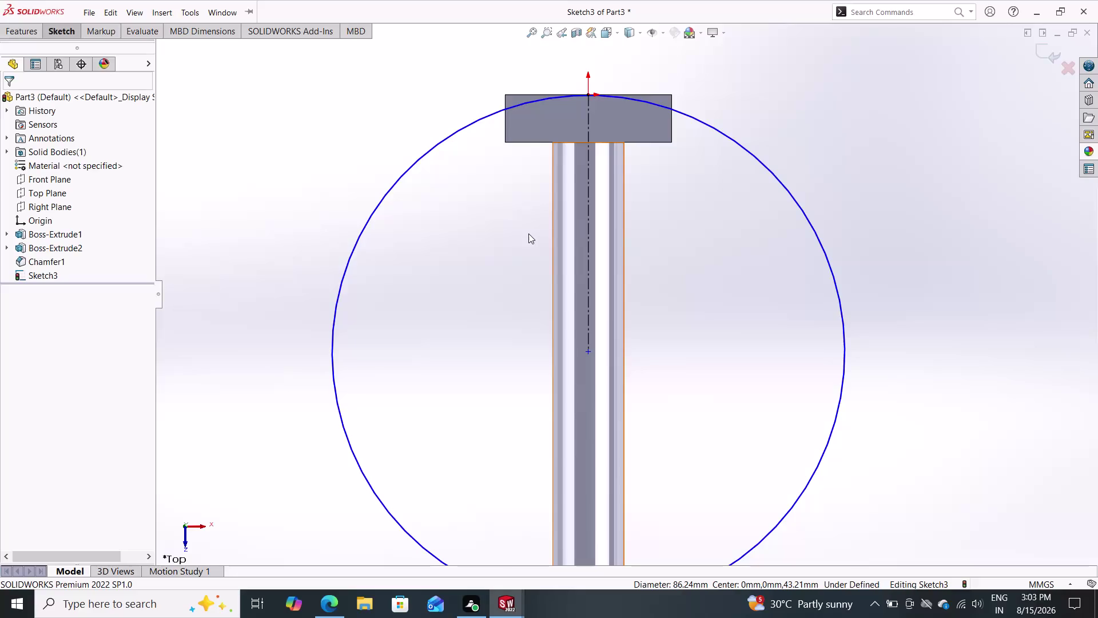
Dimension the large Sketch3 circle's diameter at 86.24 mm.
click(37, 31)
click(66, 32)
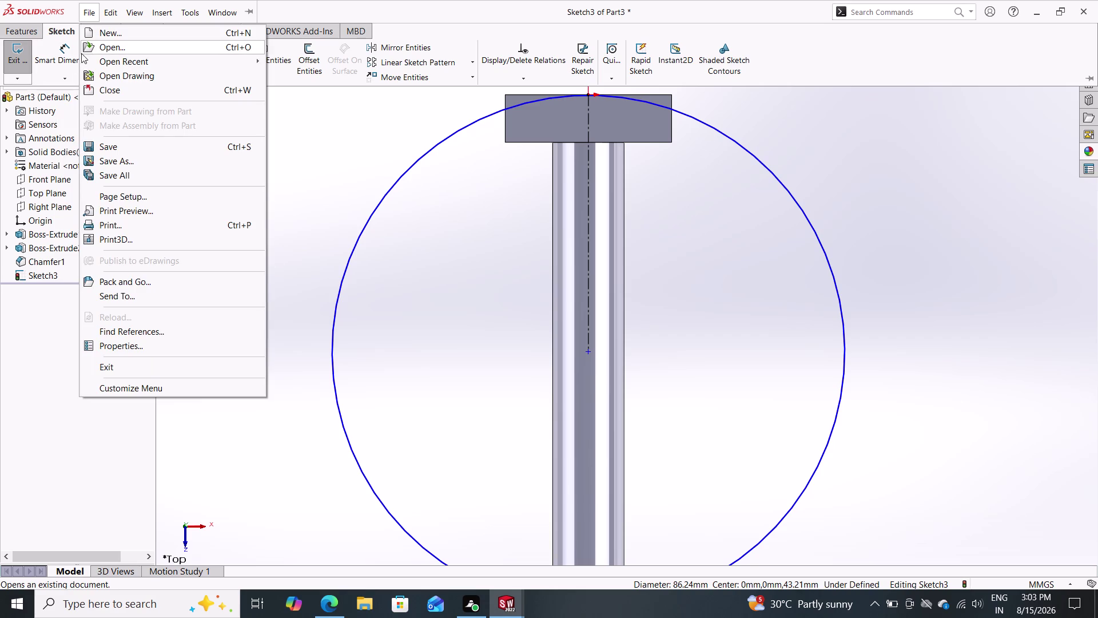
click(55, 51)
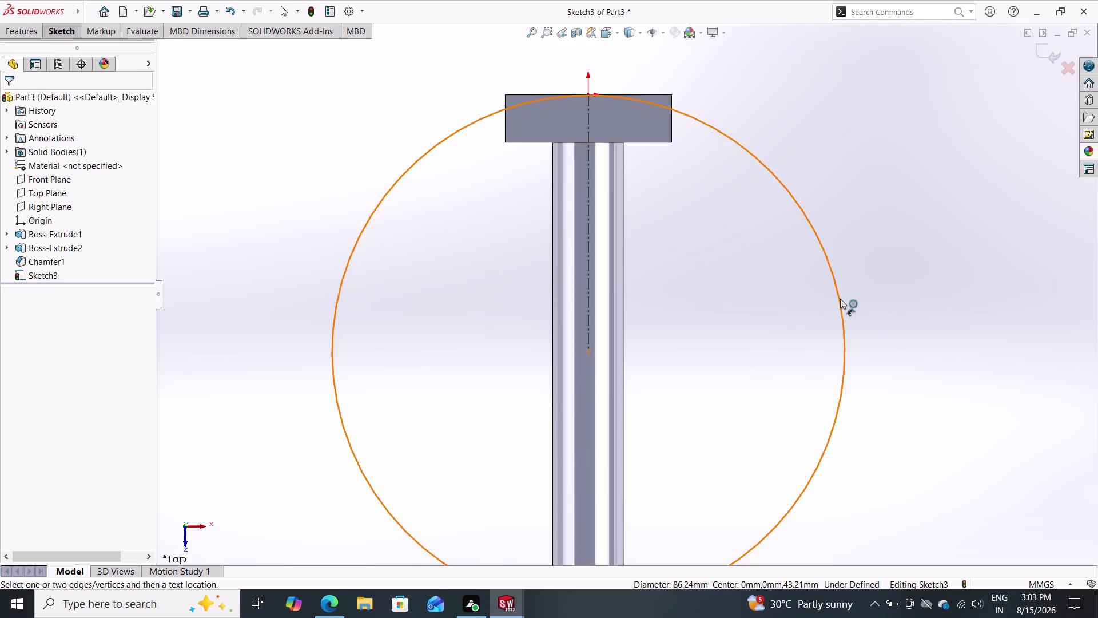
click(840, 298)
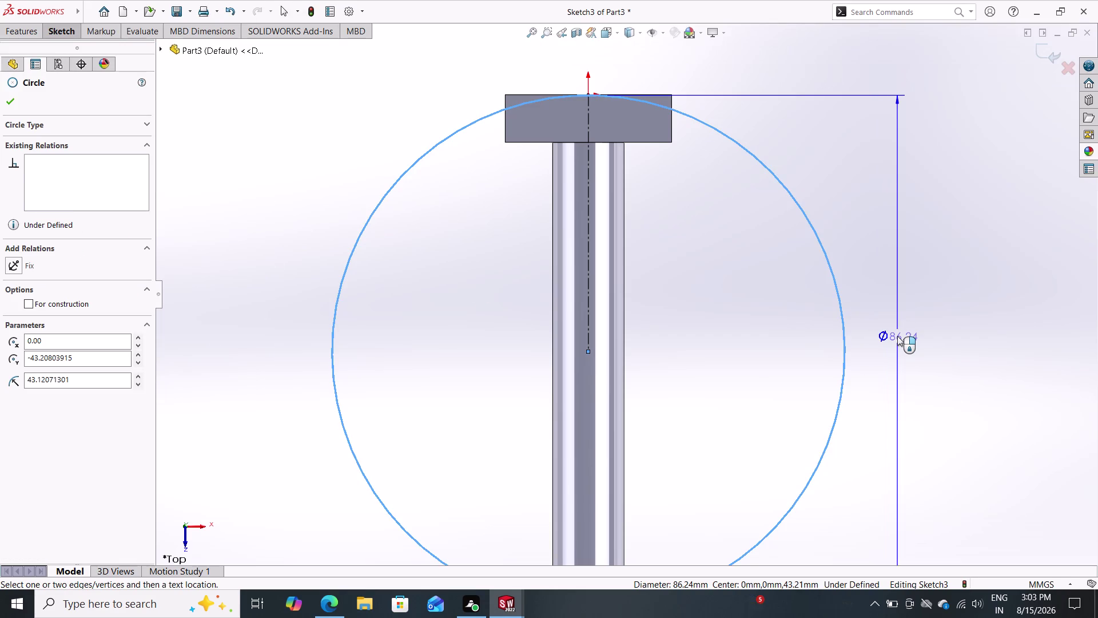
click(897, 335)
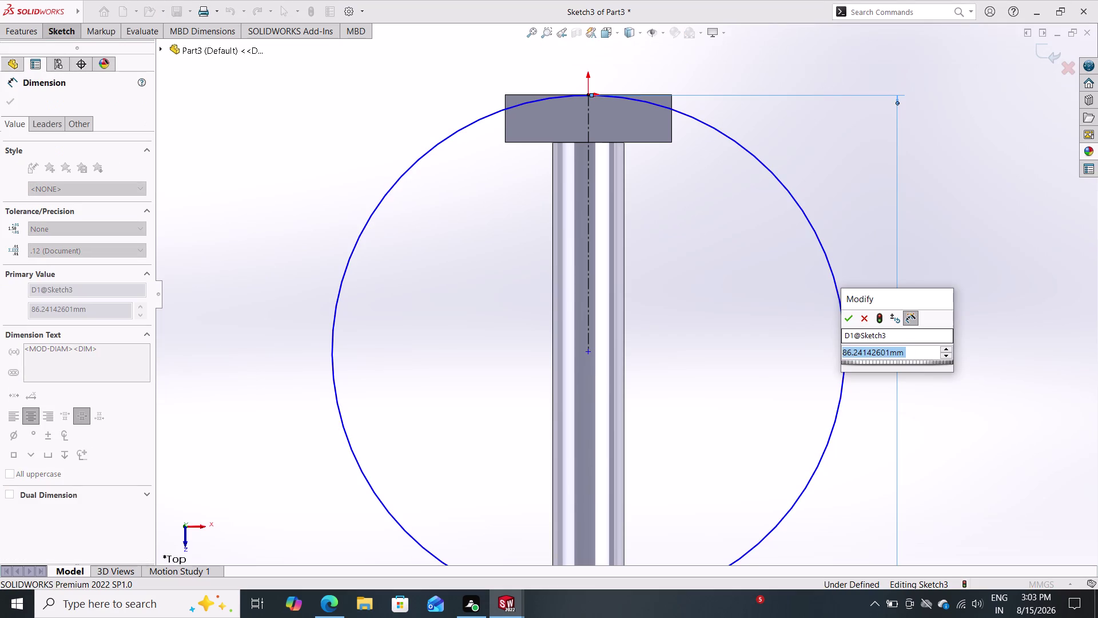
click(852, 323)
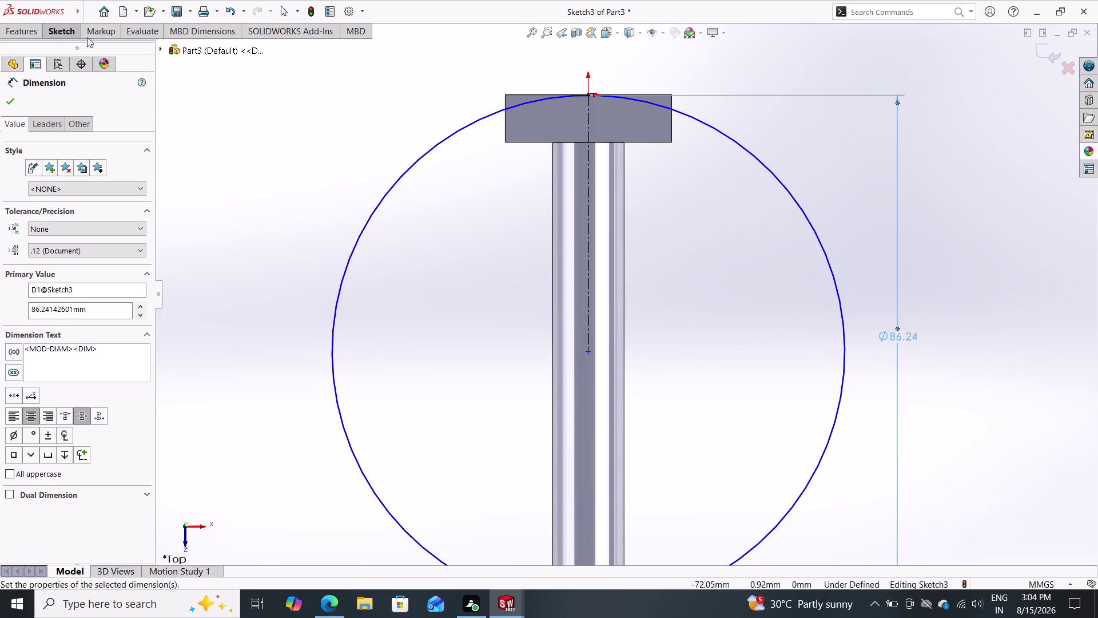
double_click(68, 28)
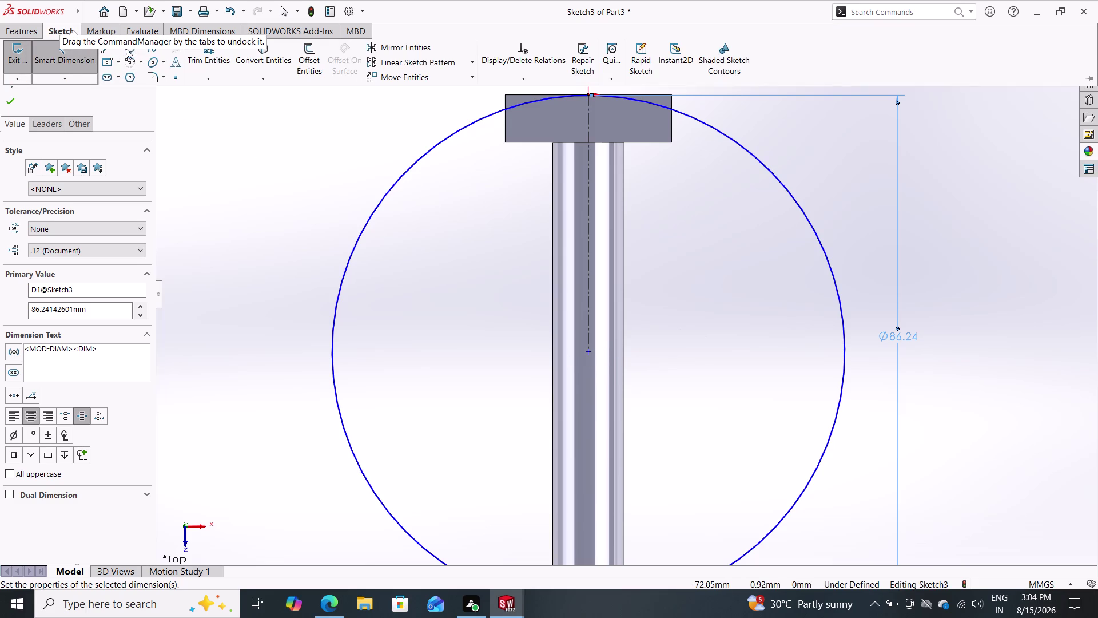
click(126, 49)
double_click(125, 46)
double_click(126, 51)
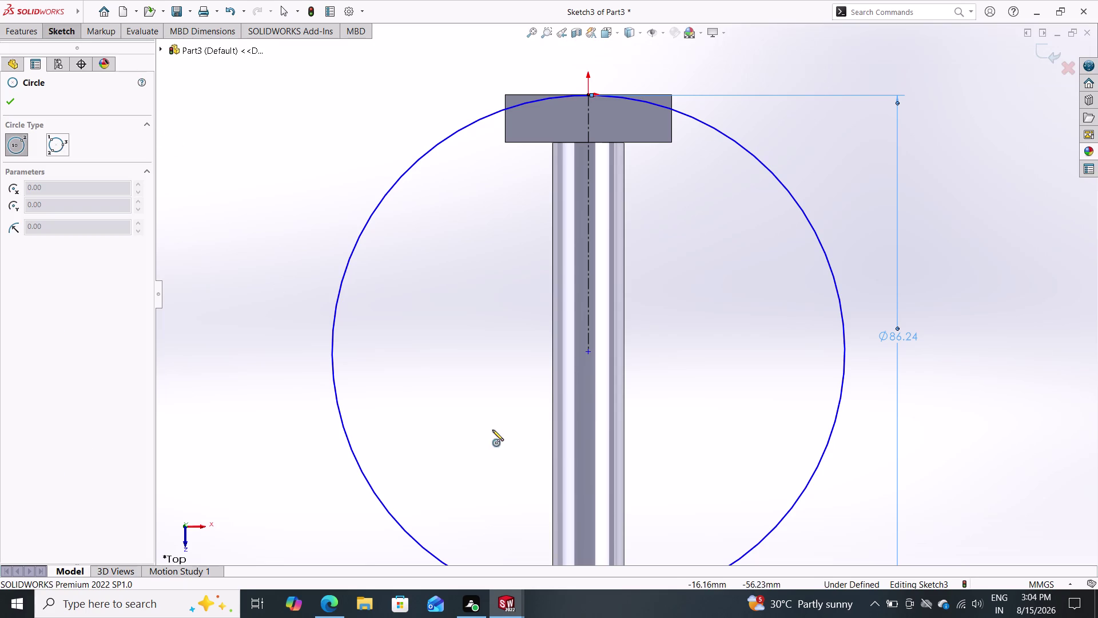
Draw a circle of about 54.4 mm radius concentric with the 86.24 mm circle.
double_click(588, 351)
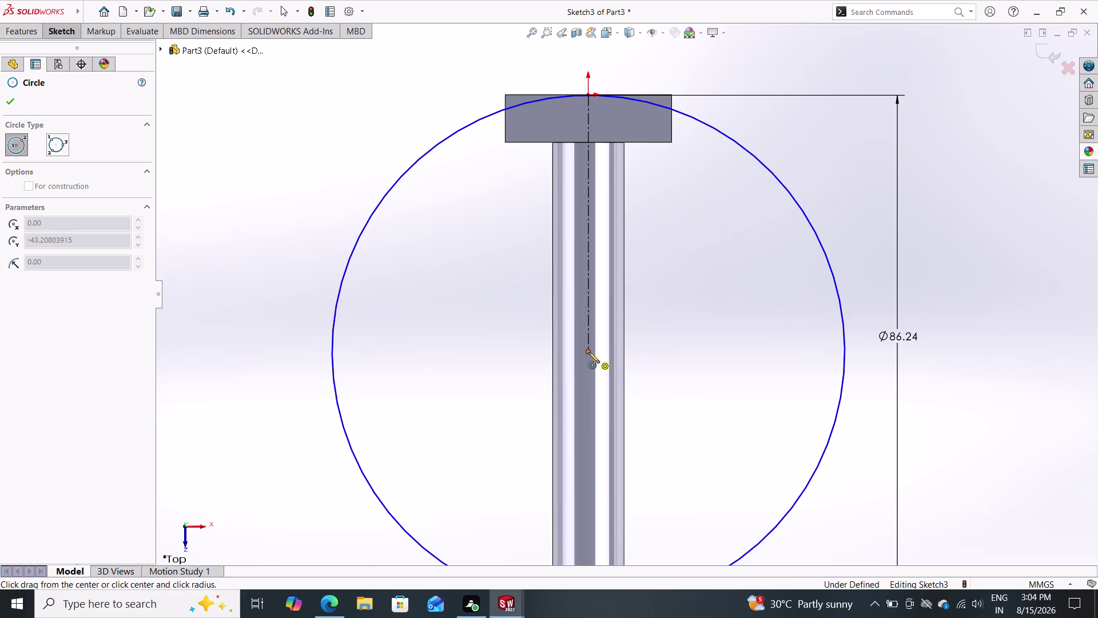
click(587, 351)
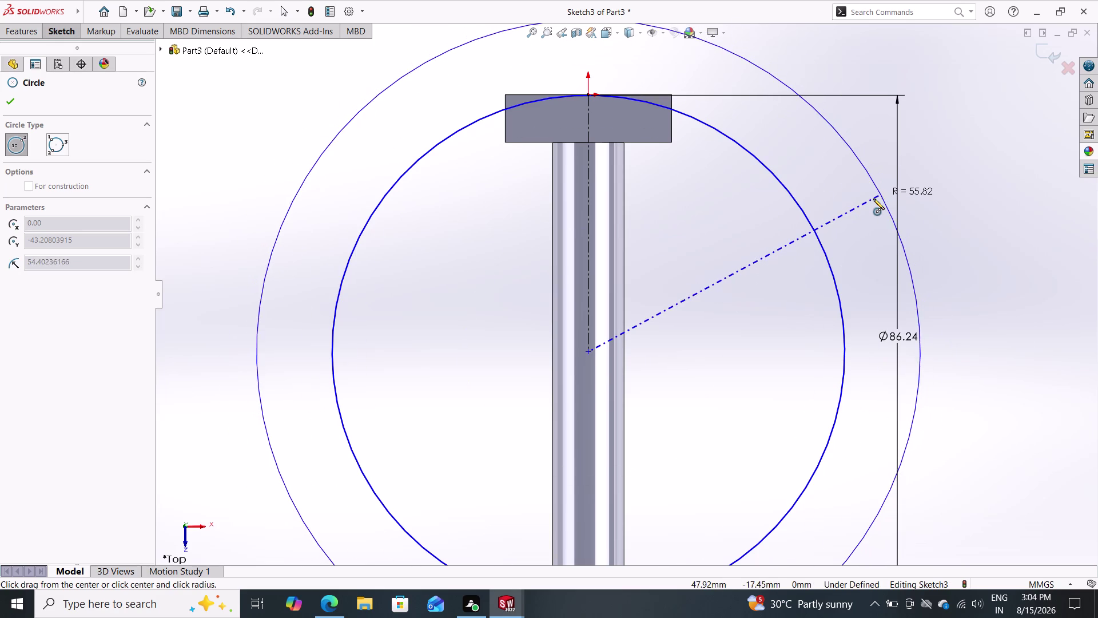
click(873, 198)
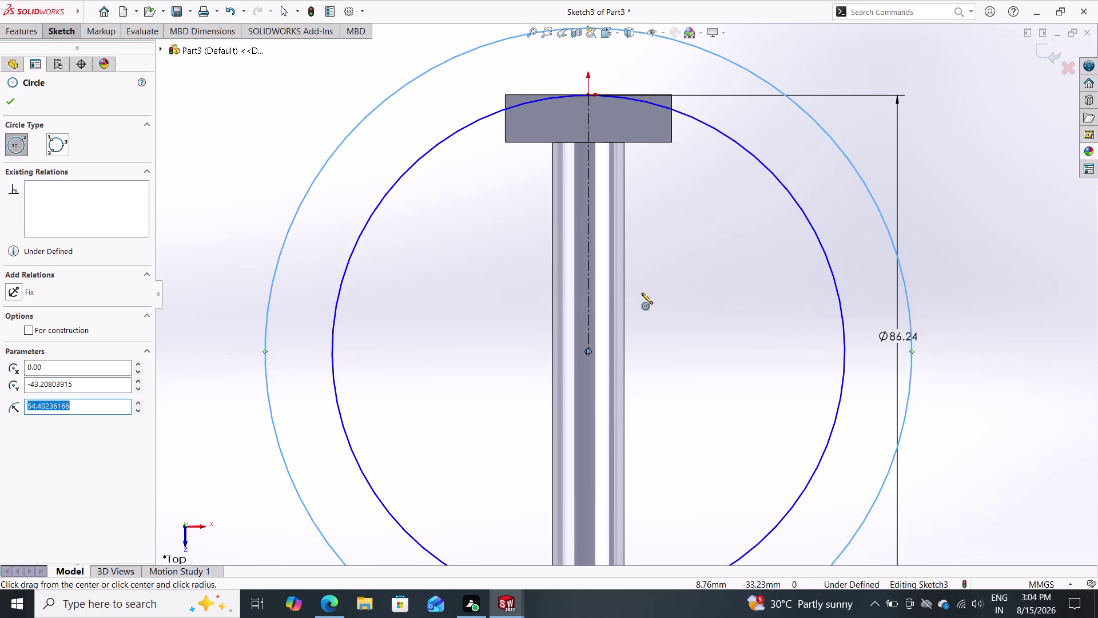
scroll(down, 3)
scroll(up, 3)
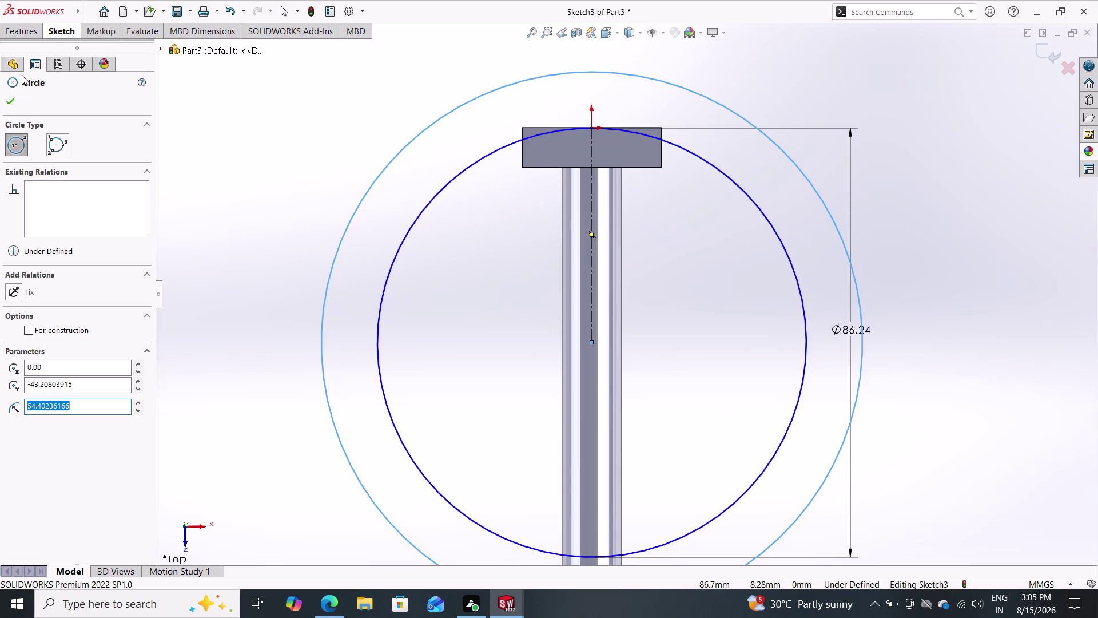
double_click(17, 26)
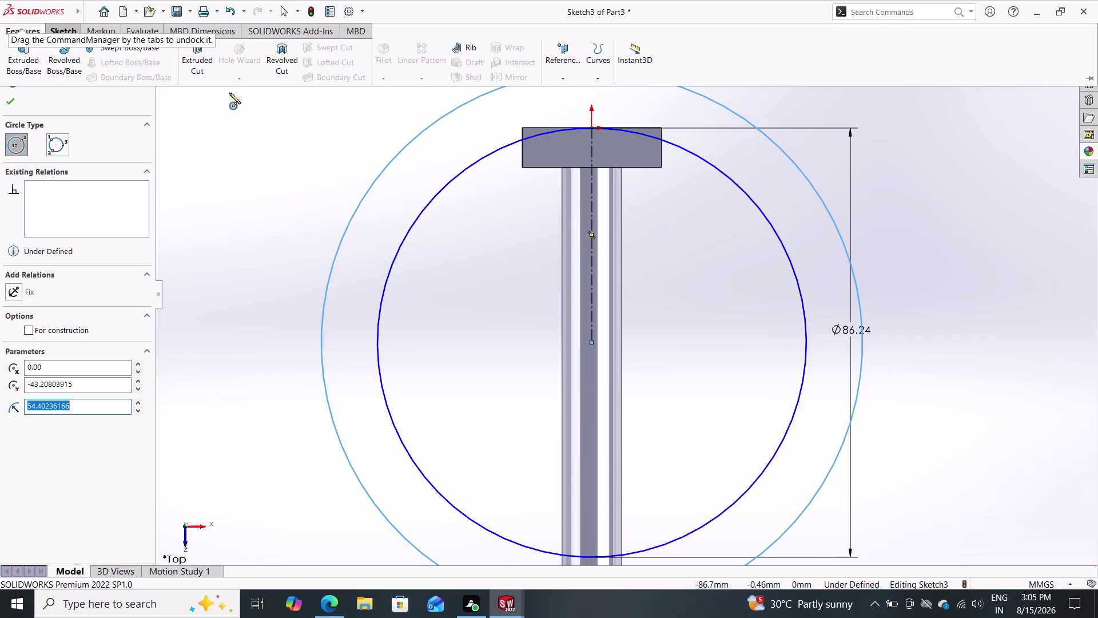
click(383, 79)
click(382, 48)
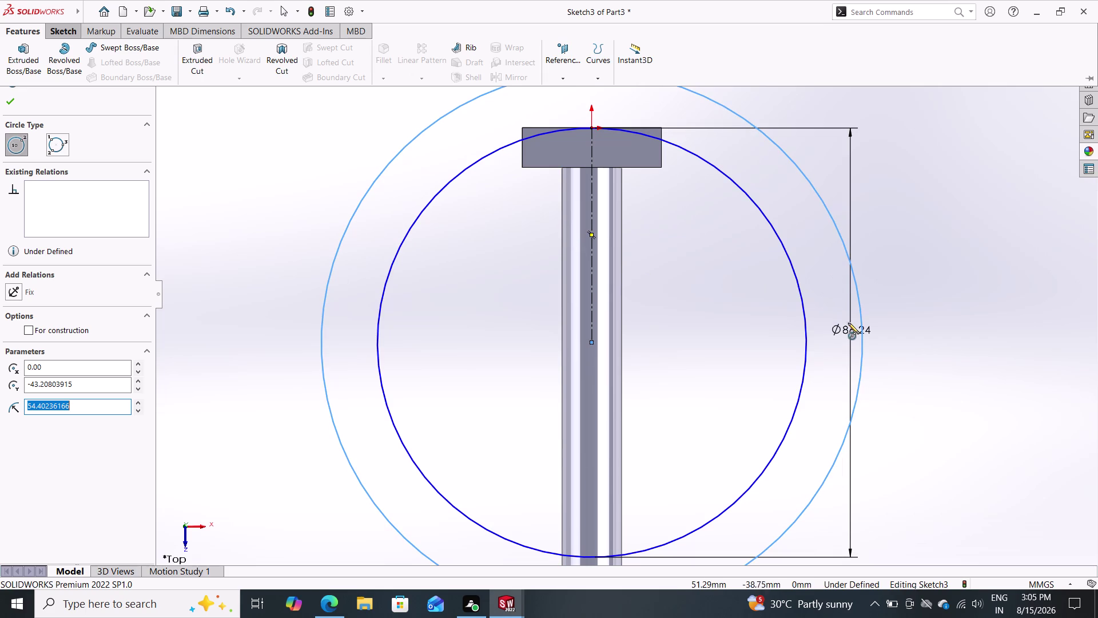
key(Escape)
key(Escape)
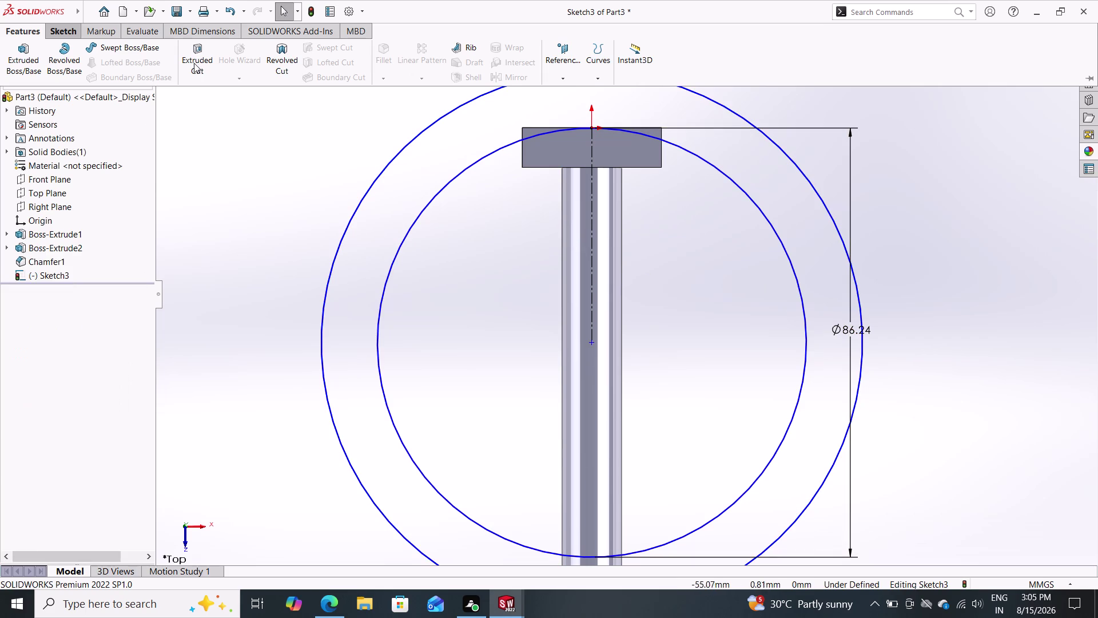
click(57, 27)
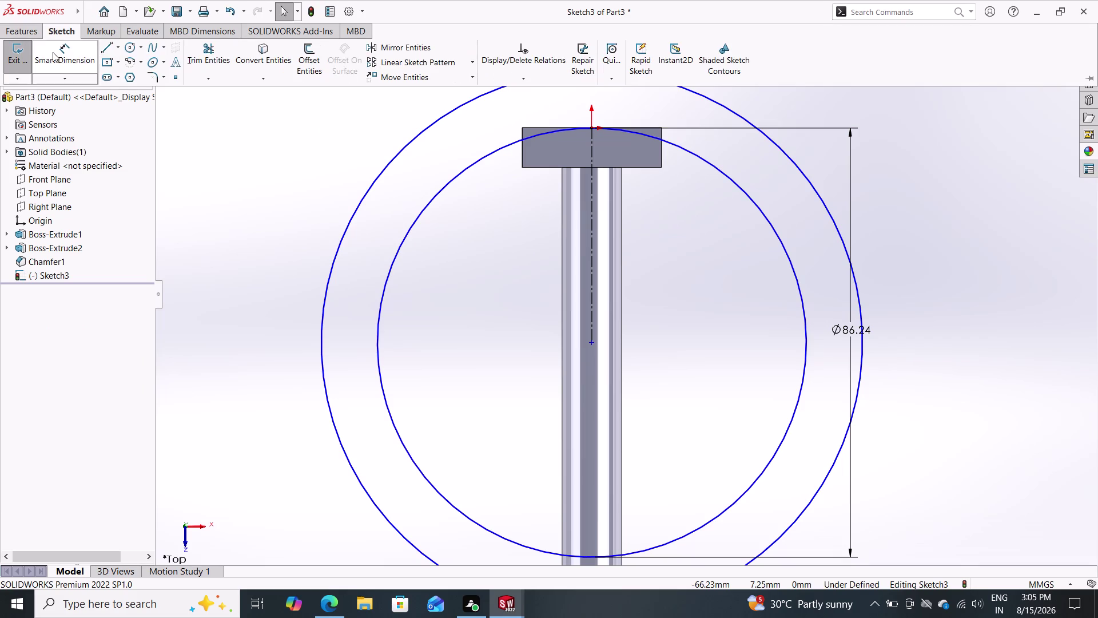
click(52, 52)
double_click(849, 326)
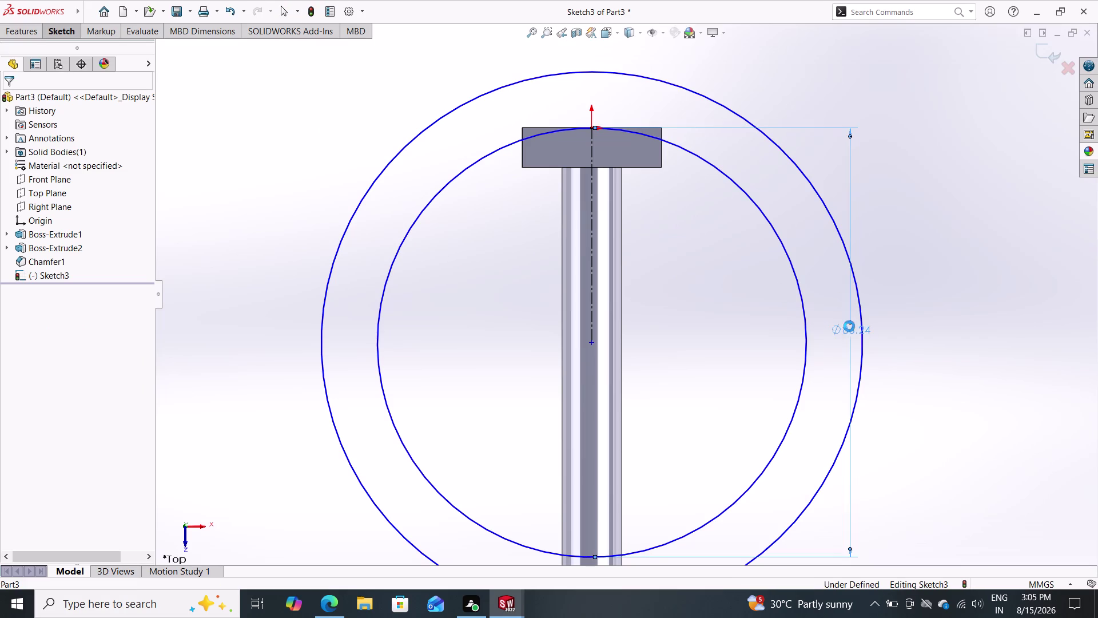
text(5)
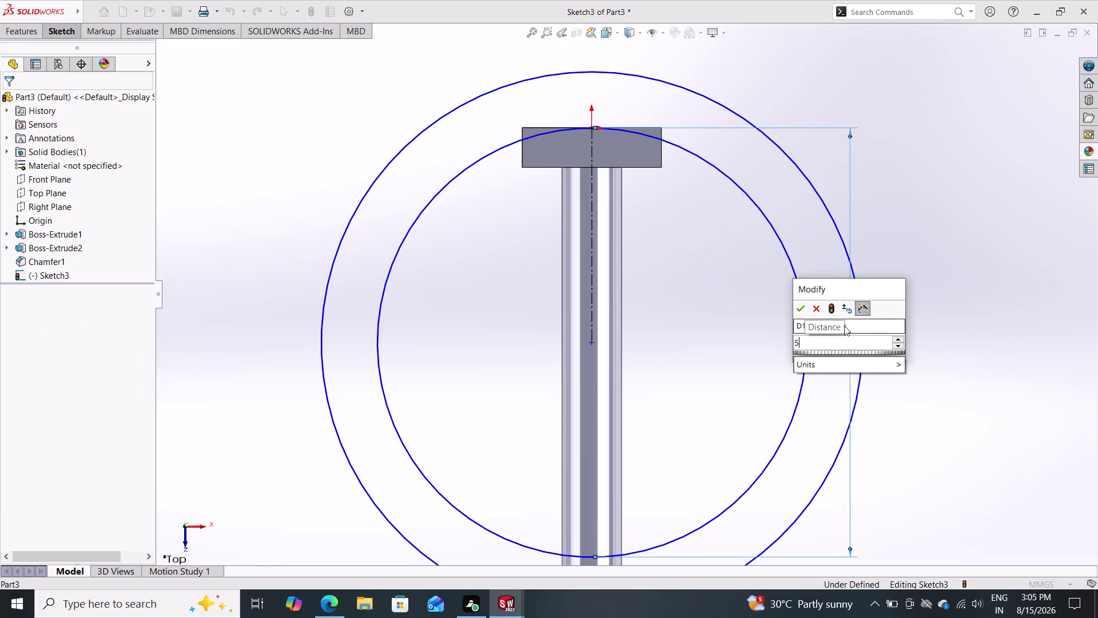
text(0)
key(Return)
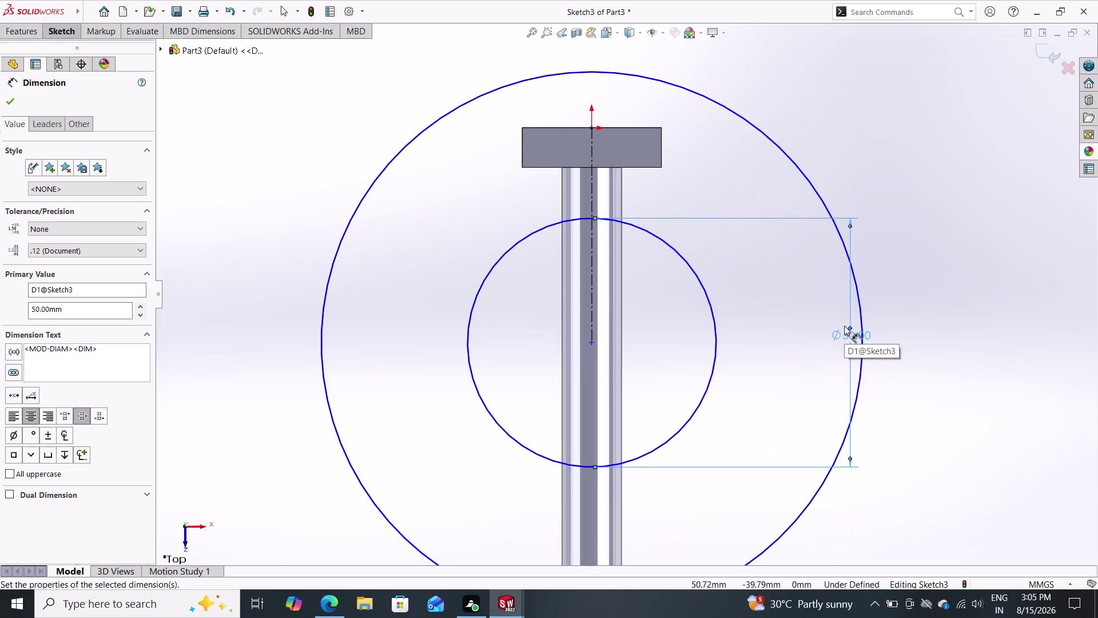
key(ctrl+z)
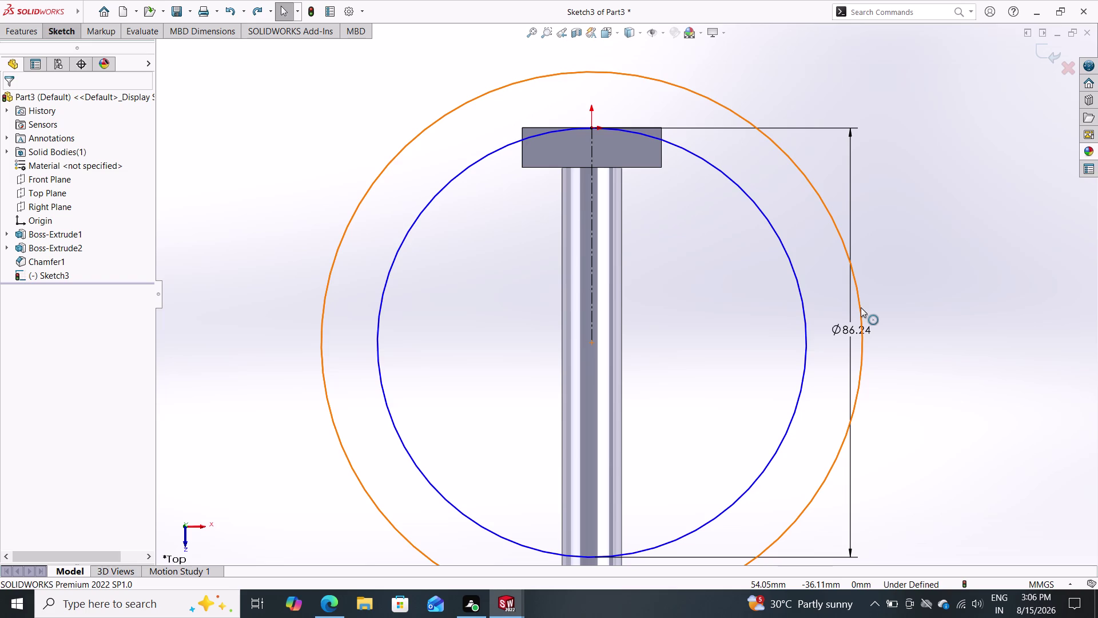
key(Escape)
key(Escape)
key(Escape)
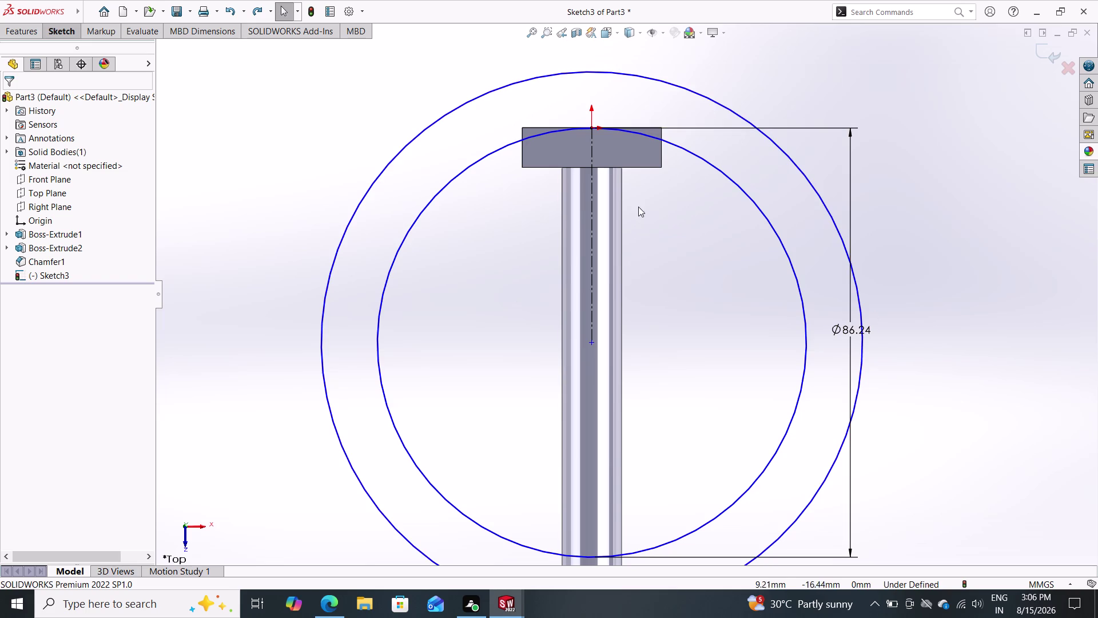
click(593, 127)
drag(594, 123, 594, 83)
drag(594, 83, 595, 69)
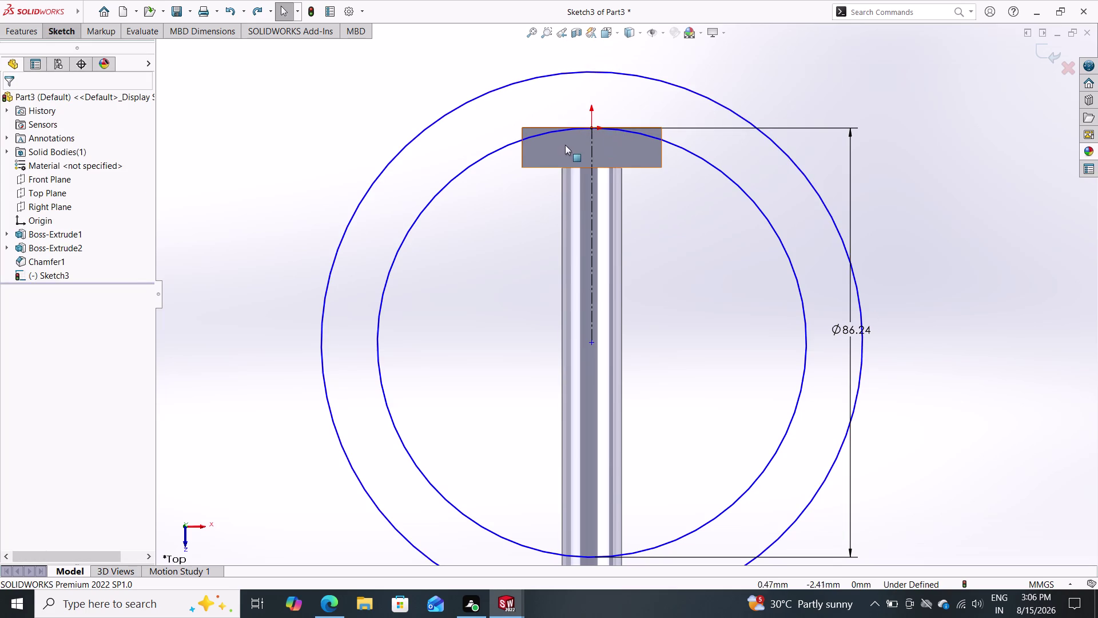
drag(592, 127, 592, 75)
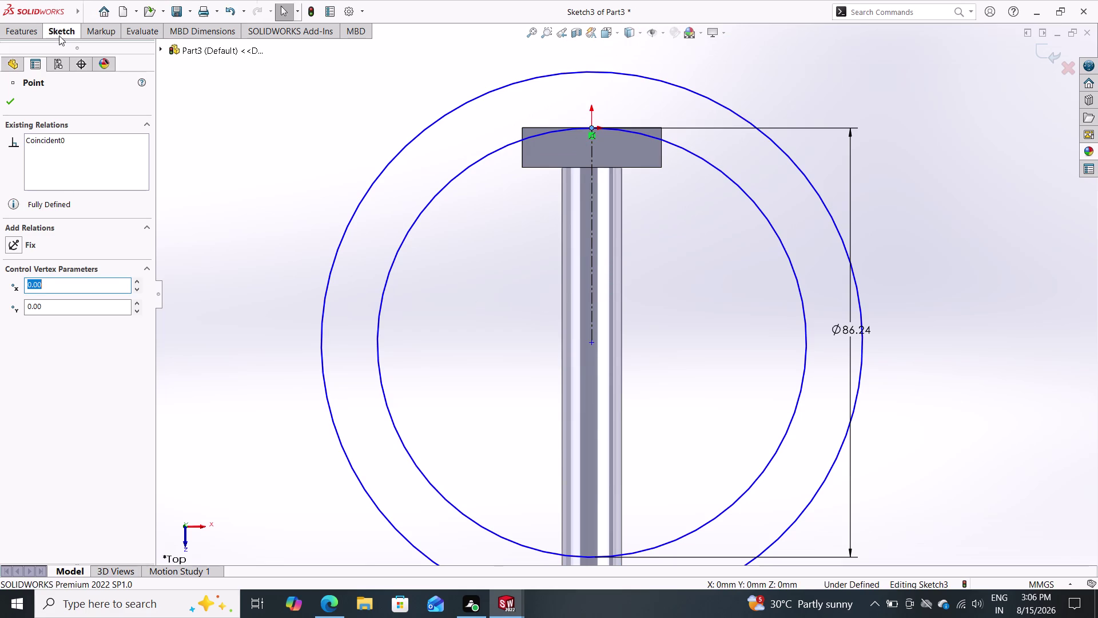
Draw a horizontal centerline from the circles' centre to the outer circle.
click(61, 33)
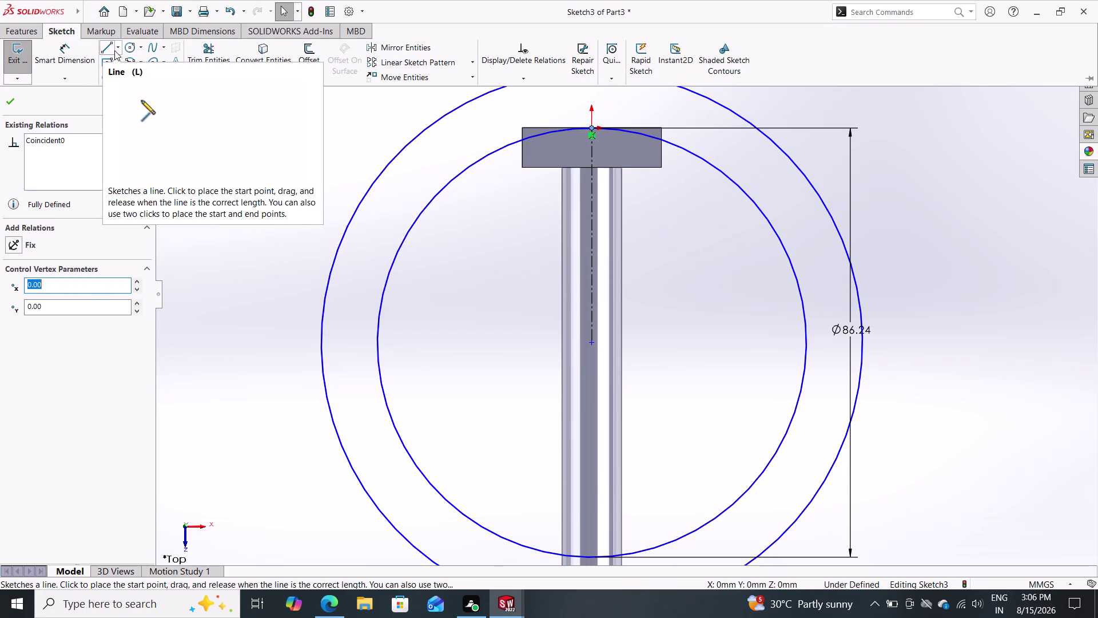
click(118, 49)
double_click(118, 74)
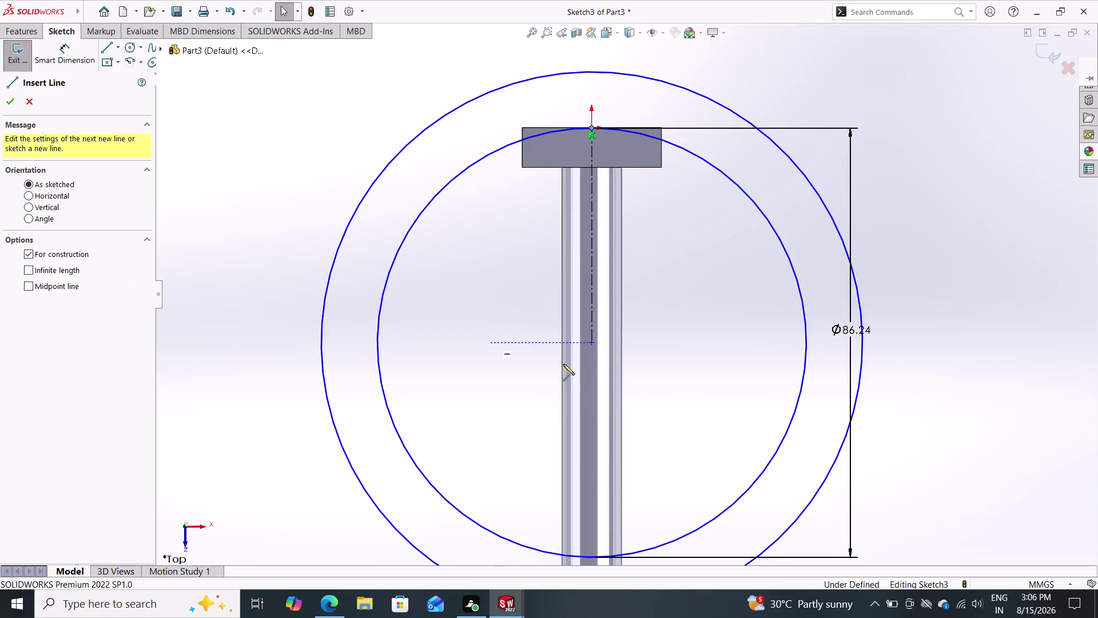
click(593, 345)
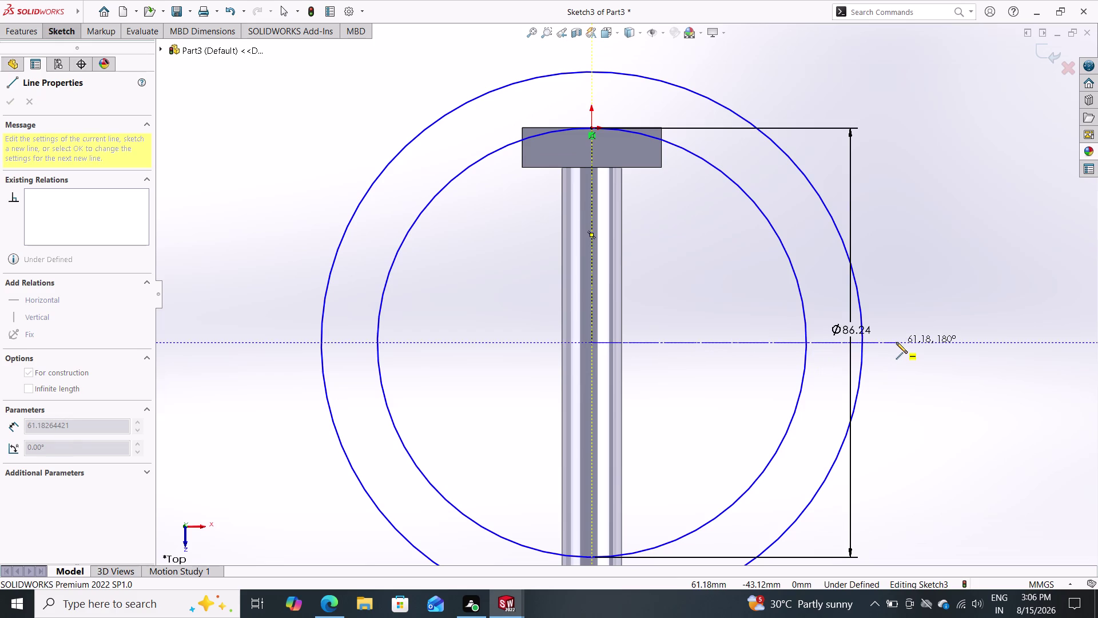
double_click(861, 341)
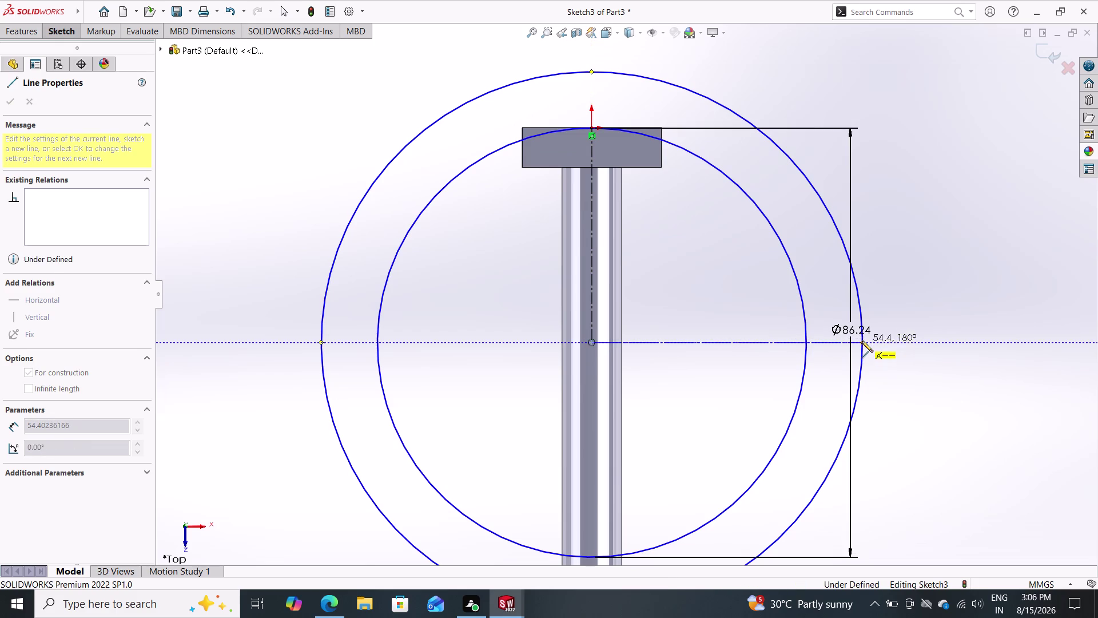
double_click(593, 341)
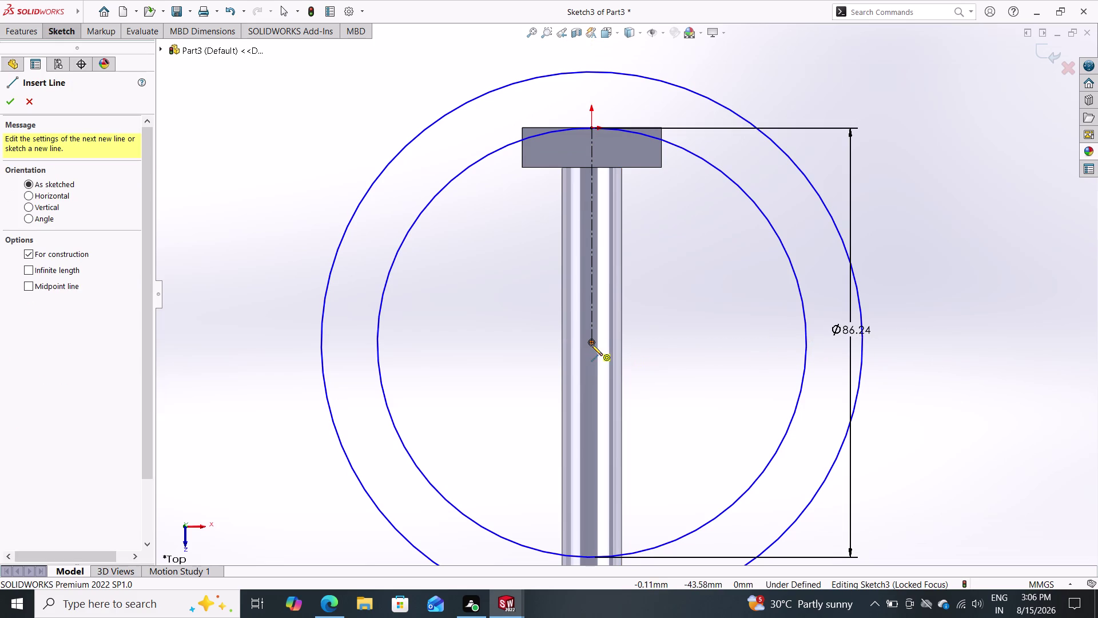
click(591, 344)
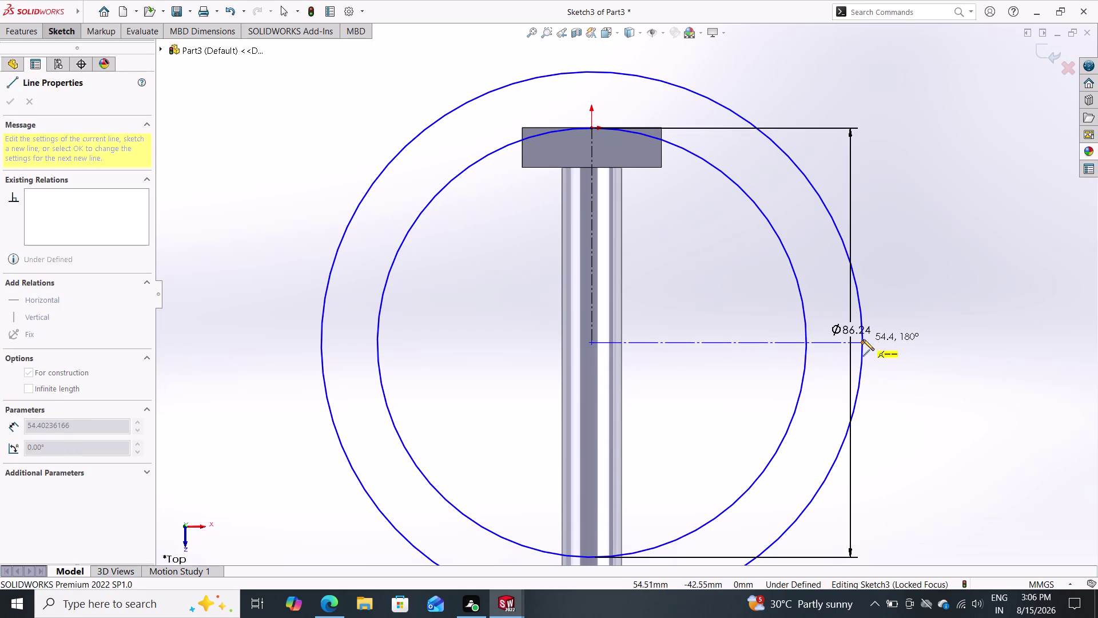
click(862, 343)
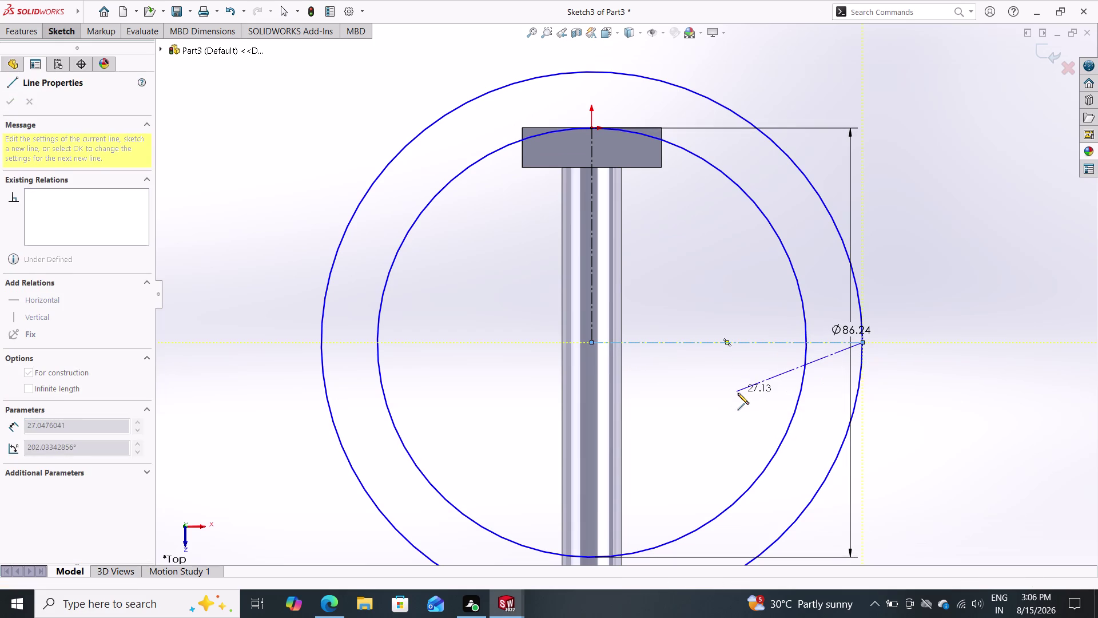
key(Escape)
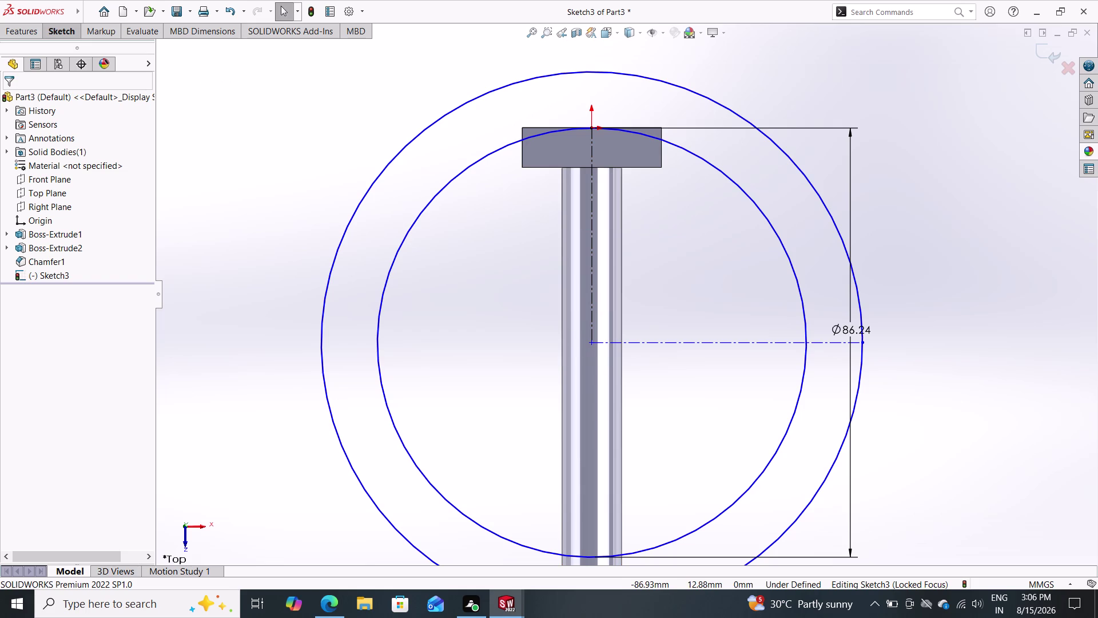
Draw a vertical construction line from the circle centre to the outer circle's top.
click(74, 35)
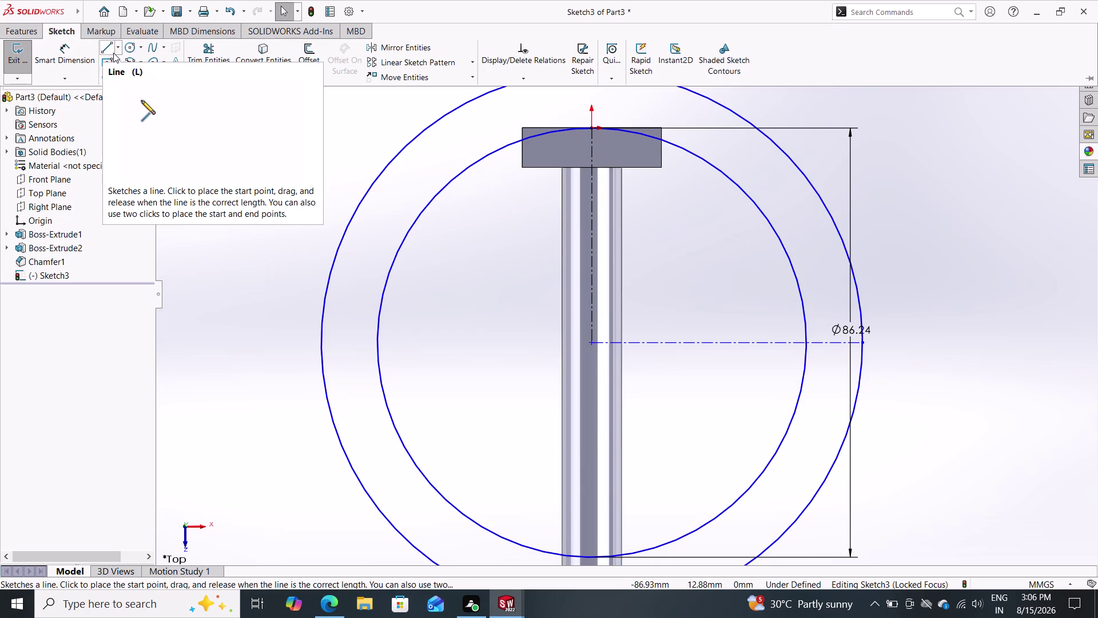
click(118, 49)
click(124, 76)
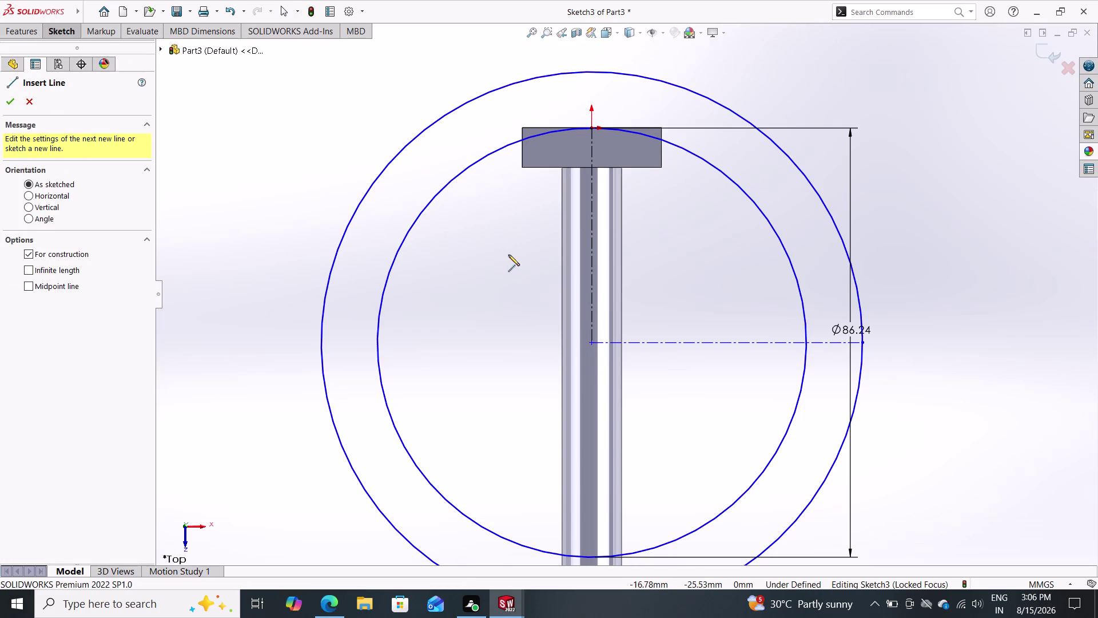
click(592, 343)
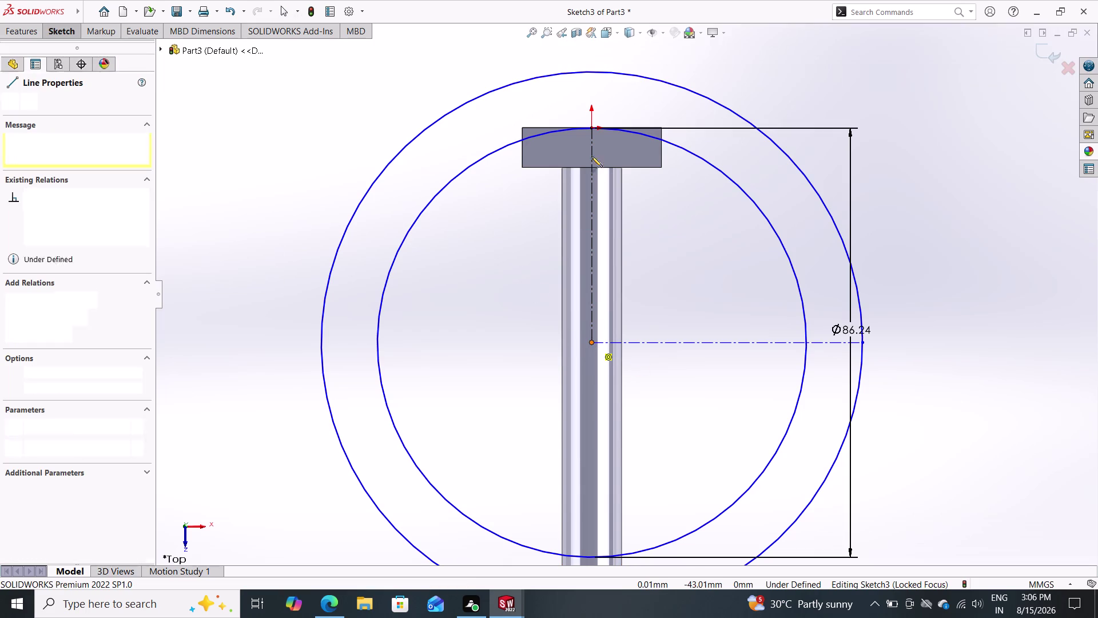
click(593, 72)
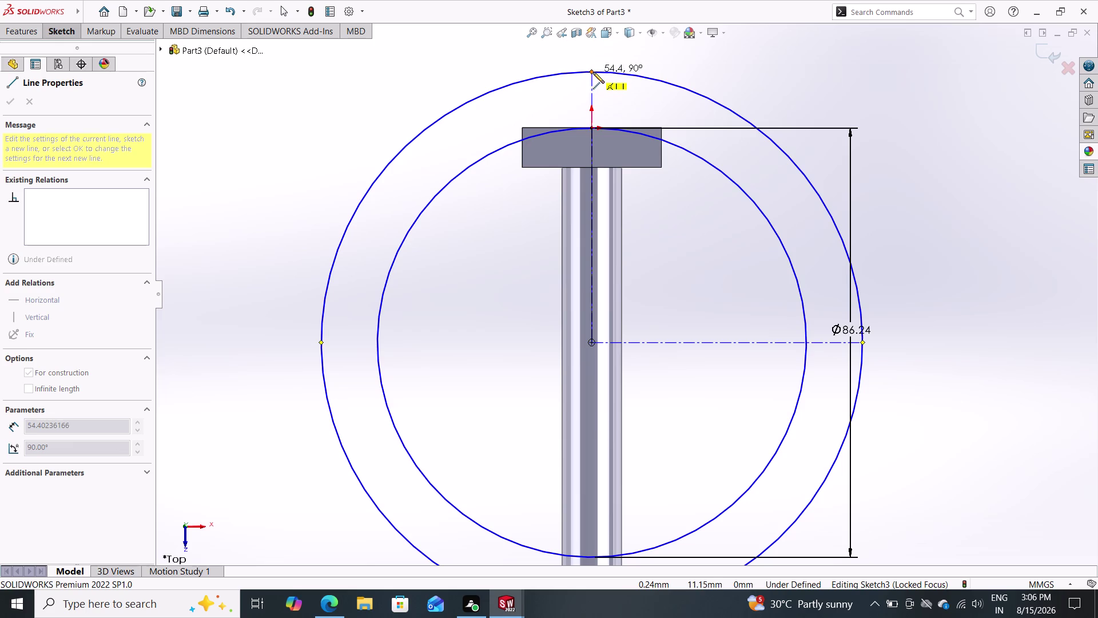
key(Escape)
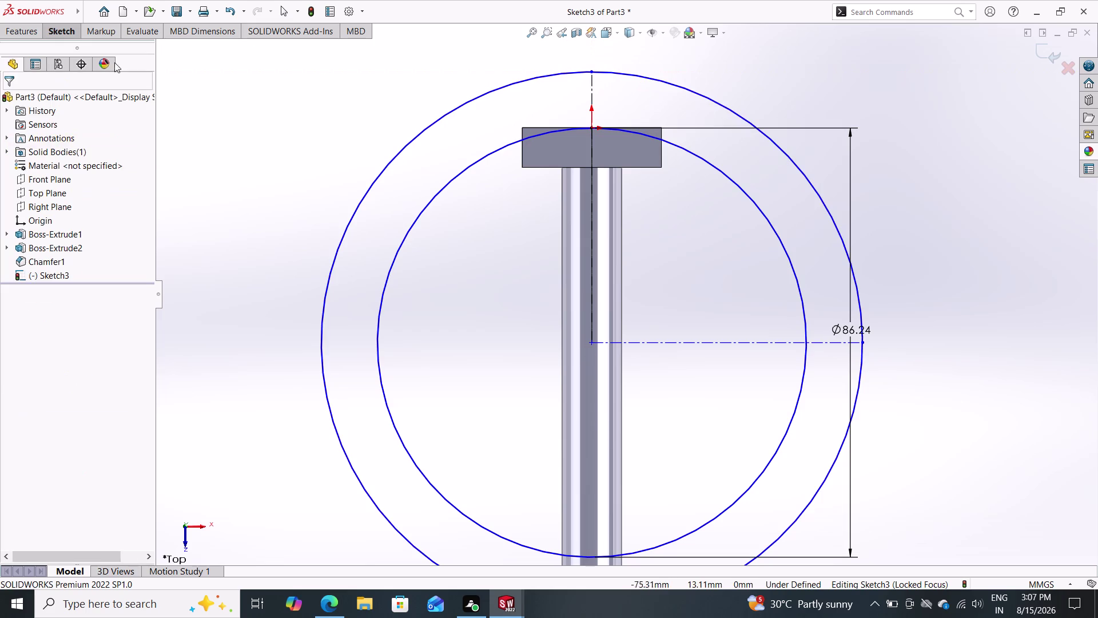
click(69, 36)
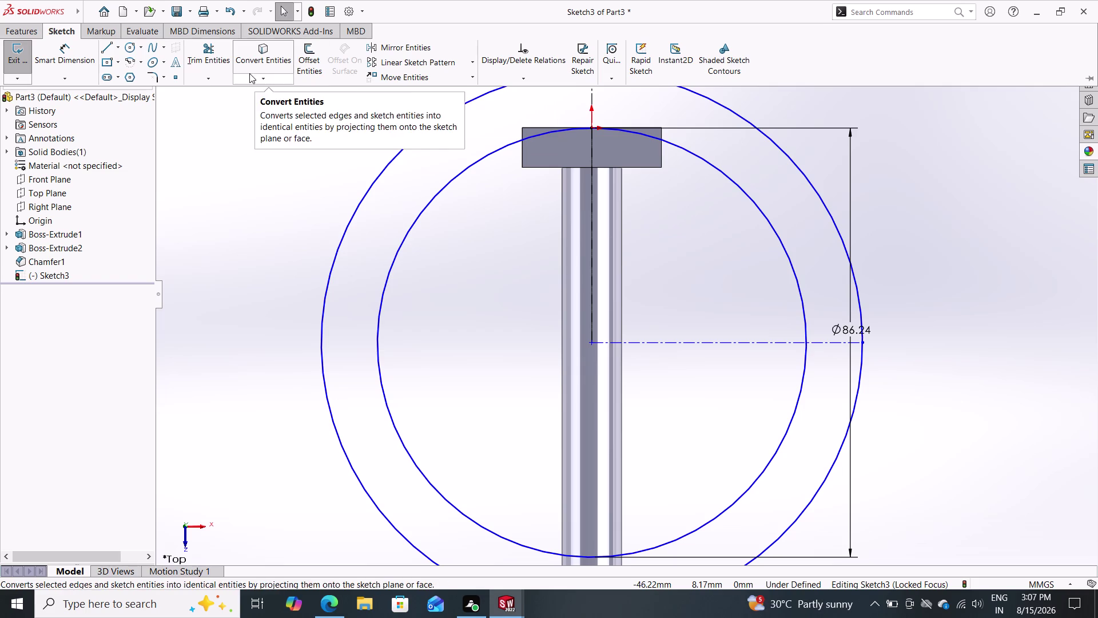
Trim the outer and inner circles down to quarter arcs between the construction lines.
click(202, 53)
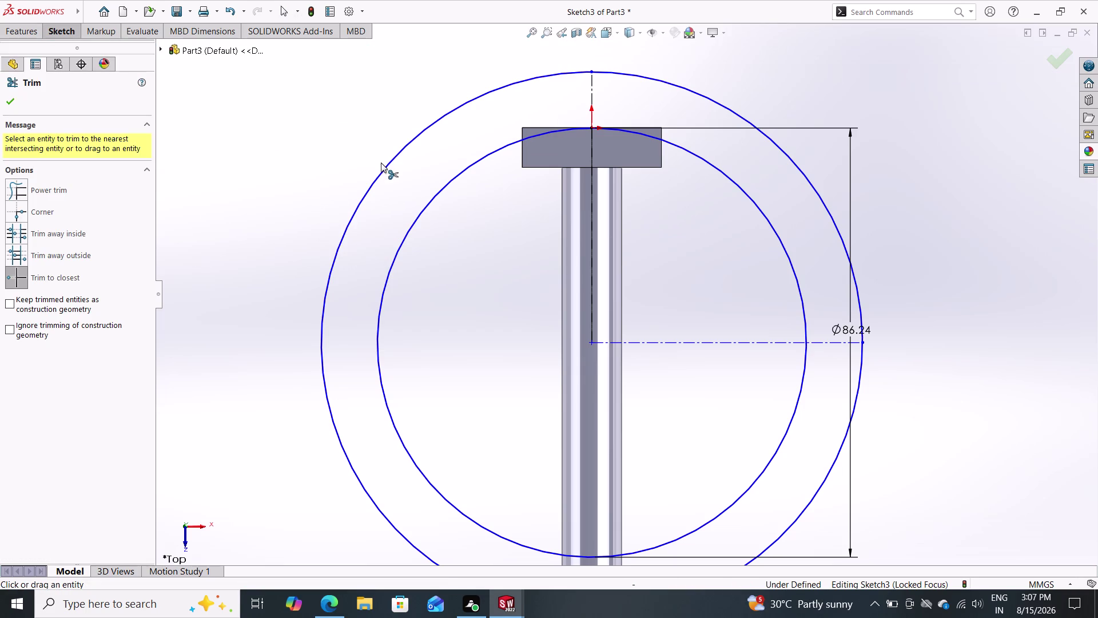
double_click(386, 166)
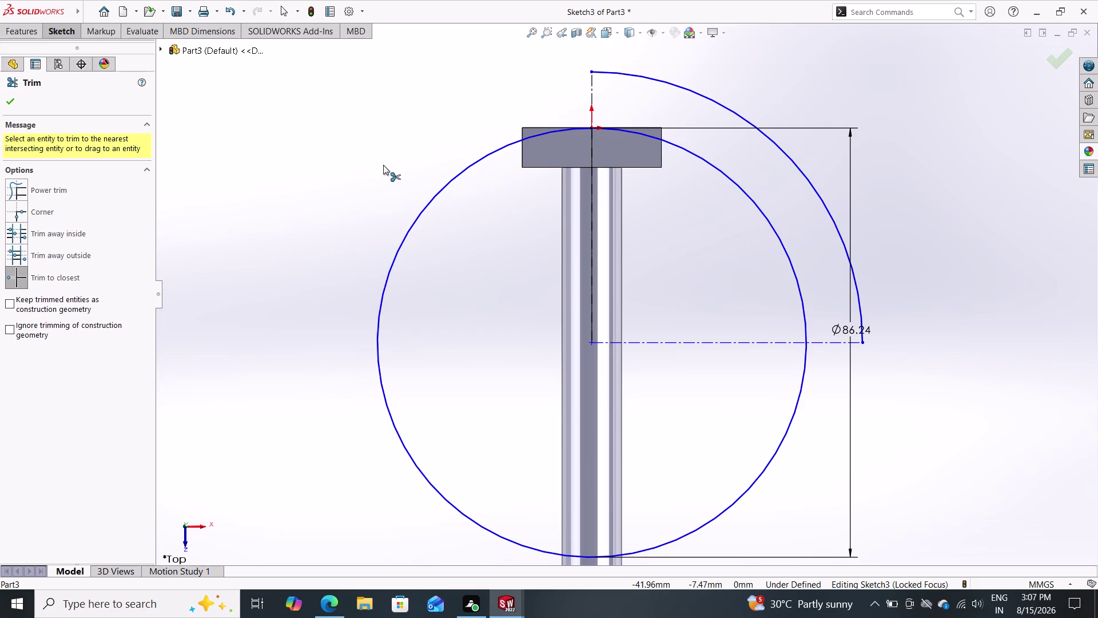
click(400, 255)
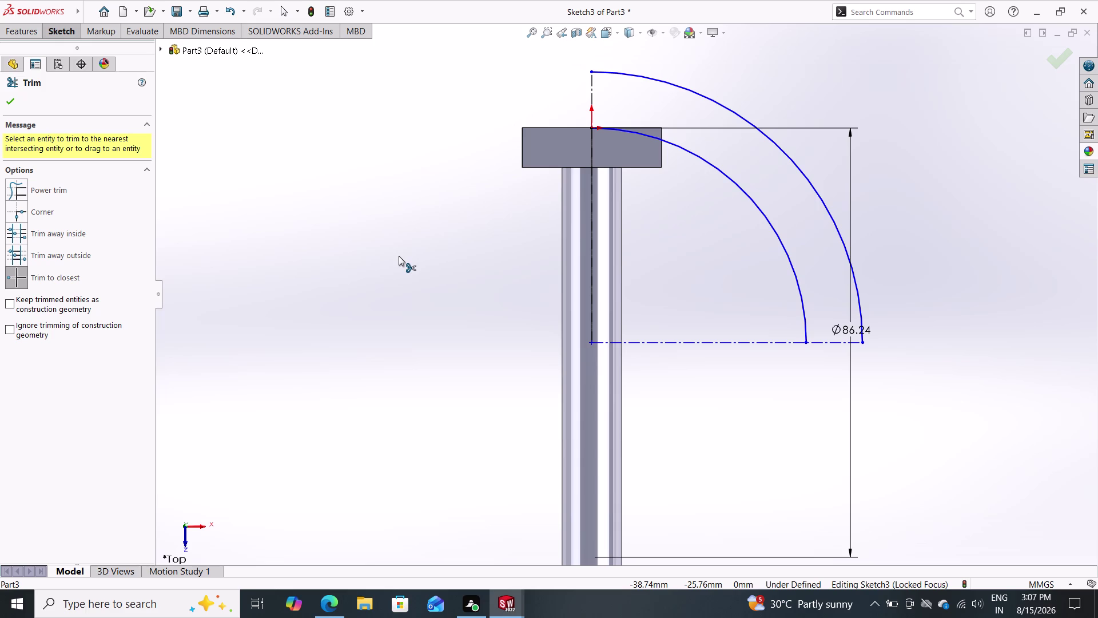
key(Escape)
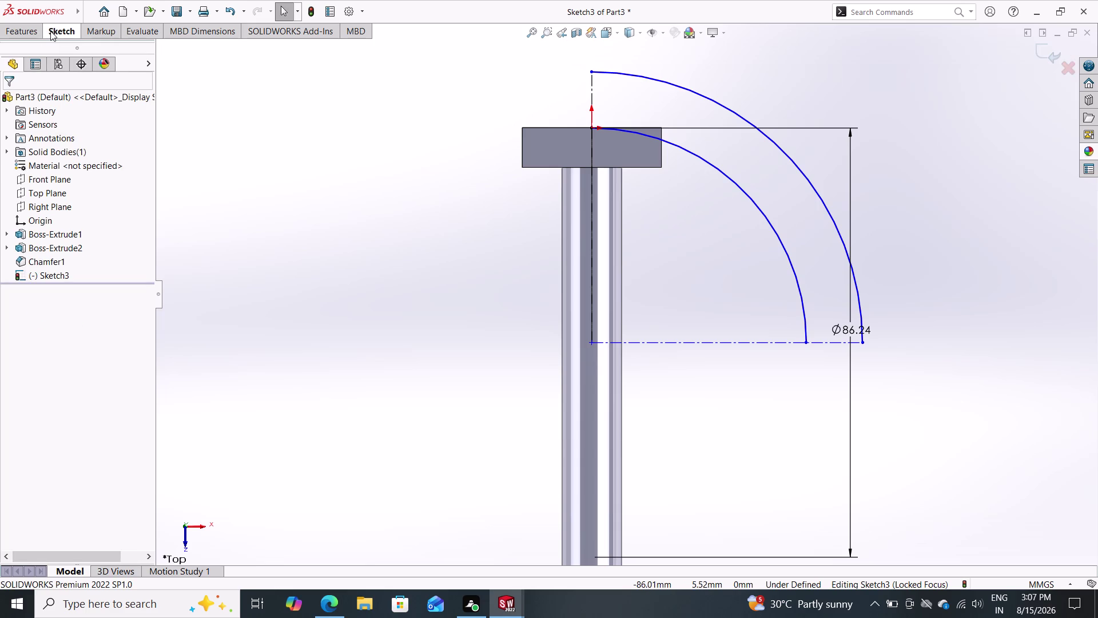
Draw a line joining the two arcs' lower ends along the horizontal centerline.
click(50, 31)
click(102, 48)
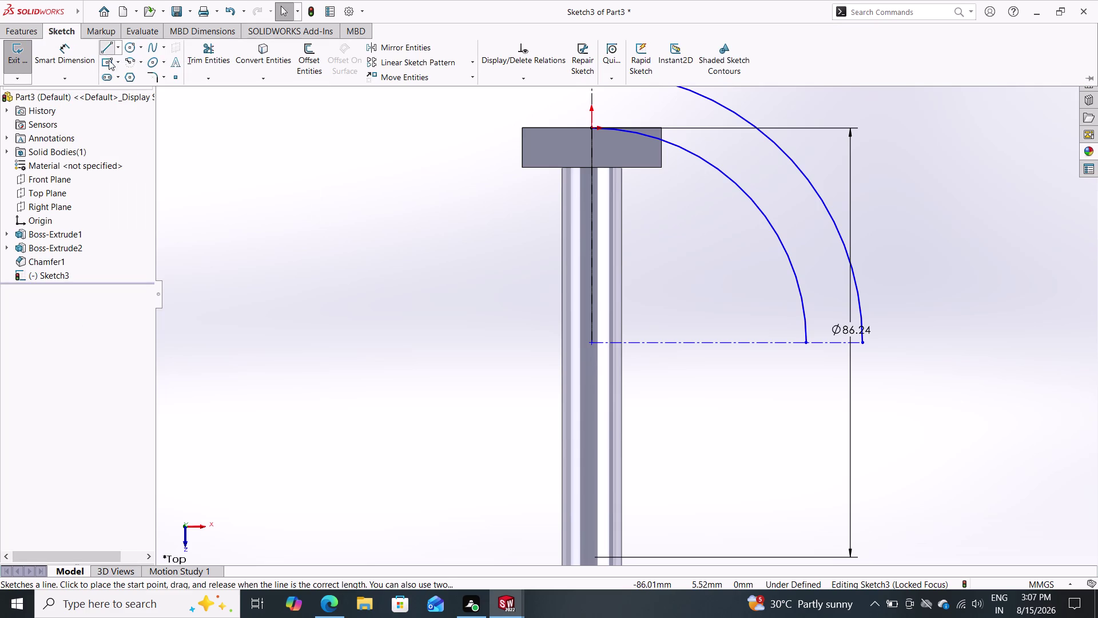
double_click(808, 344)
click(862, 343)
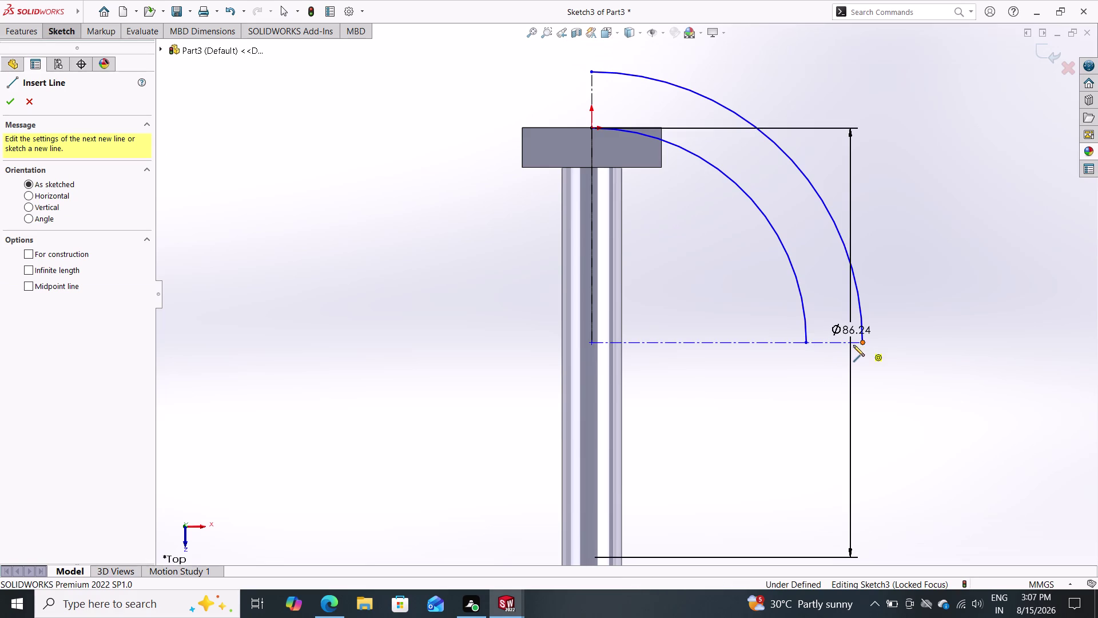
click(806, 342)
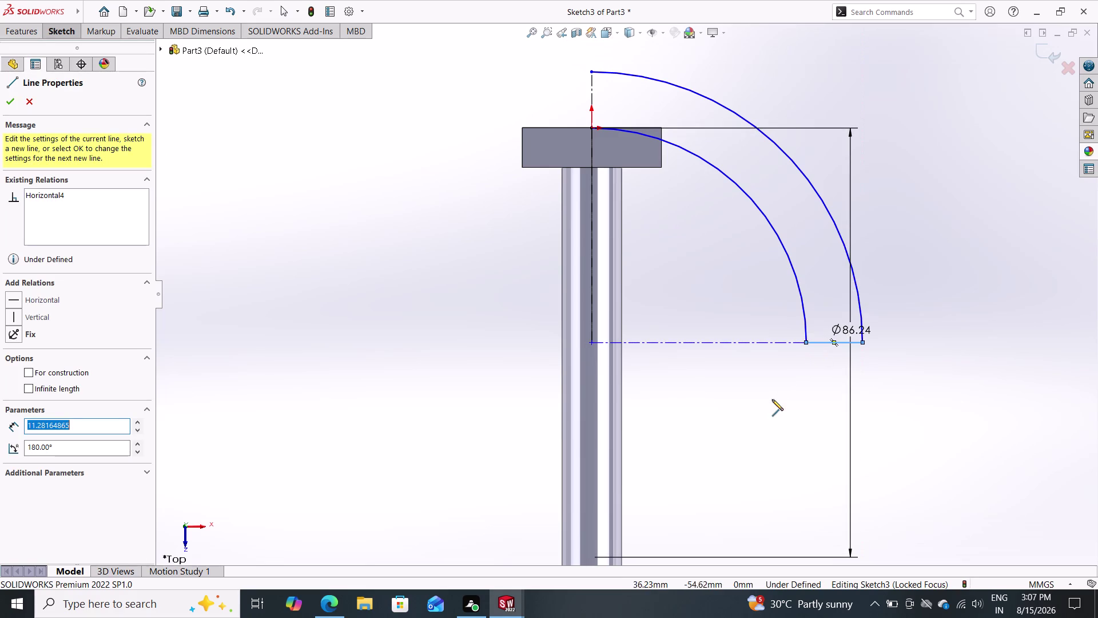
click(64, 31)
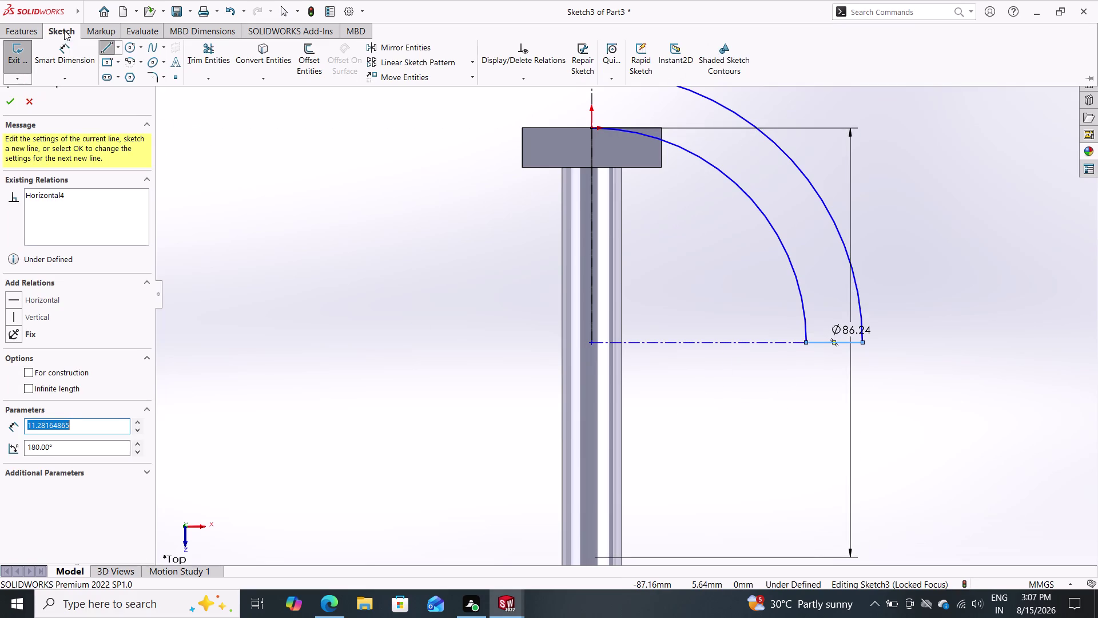
click(102, 50)
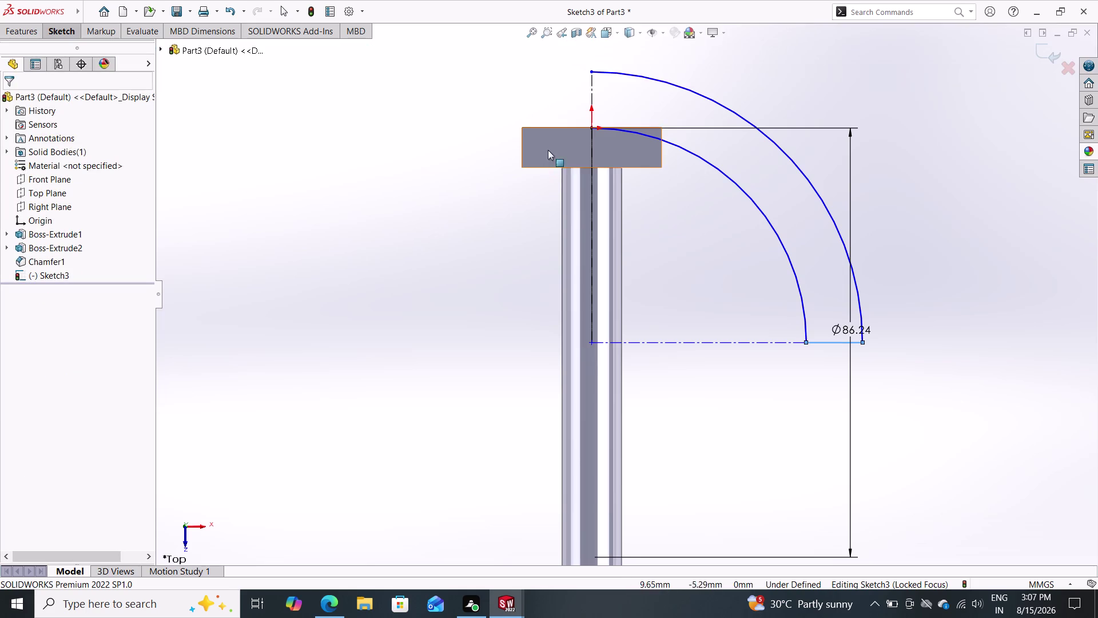
double_click(72, 32)
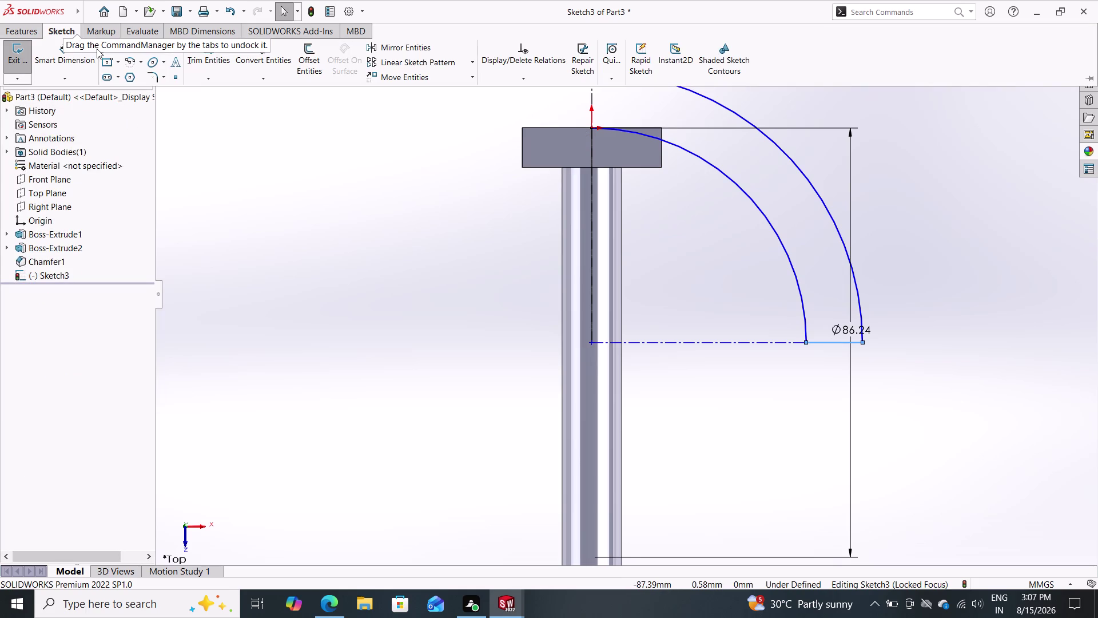
click(110, 51)
click(107, 50)
double_click(104, 49)
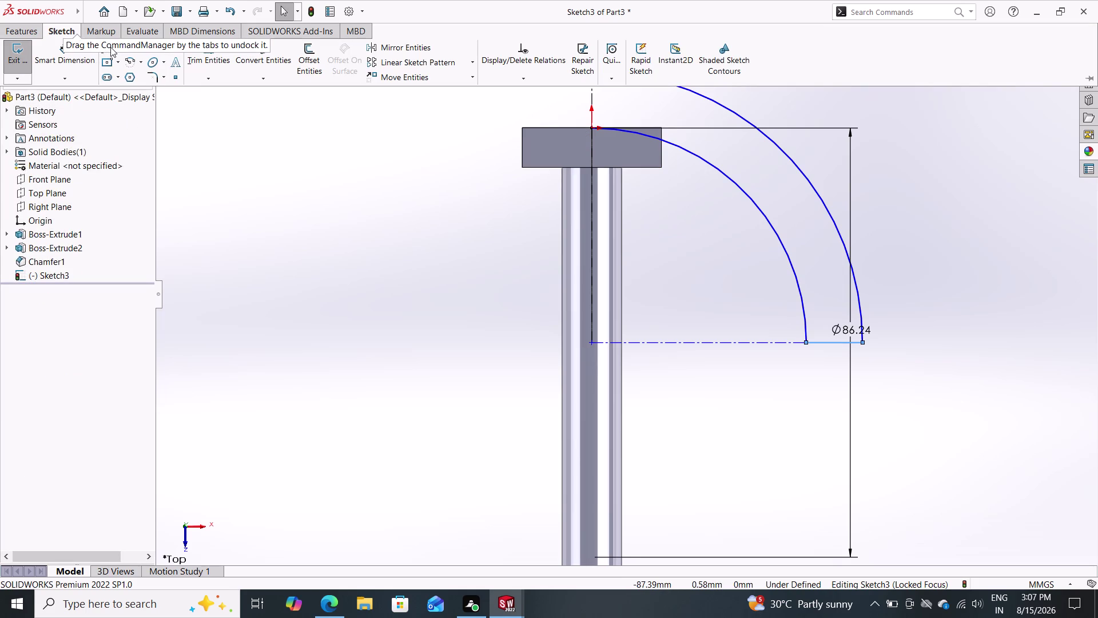
click(102, 51)
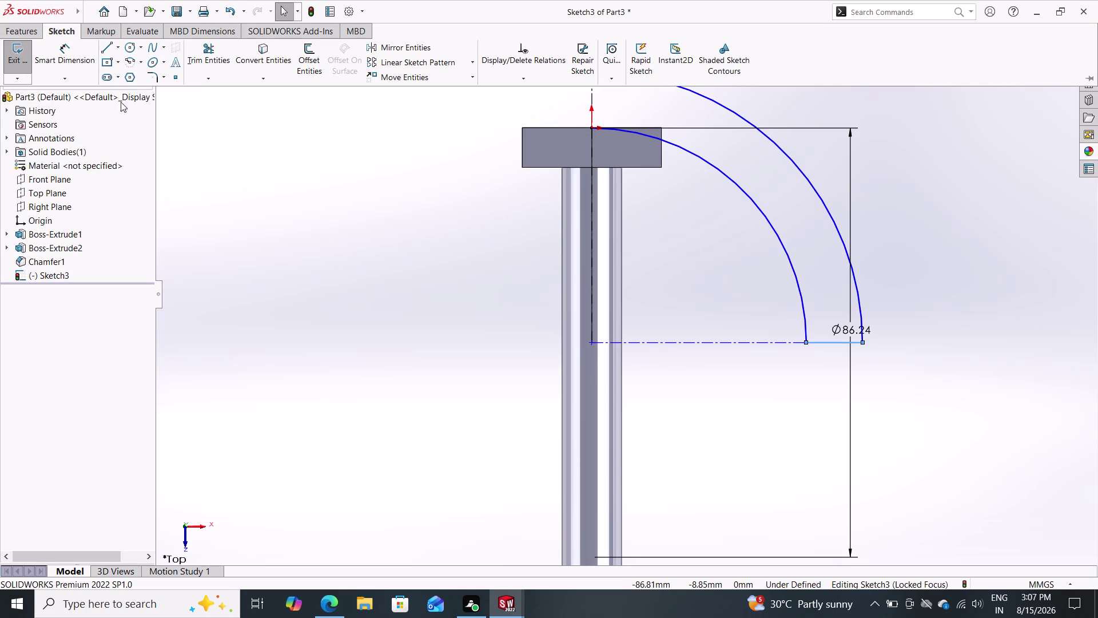
Draw a vertical line joining the inner and outer arcs' upper ends.
click(107, 47)
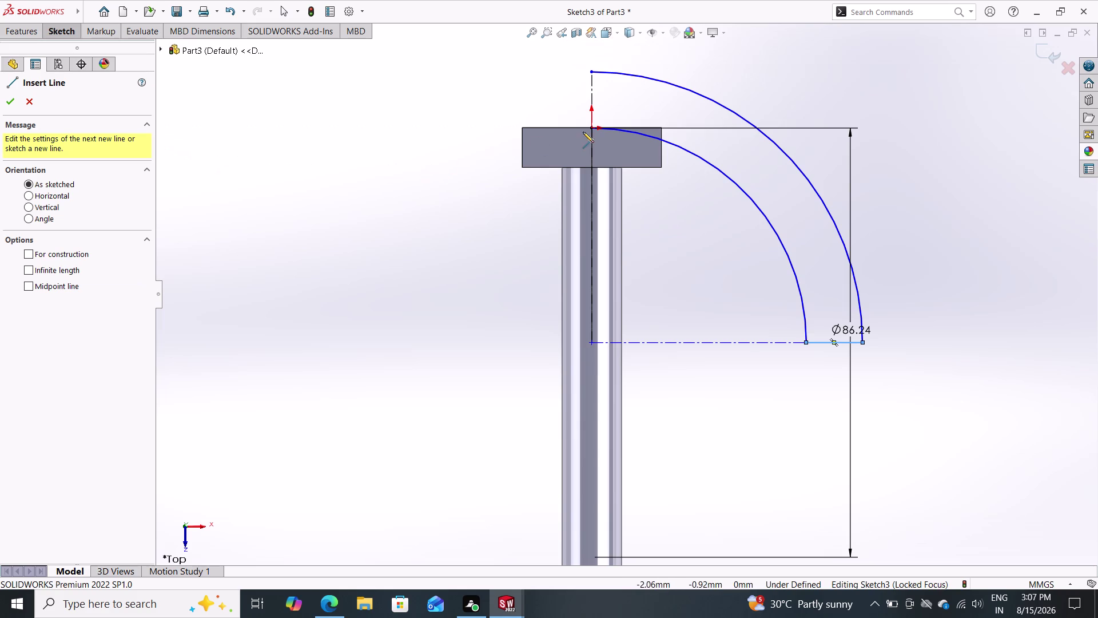
click(590, 128)
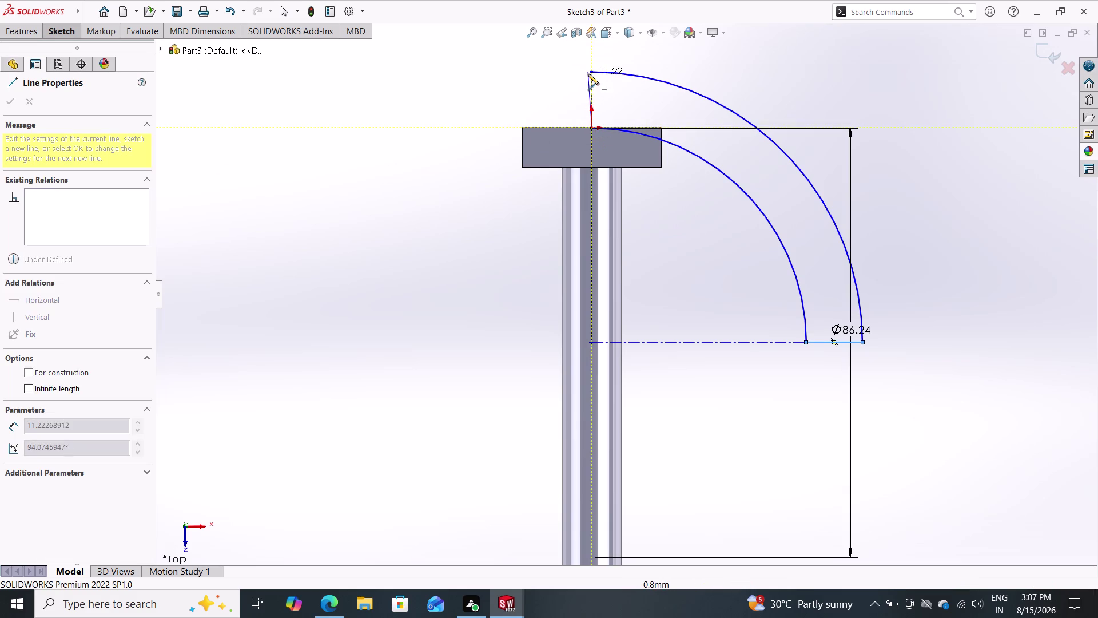
double_click(591, 70)
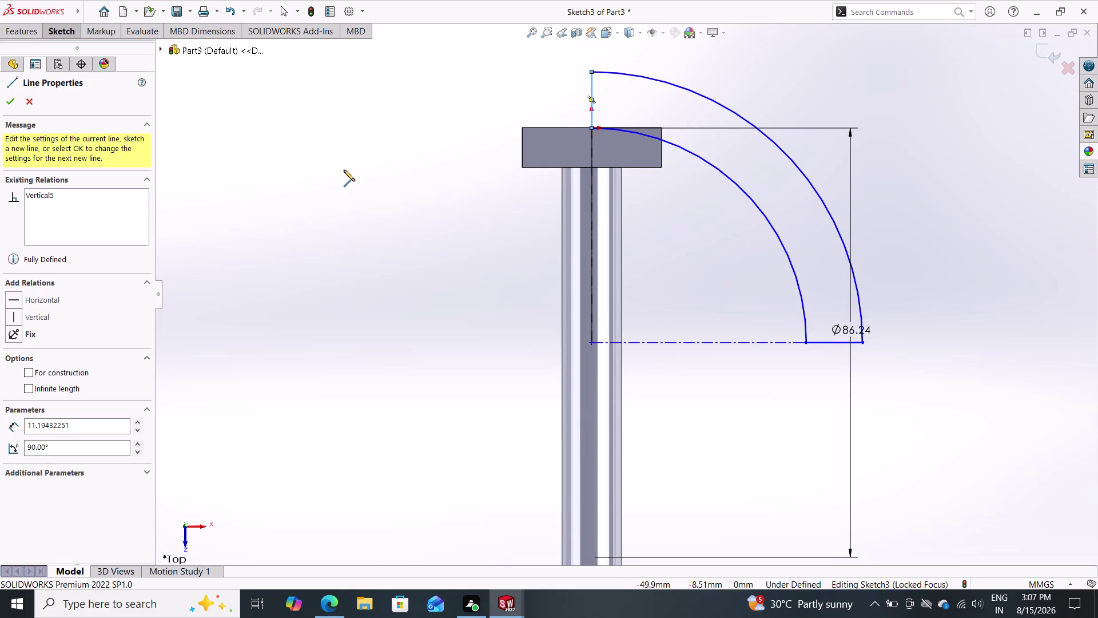
key(Escape)
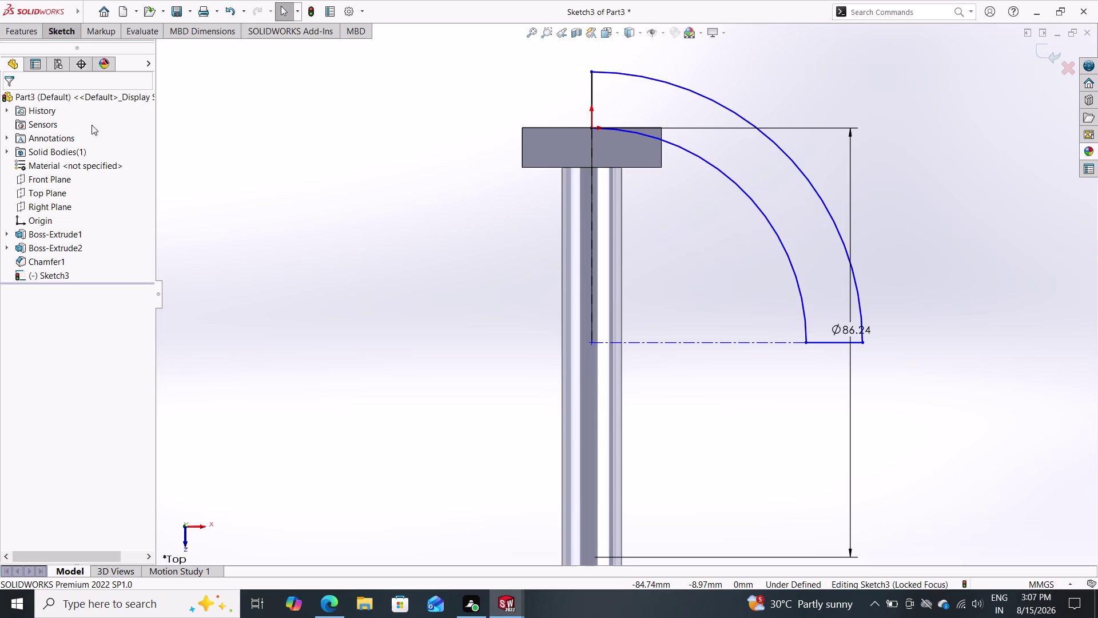
click(30, 27)
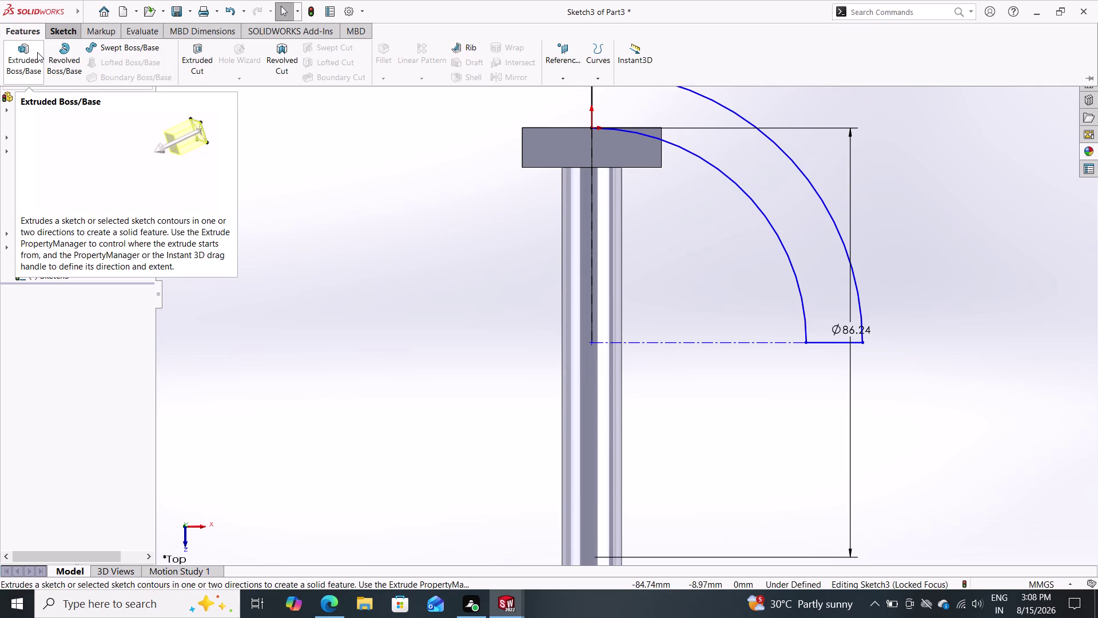
click(280, 53)
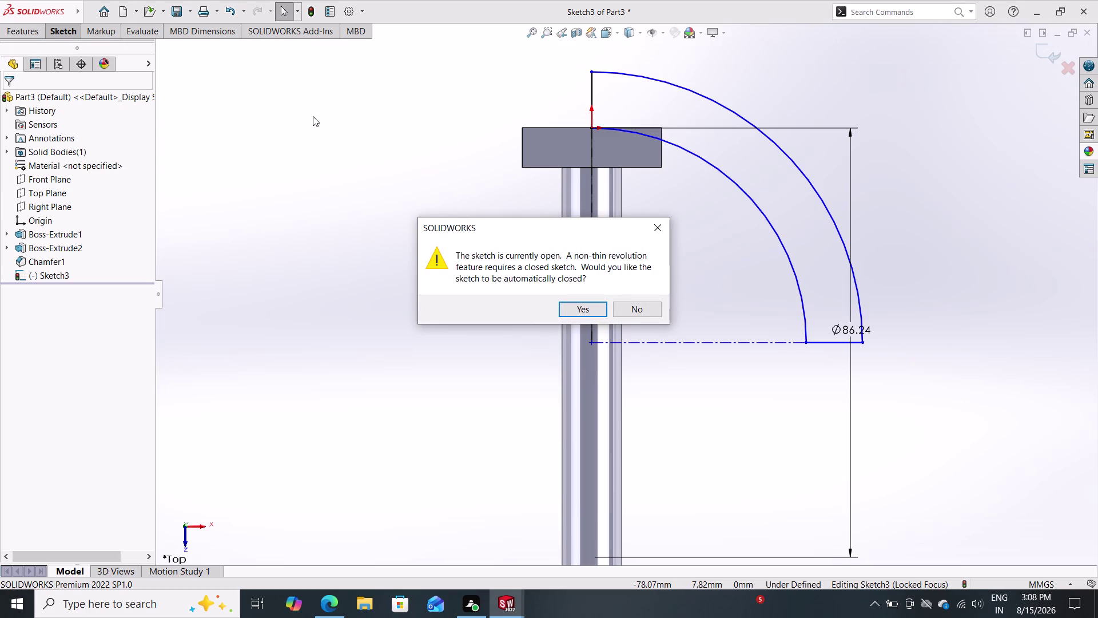
key(Escape)
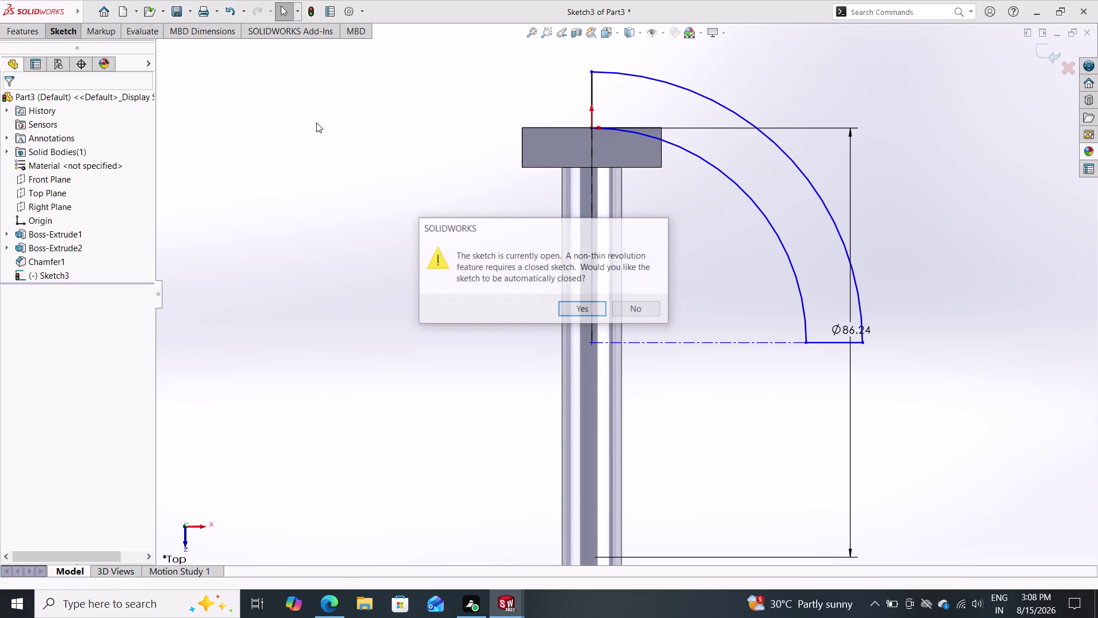
key(Escape)
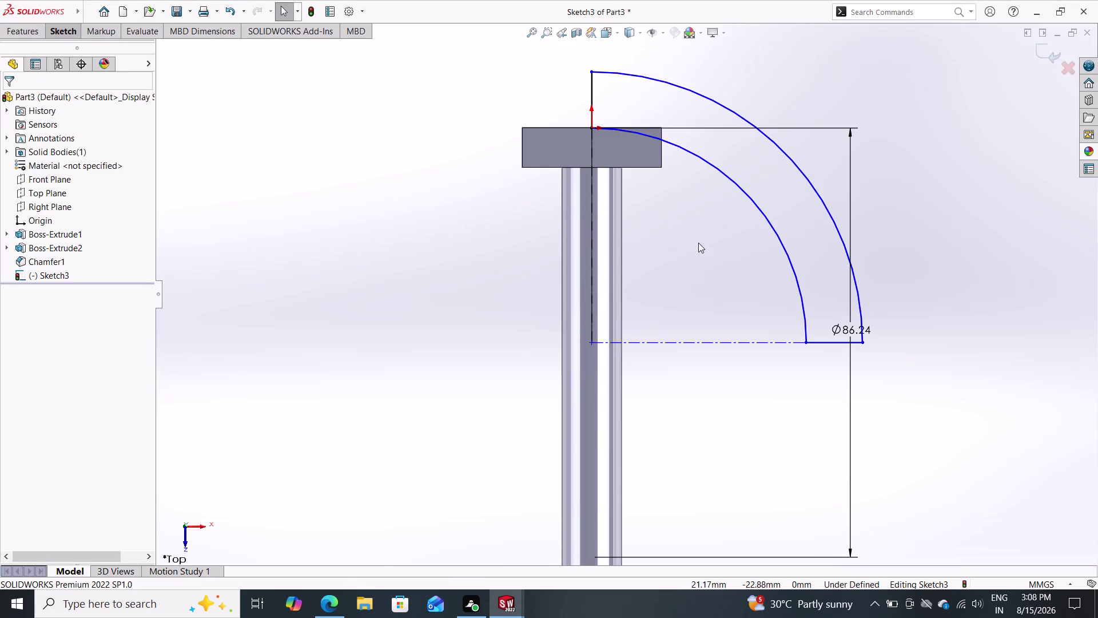
scroll(down, 3)
scroll(down, 3)
scroll(up, 3)
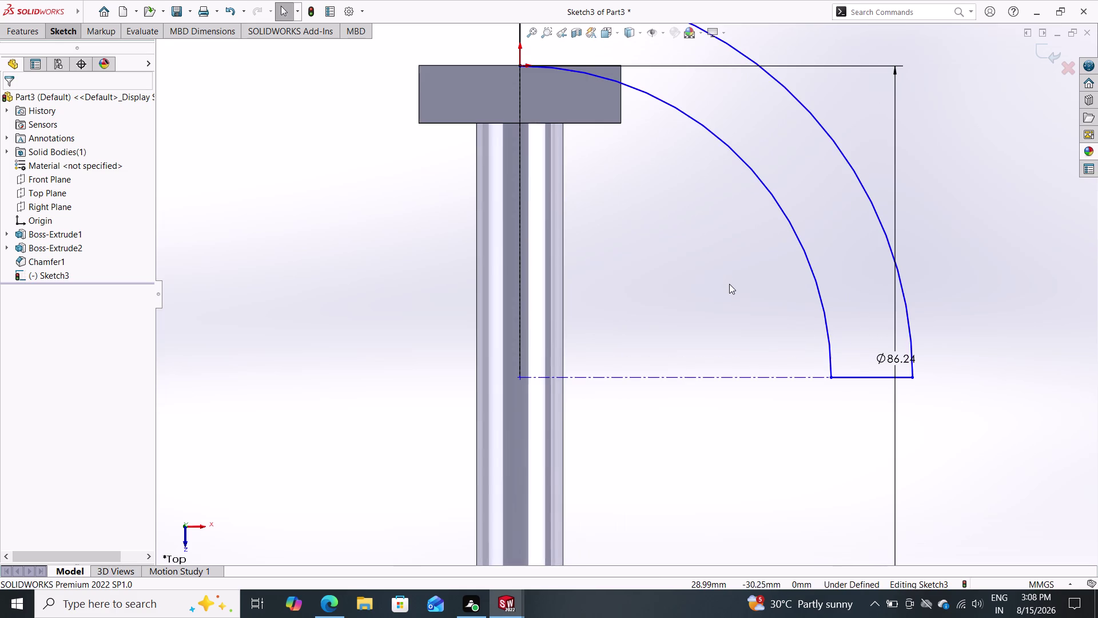
scroll(up, 3)
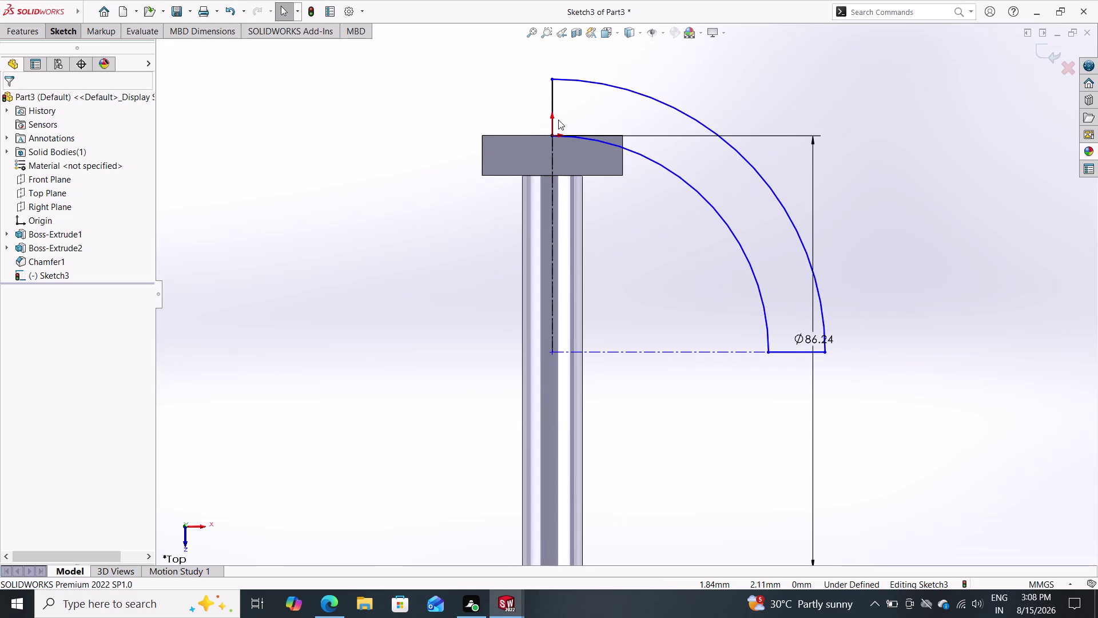
click(553, 89)
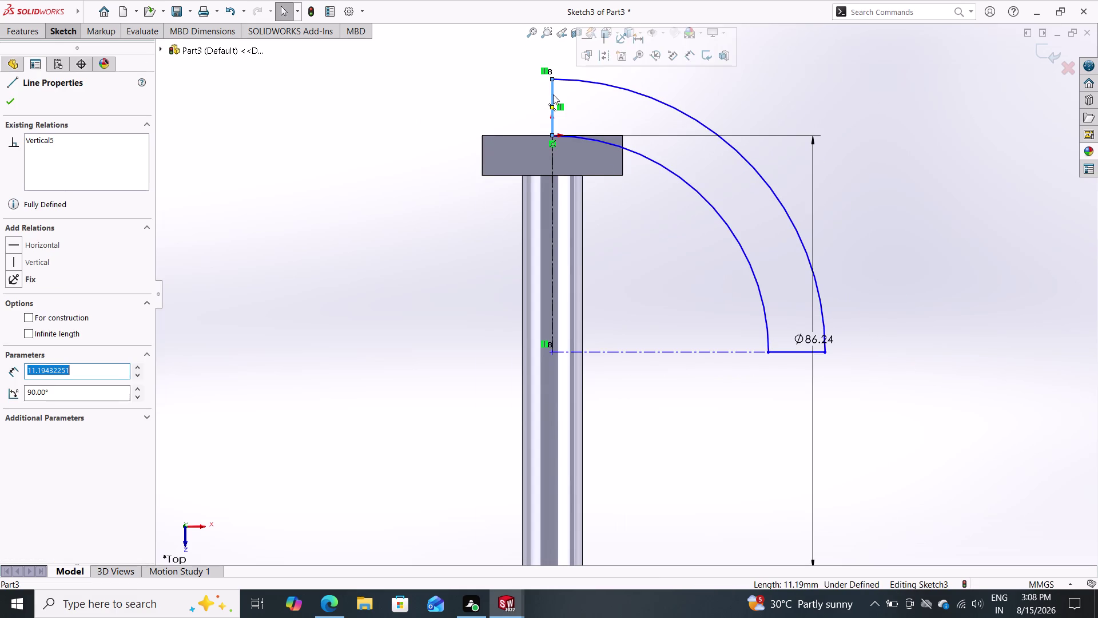
key(Escape)
key(Escape)
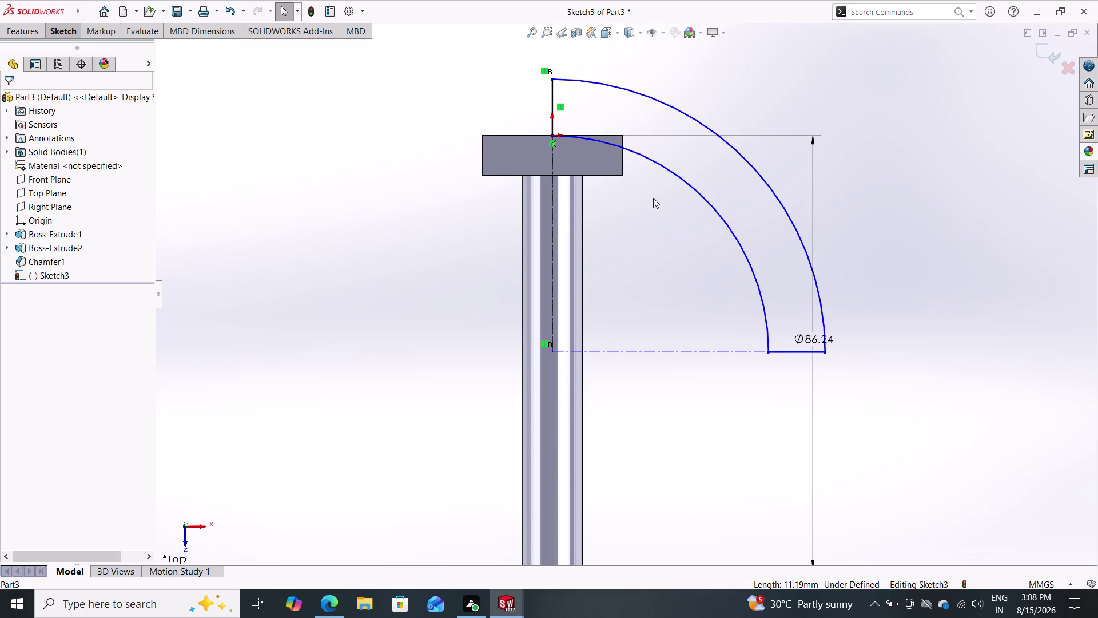
scroll(down, 3)
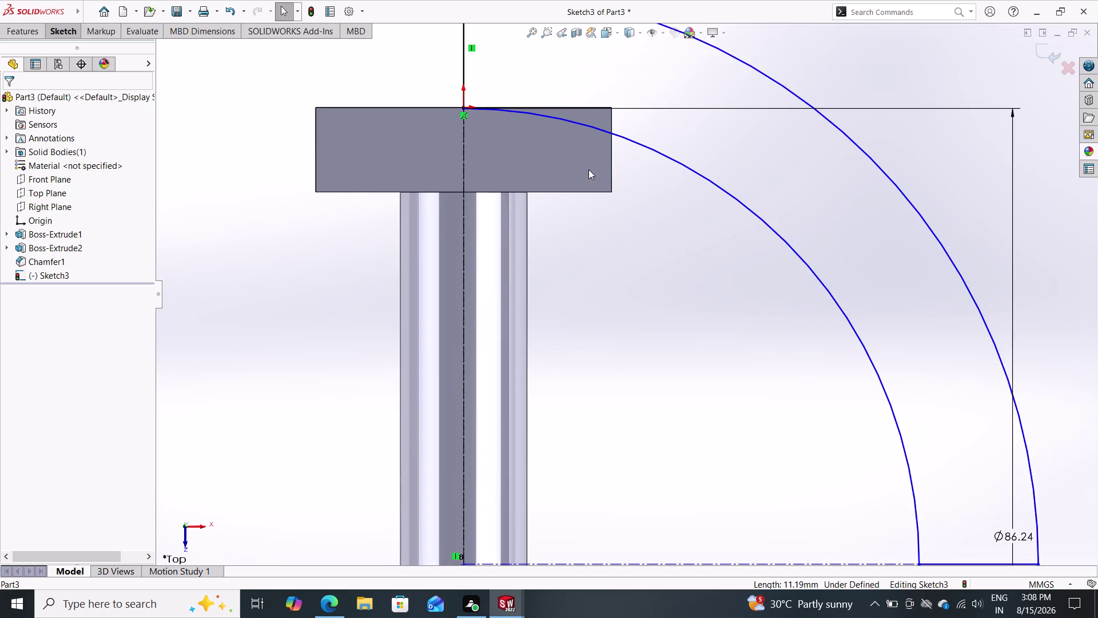
scroll(down, 3)
scroll(up, 3)
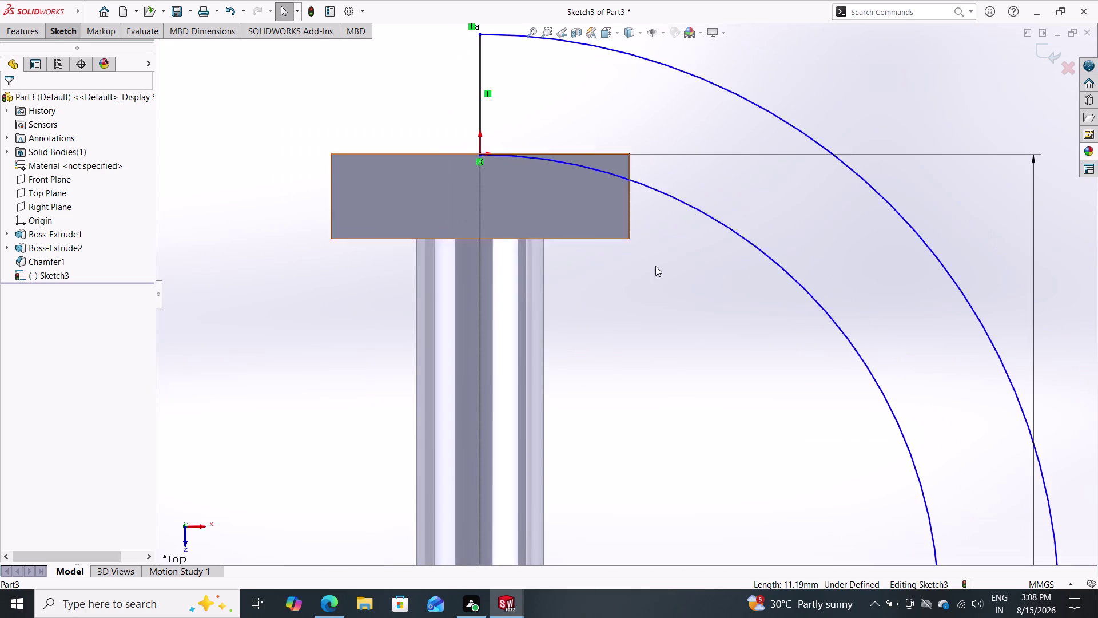
scroll(down, 3)
scroll(up, 3)
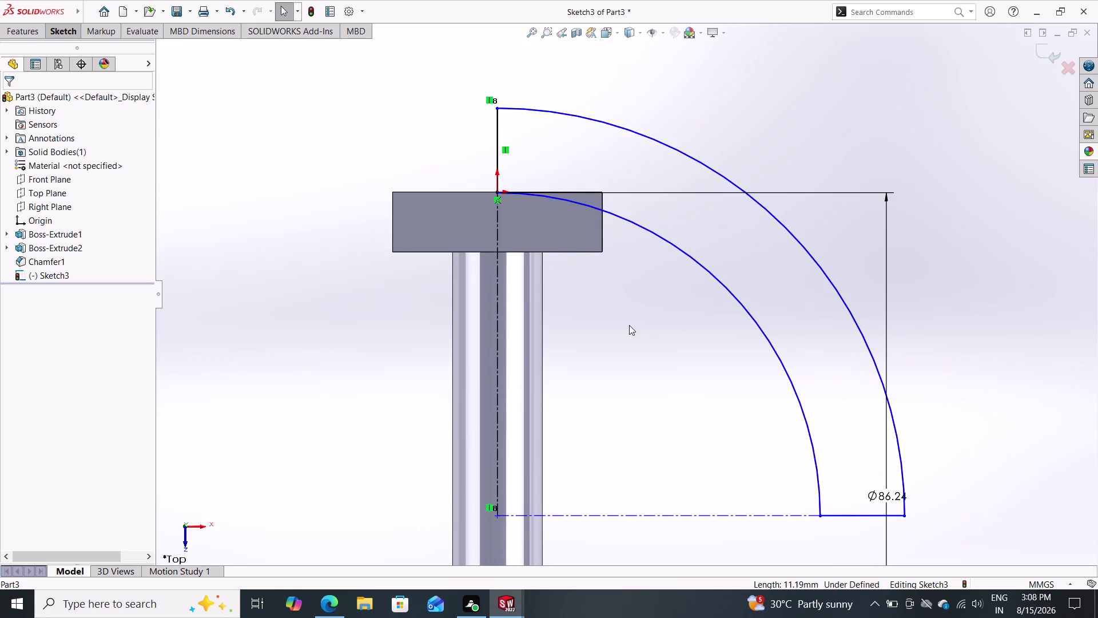
Delete the inner arc, the vertical lines and the vertical centerline.
key(Escape)
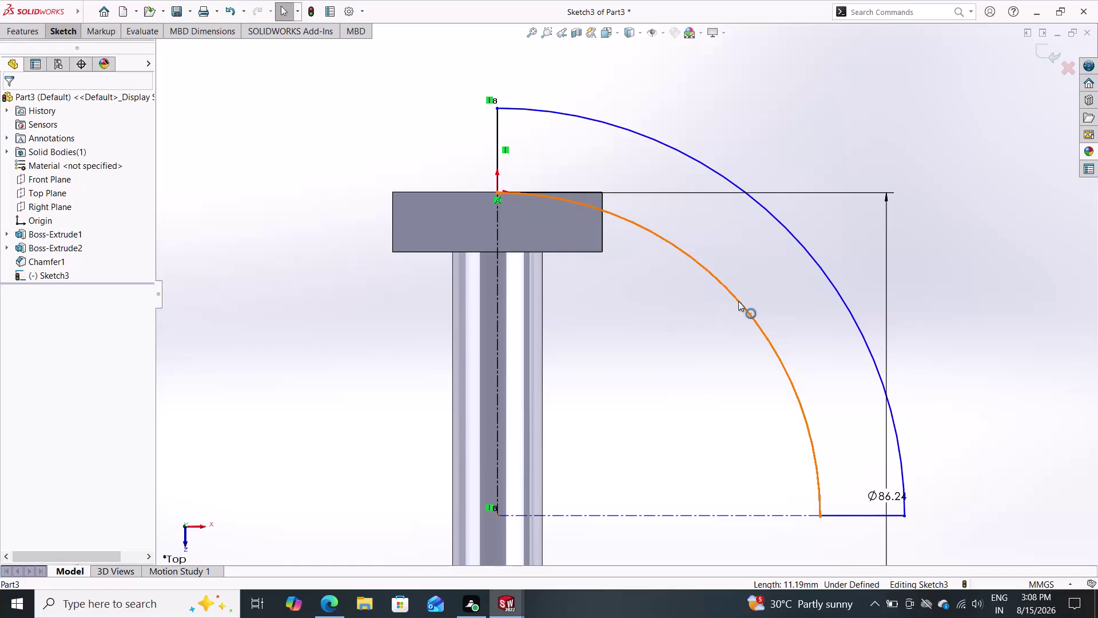
click(739, 301)
key(Delete)
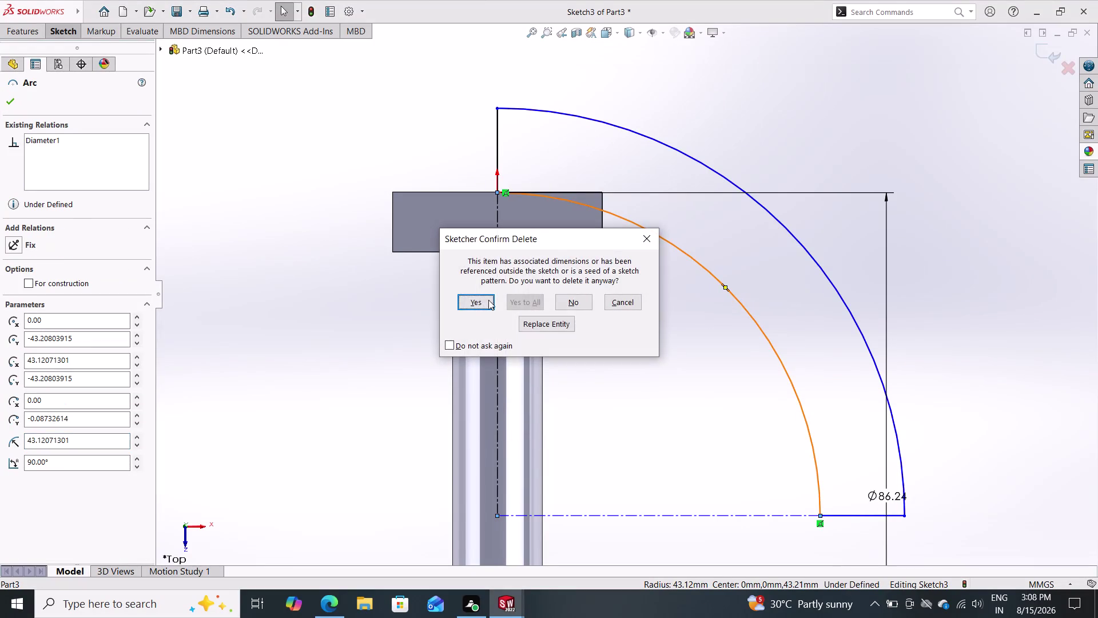
double_click(486, 295)
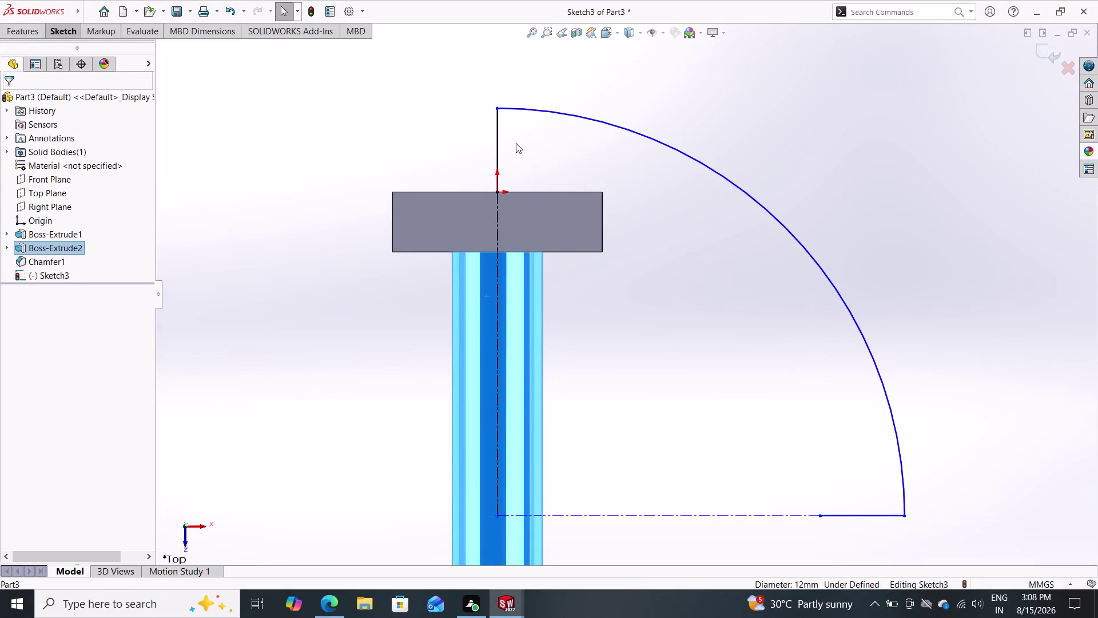
double_click(497, 124)
key(Delete)
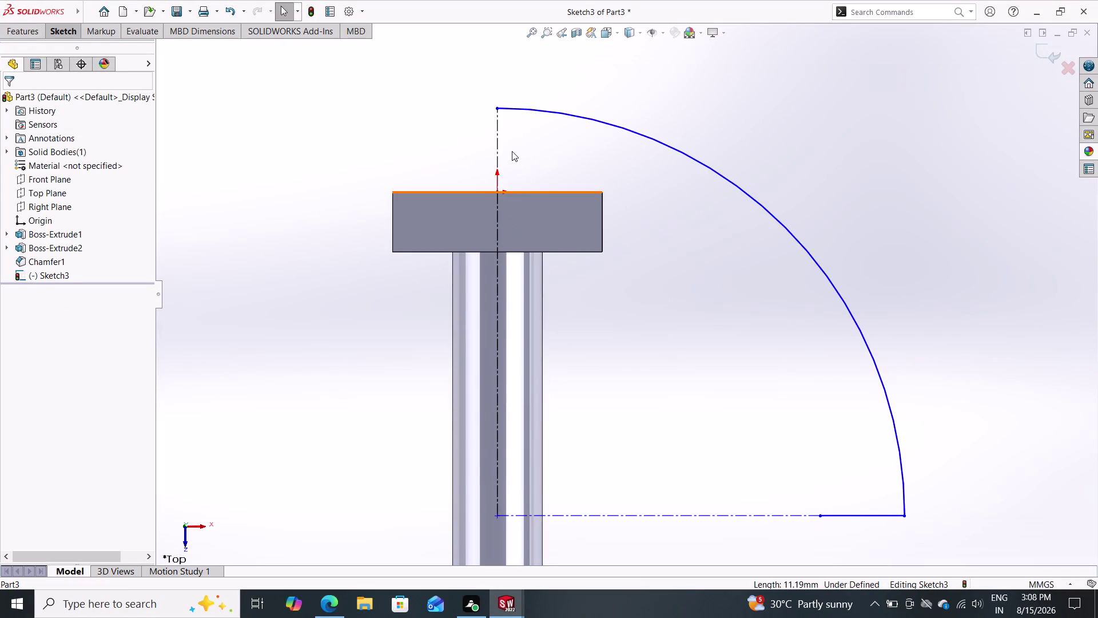
click(494, 137)
key(Delete)
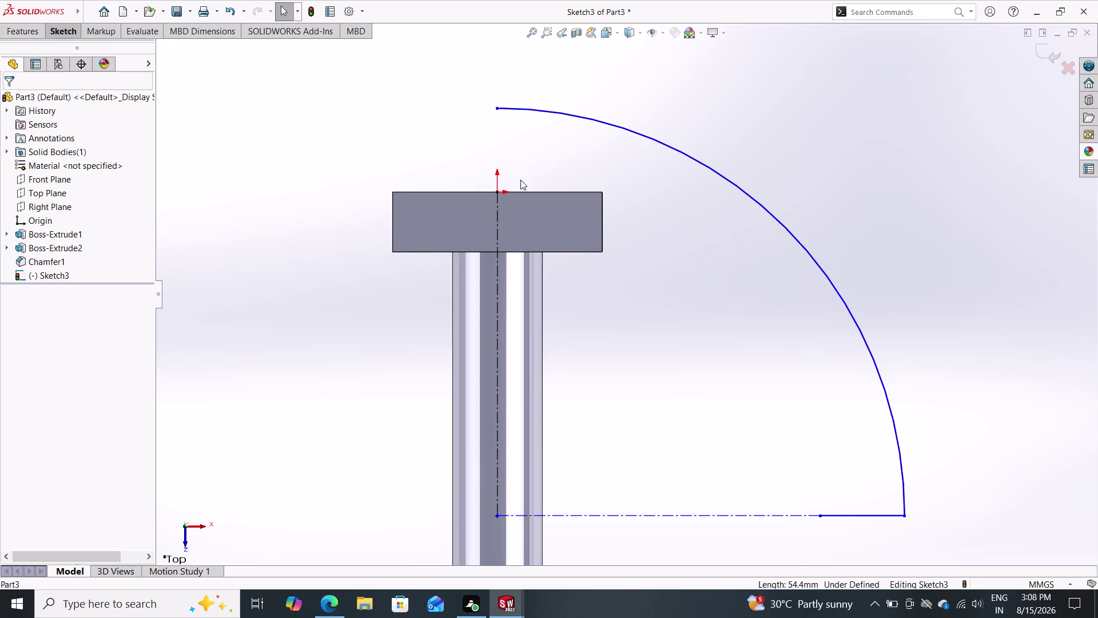
click(496, 324)
key(Delete)
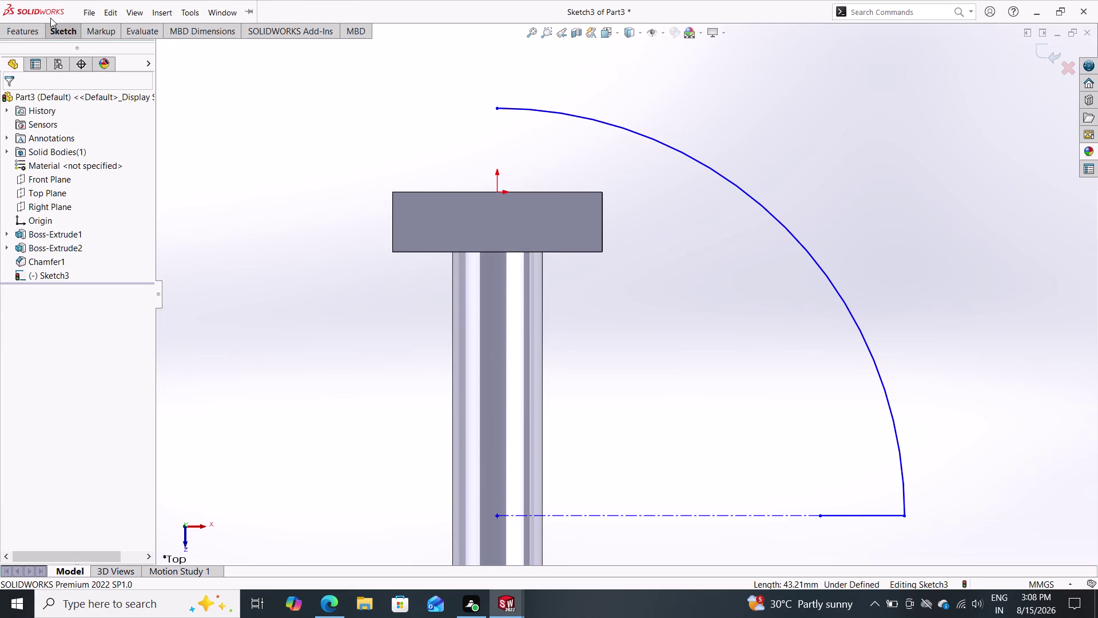
Draw an 11.19 mm vertical line from the top face centre to the arc's upper end.
double_click(60, 31)
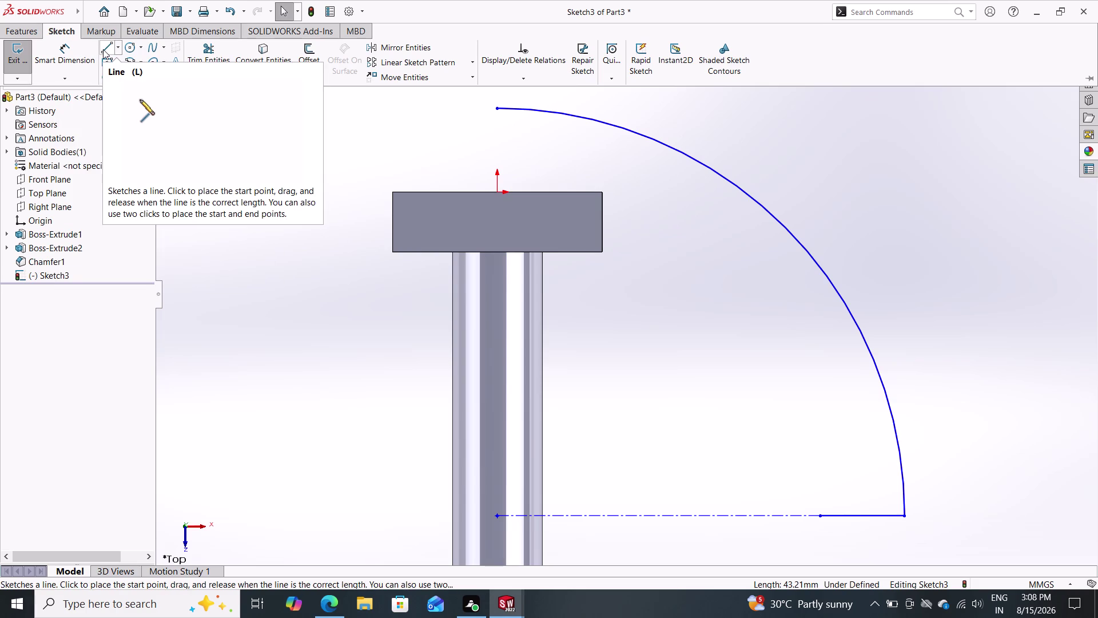
click(103, 49)
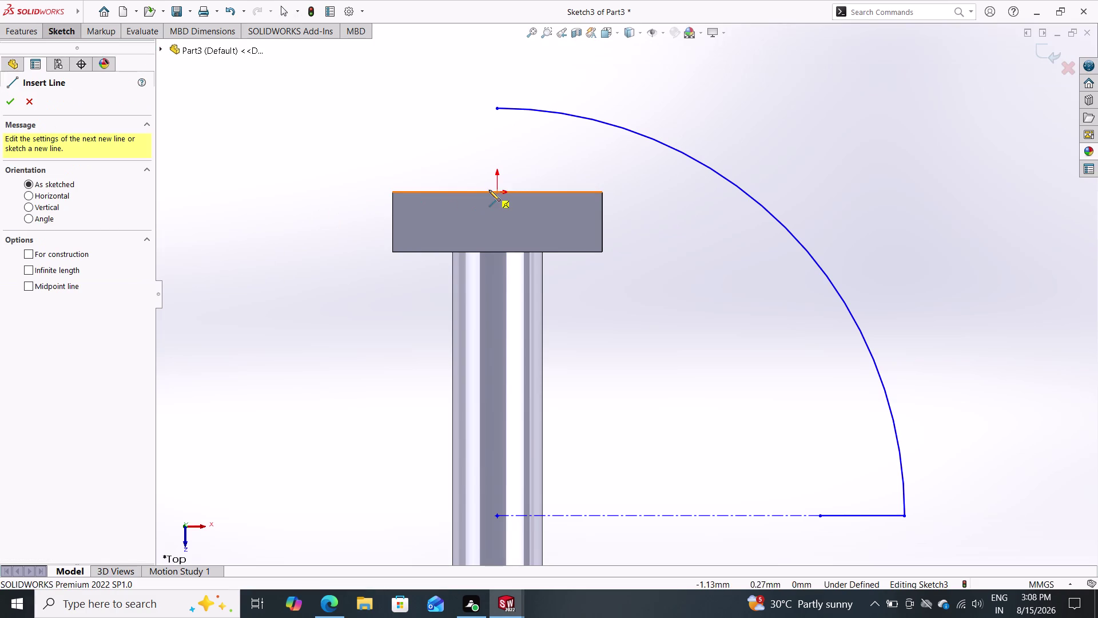
double_click(497, 194)
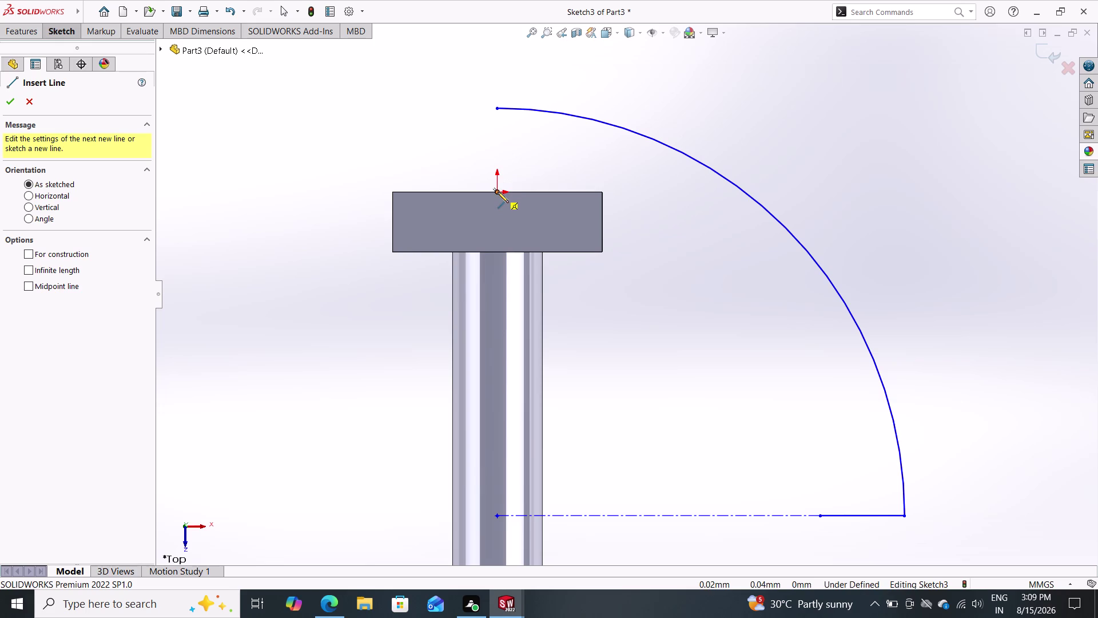
click(497, 191)
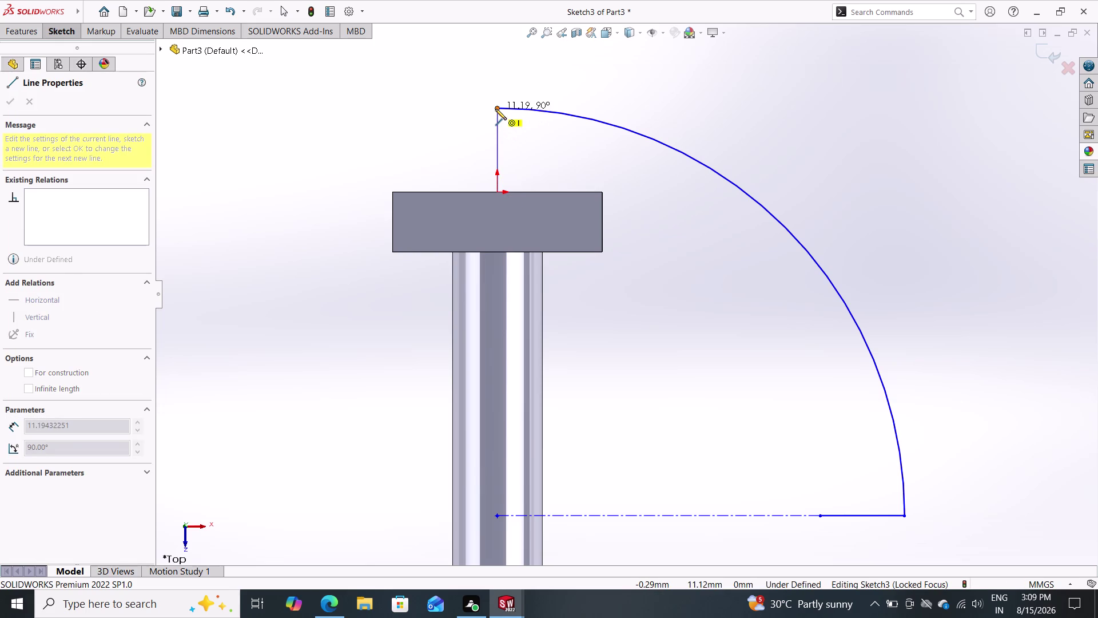
click(494, 109)
key(Escape)
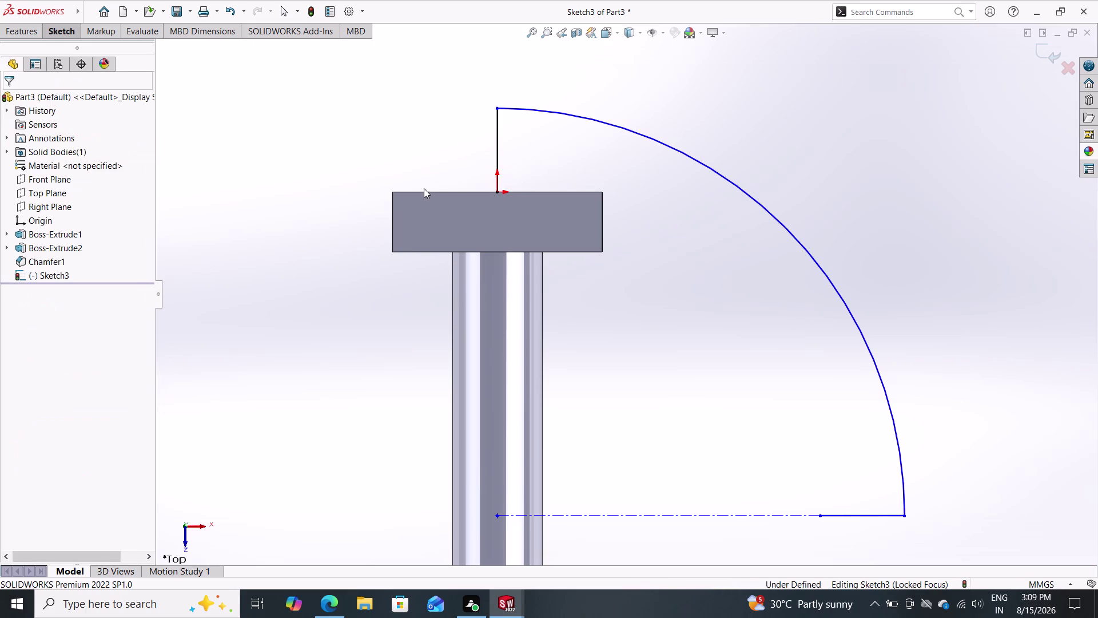
click(55, 35)
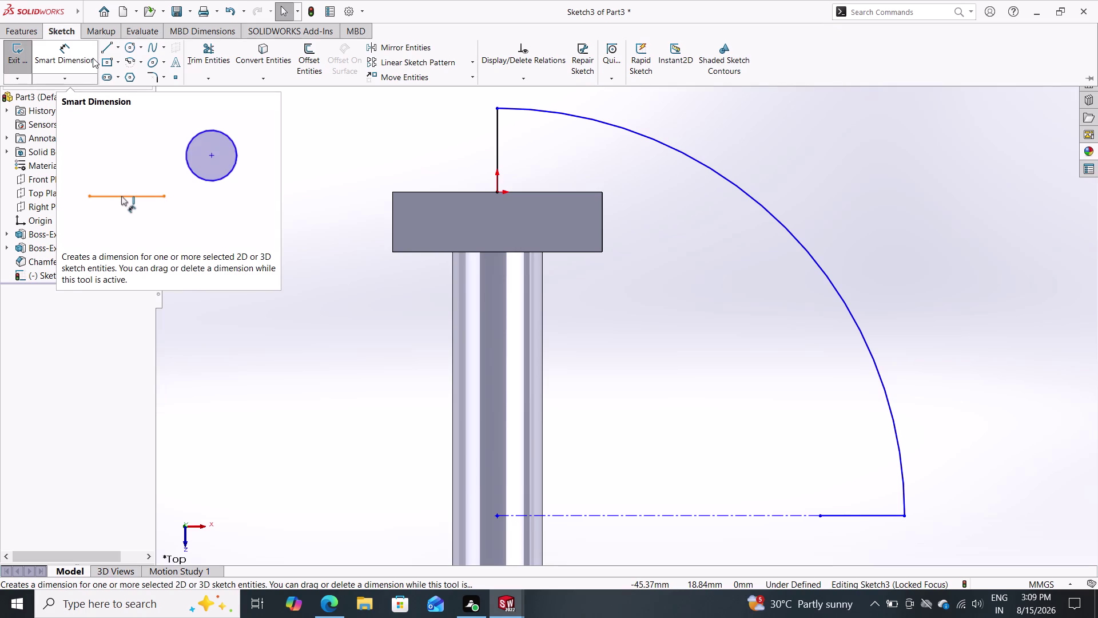
Draw a circle centred on the base line's axis end through the top face centre.
double_click(131, 46)
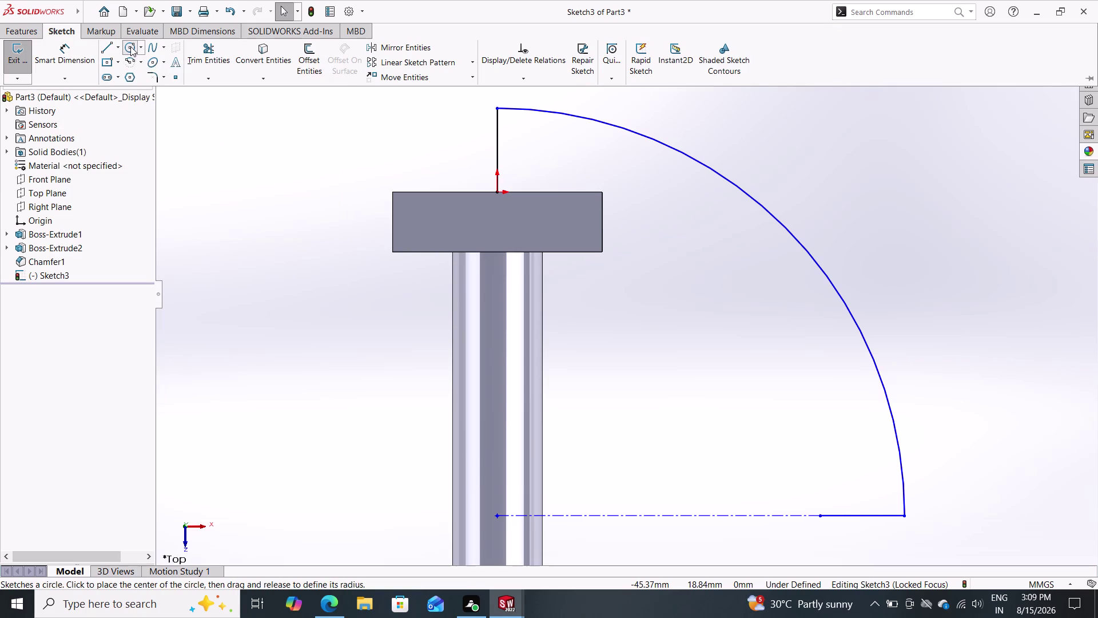
click(498, 515)
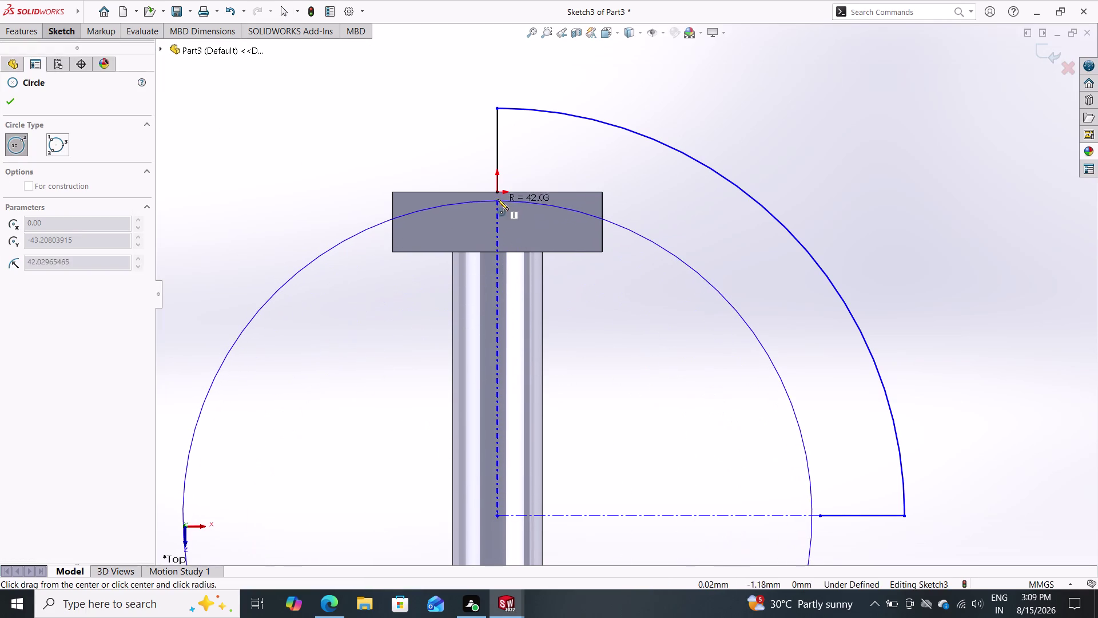
click(496, 192)
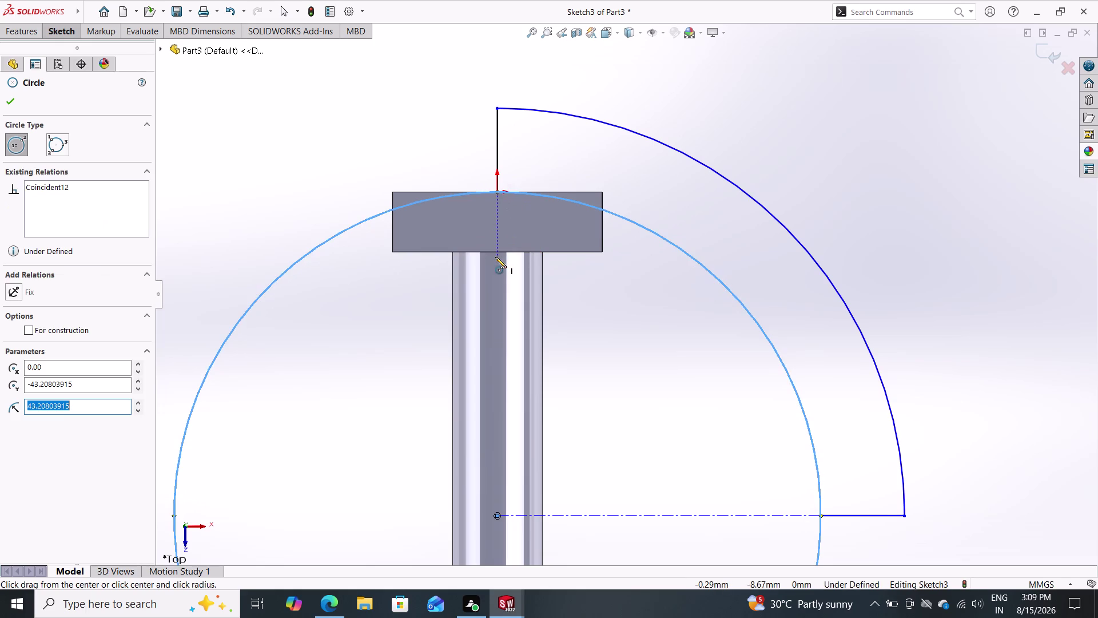
key(Escape)
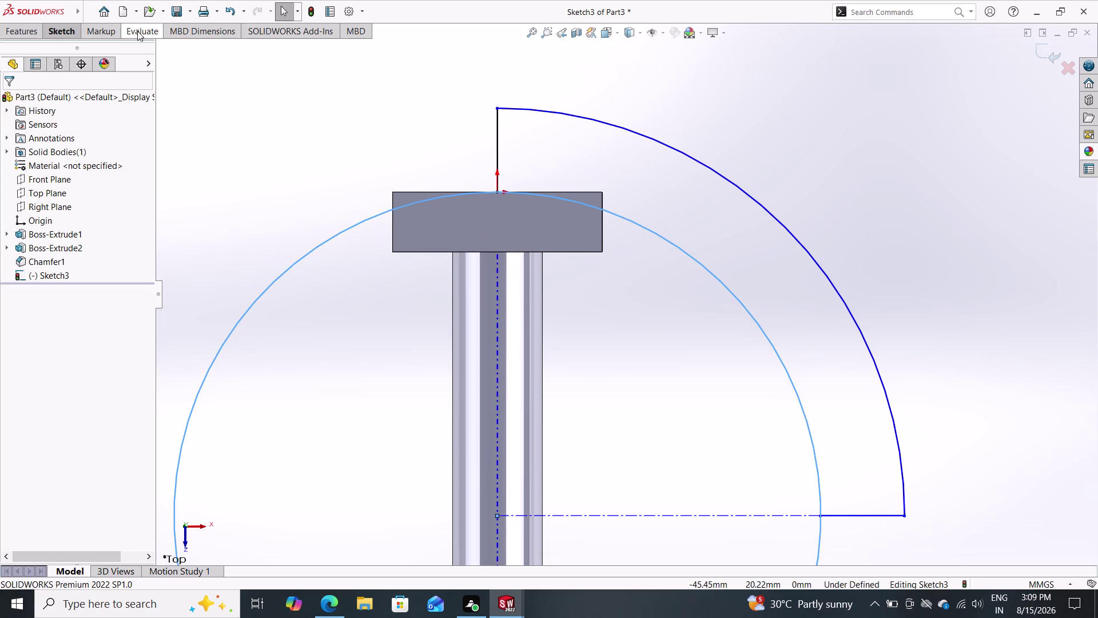
Trim the circle to a 43.2 mm-radius quarter arc ending at the centerline.
click(52, 36)
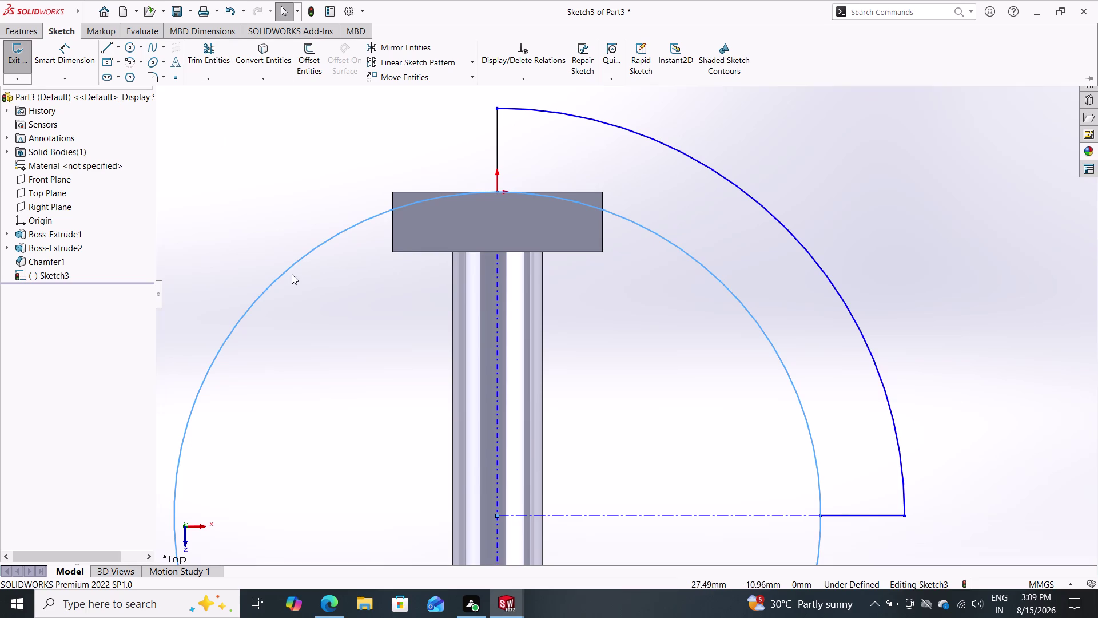
click(206, 57)
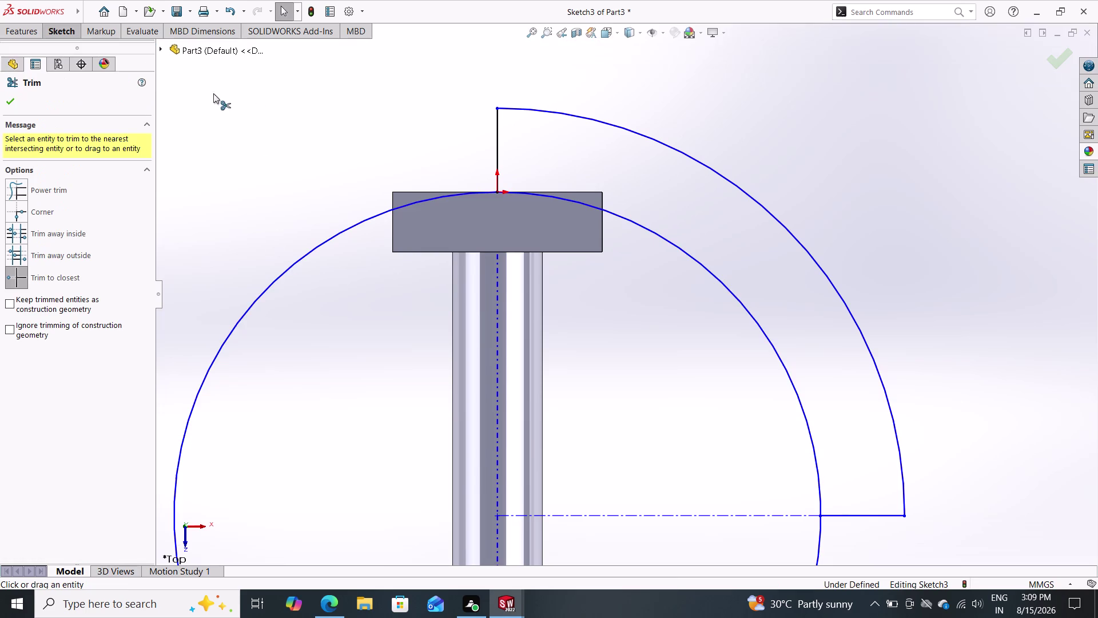
click(272, 285)
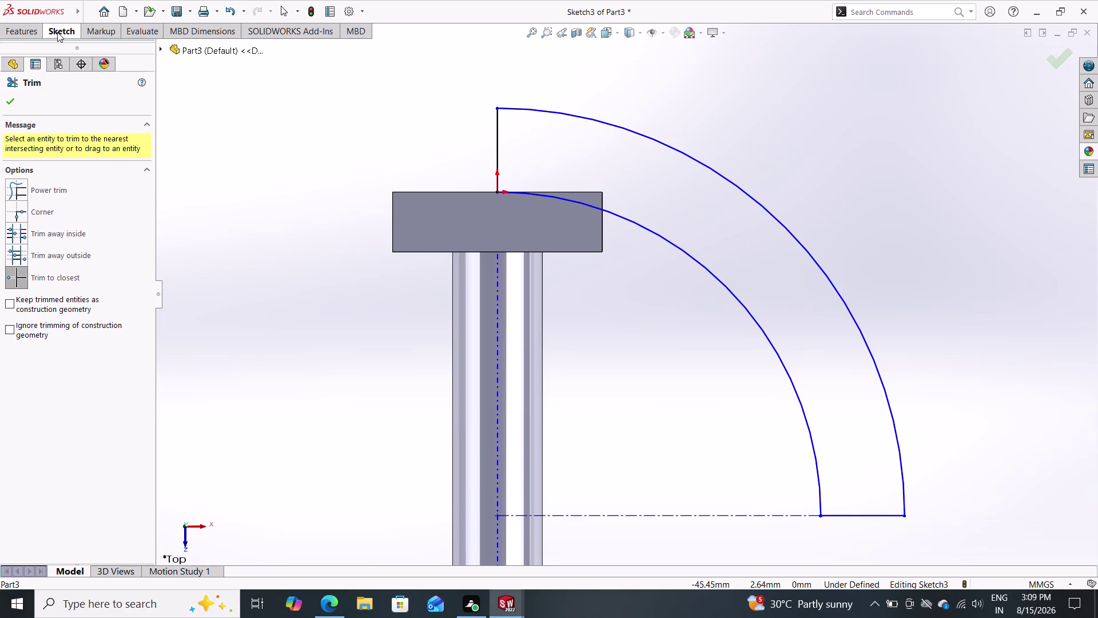
click(16, 100)
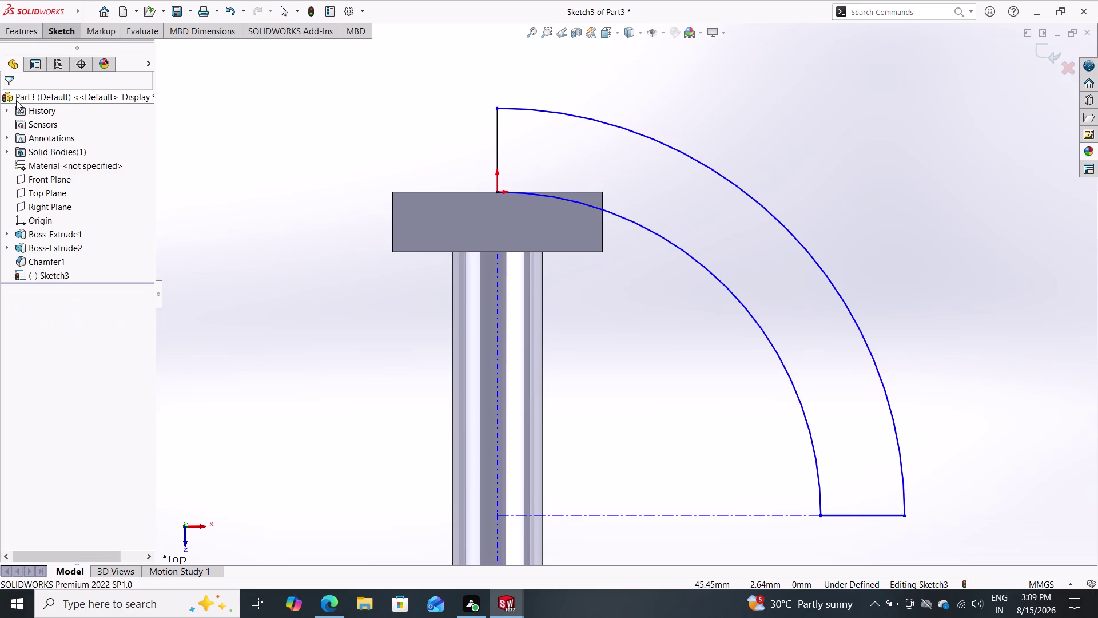
Set up a revolved cut about Line3 on the curved band profile, then abandon it.
double_click(28, 32)
click(280, 58)
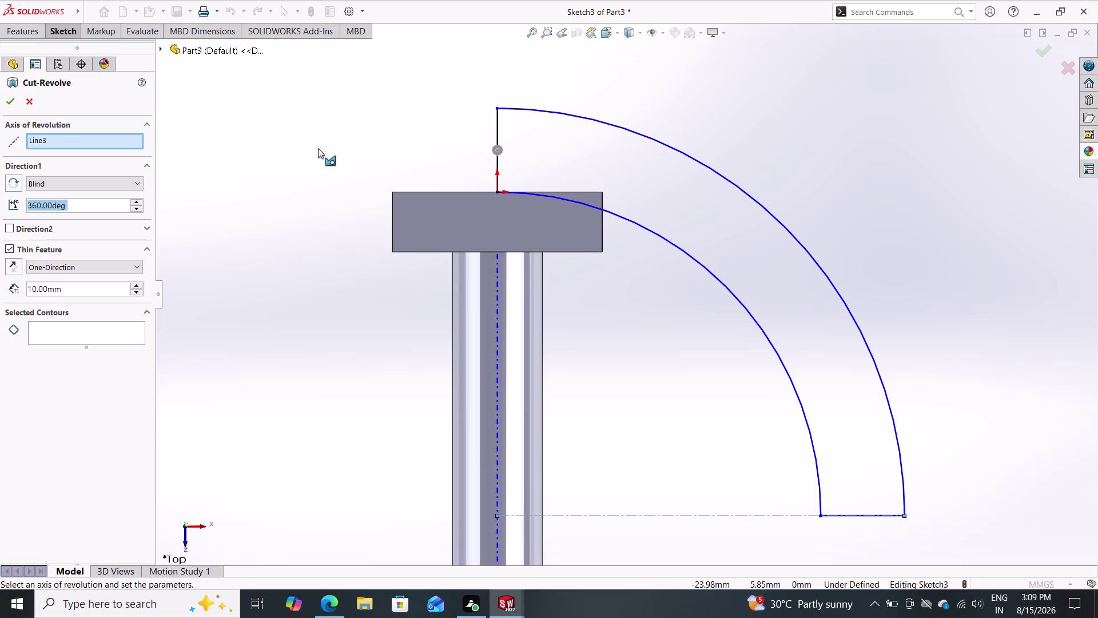
click(497, 130)
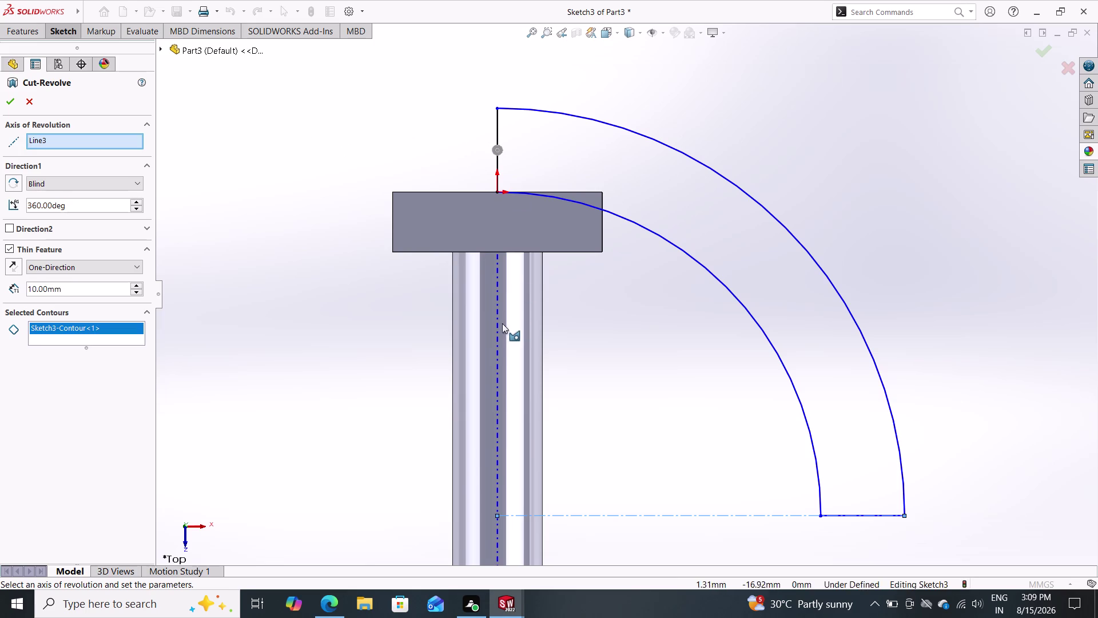
click(495, 339)
scroll(down, 3)
scroll(up, 3)
scroll(down, 3)
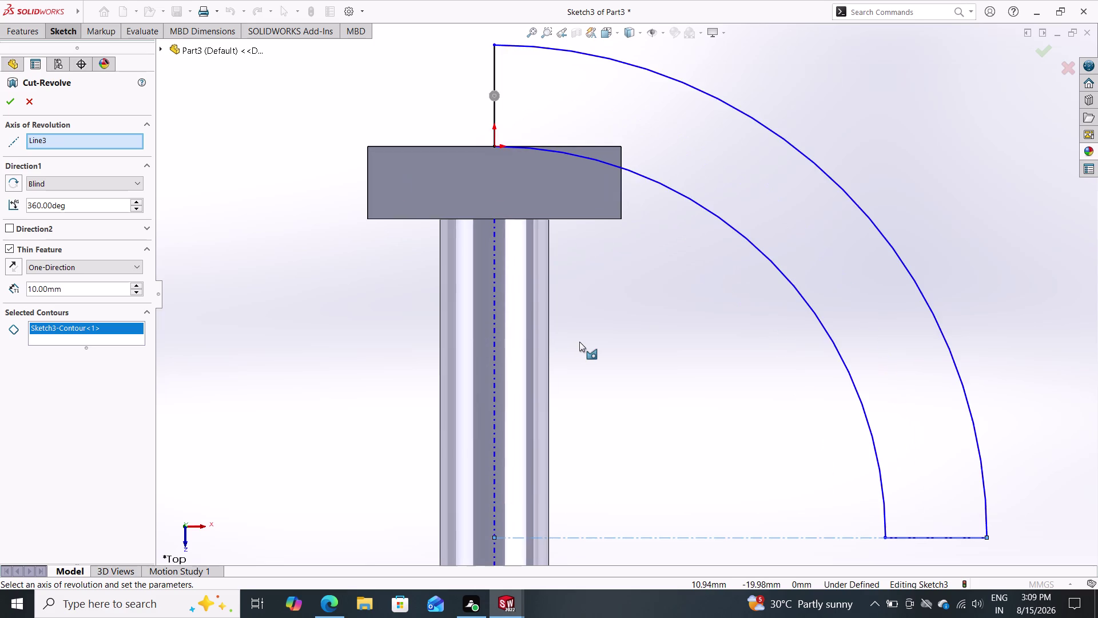
scroll(up, 3)
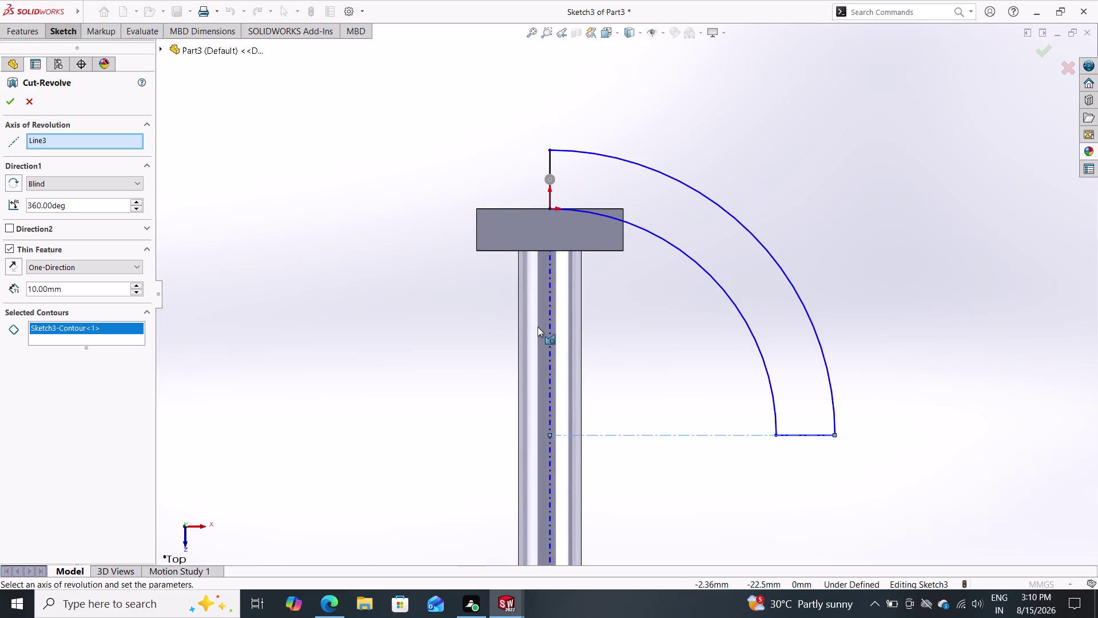
click(652, 216)
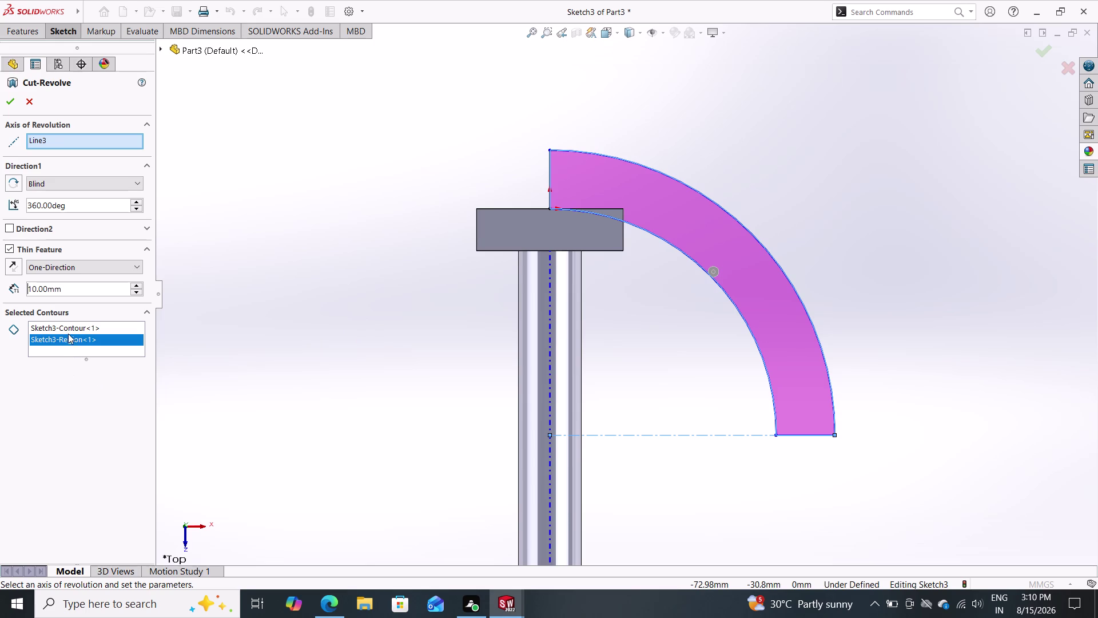
click(9, 105)
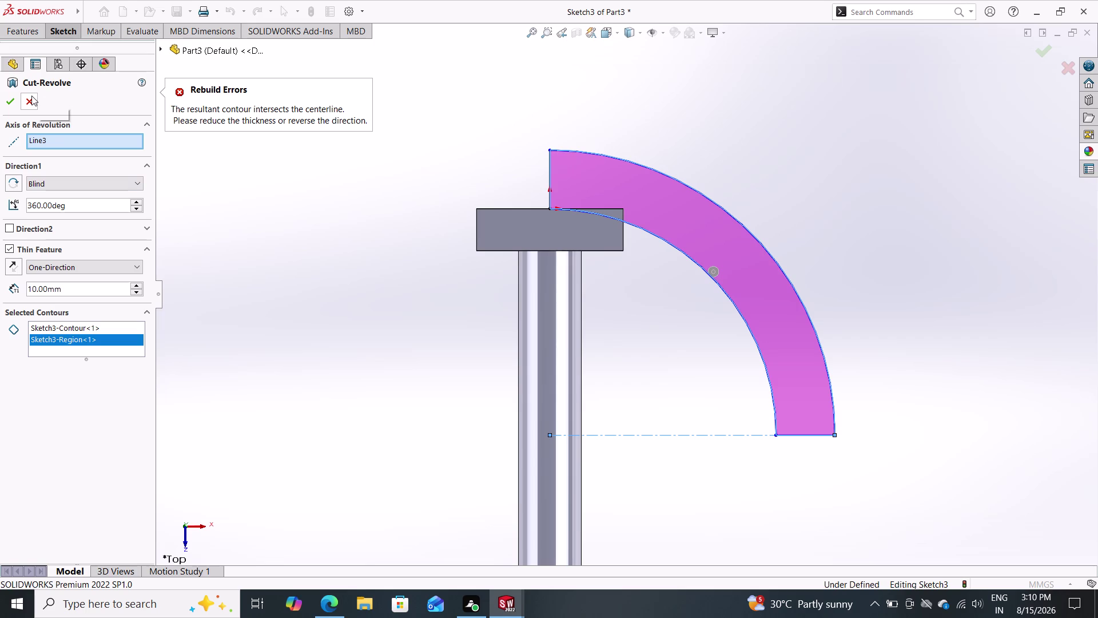
key(Escape)
key(Escape)
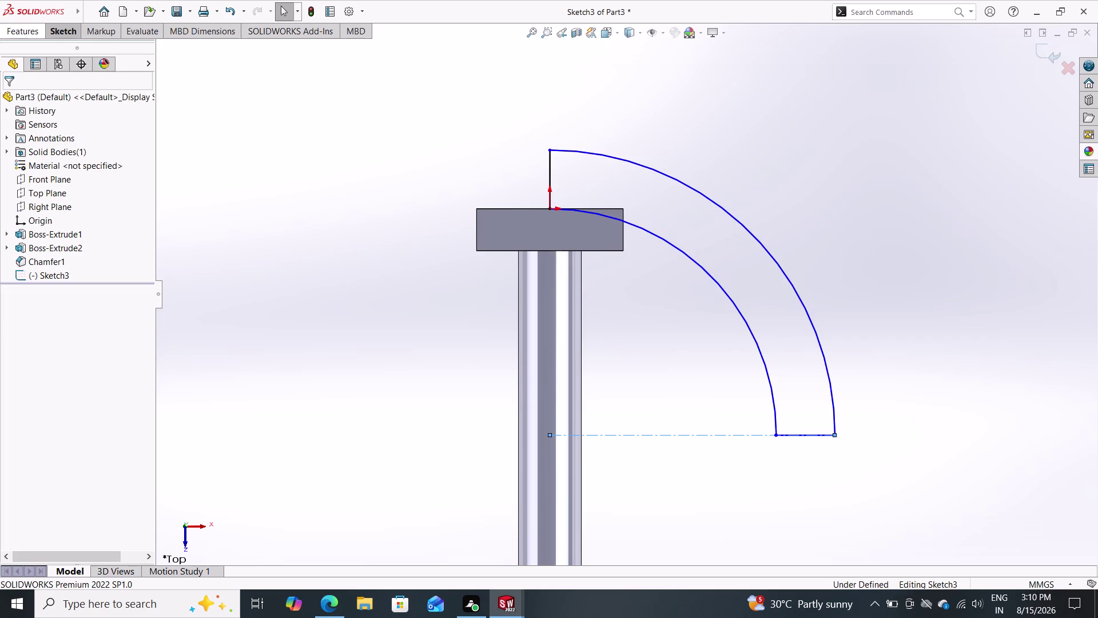
Restart the revolved cut with the sketch profile and cancel it.
click(56, 29)
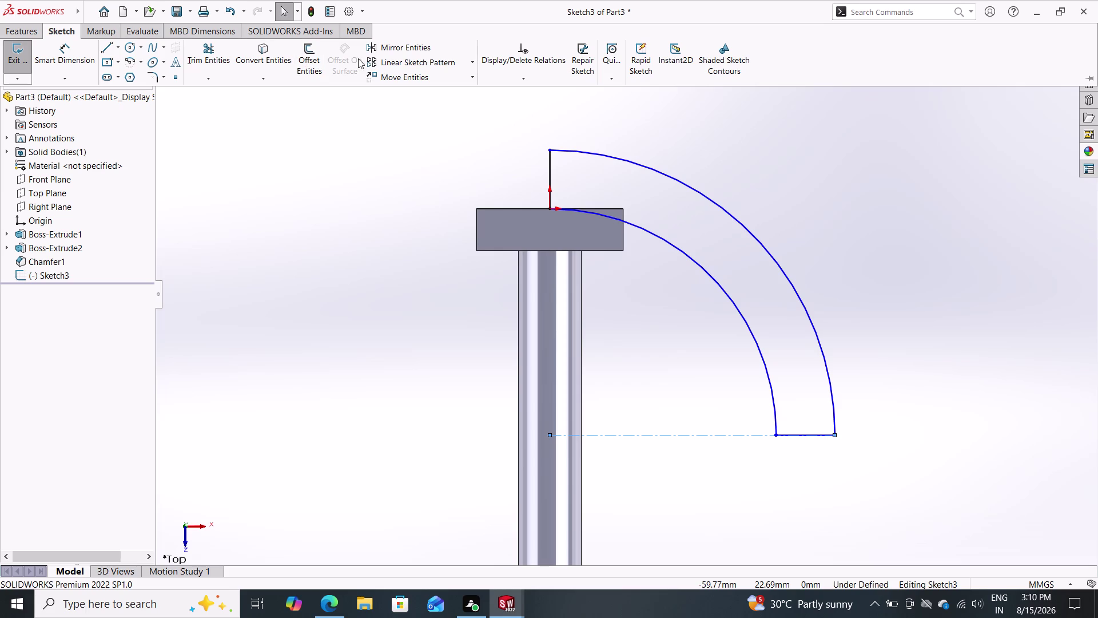
click(31, 34)
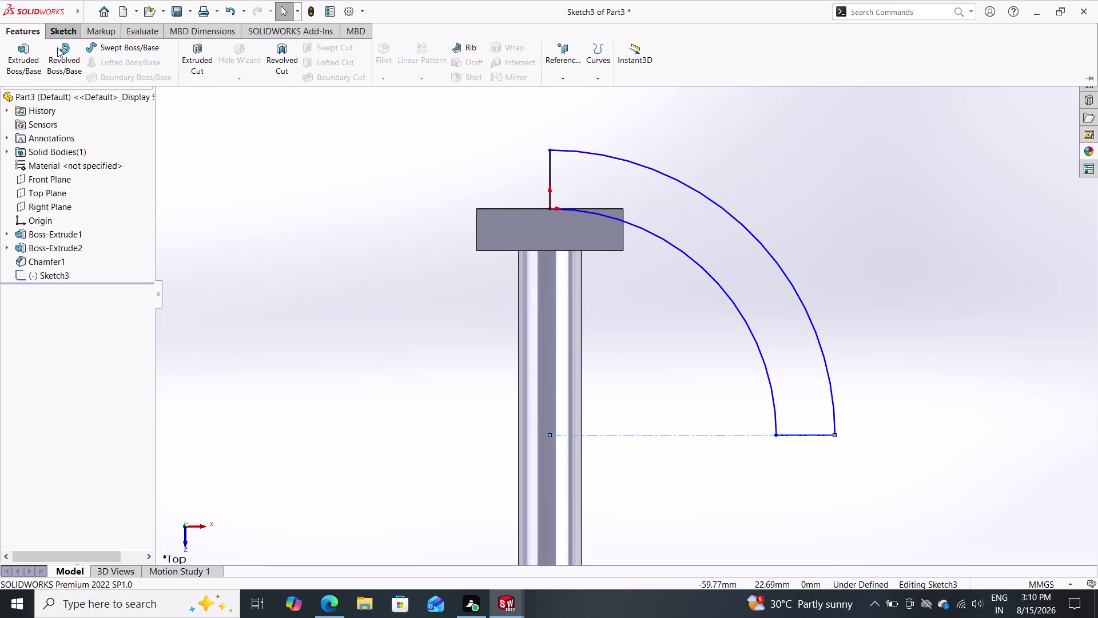
double_click(287, 57)
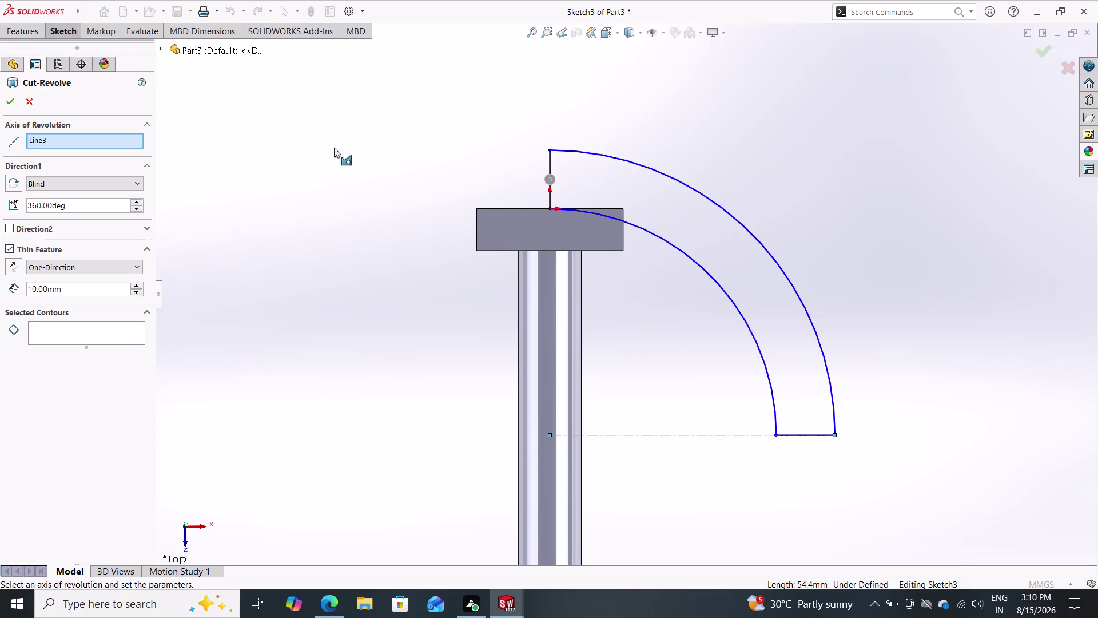
click(550, 160)
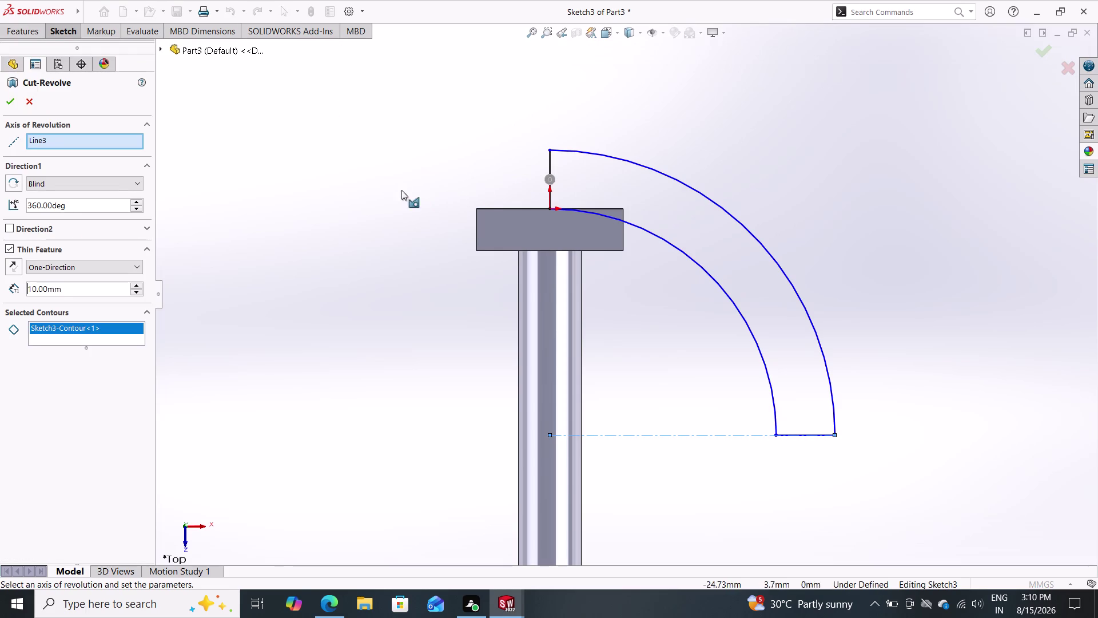
key(Escape)
key(Escape)
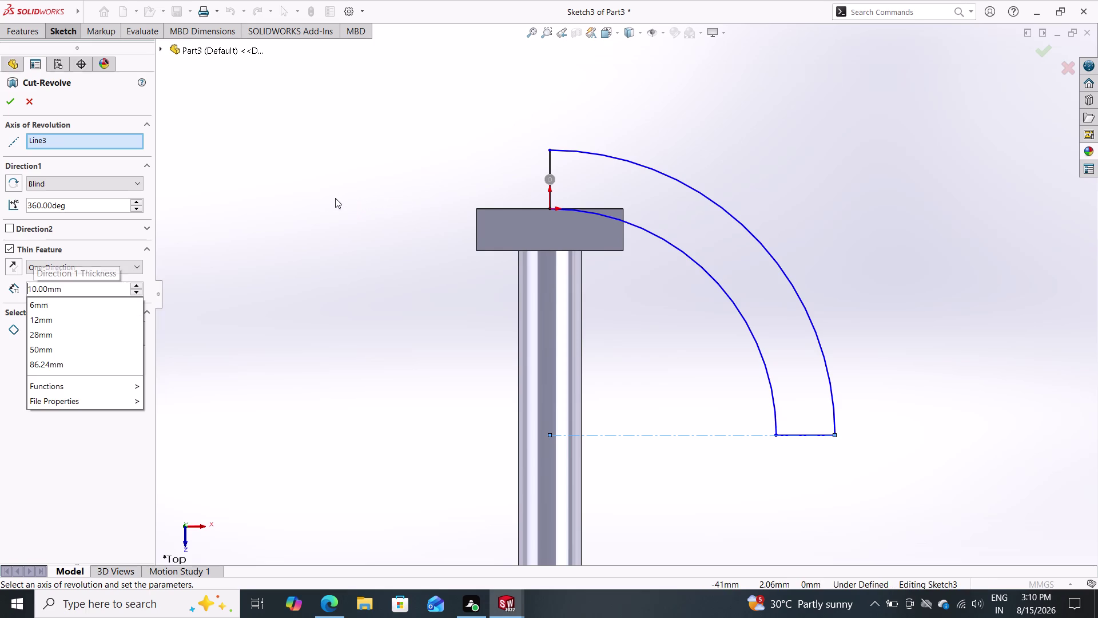
click(31, 98)
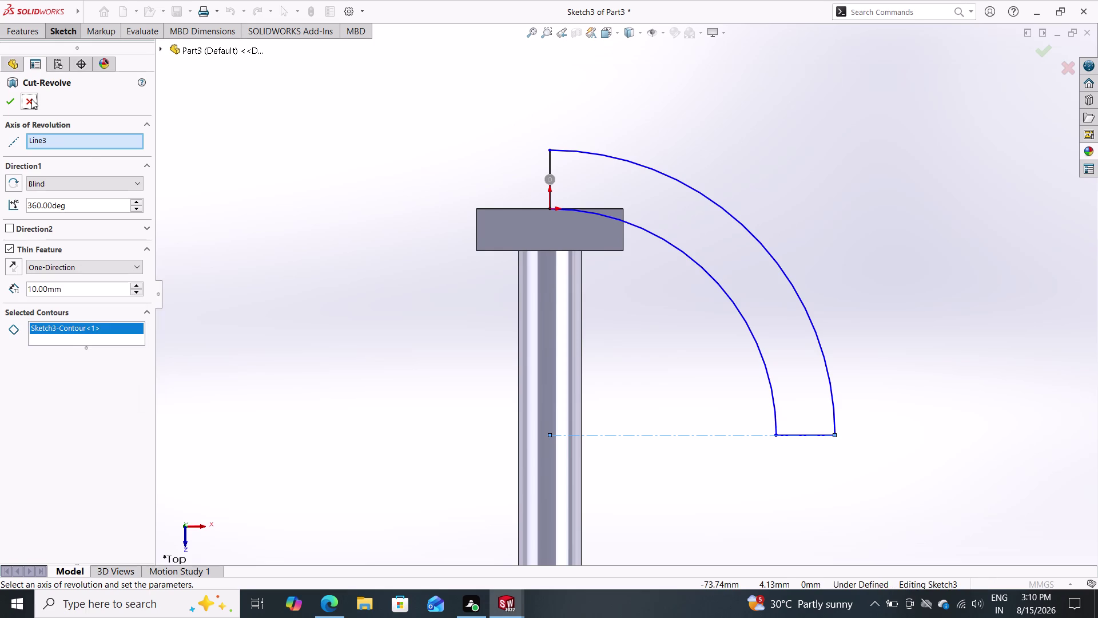
double_click(28, 100)
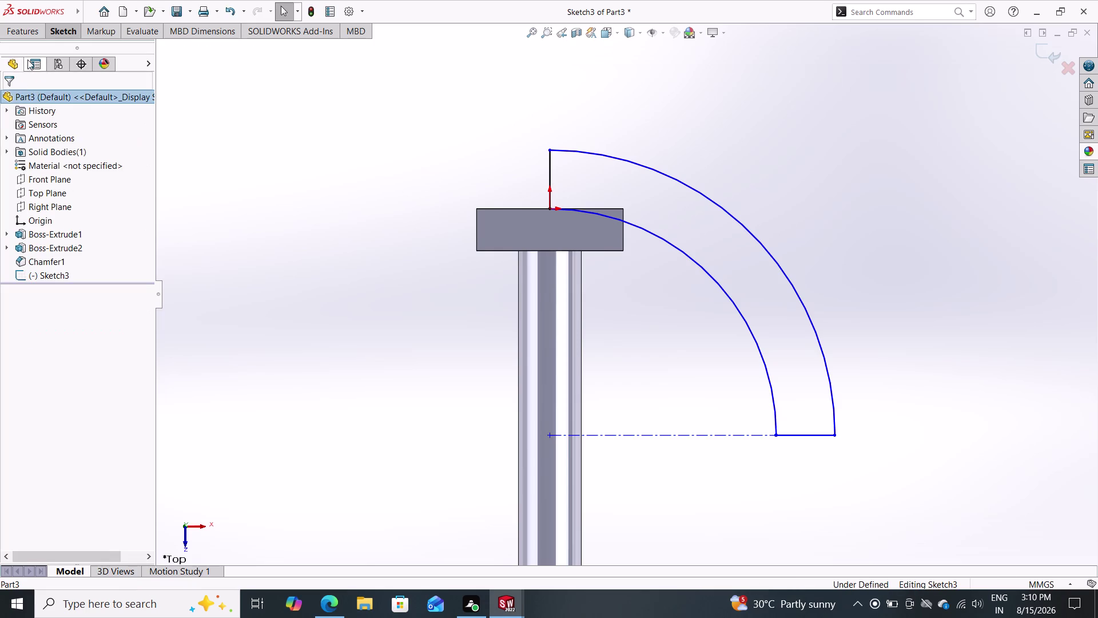
Start another revolved cut from the sketch and cancel it.
click(34, 21)
click(28, 30)
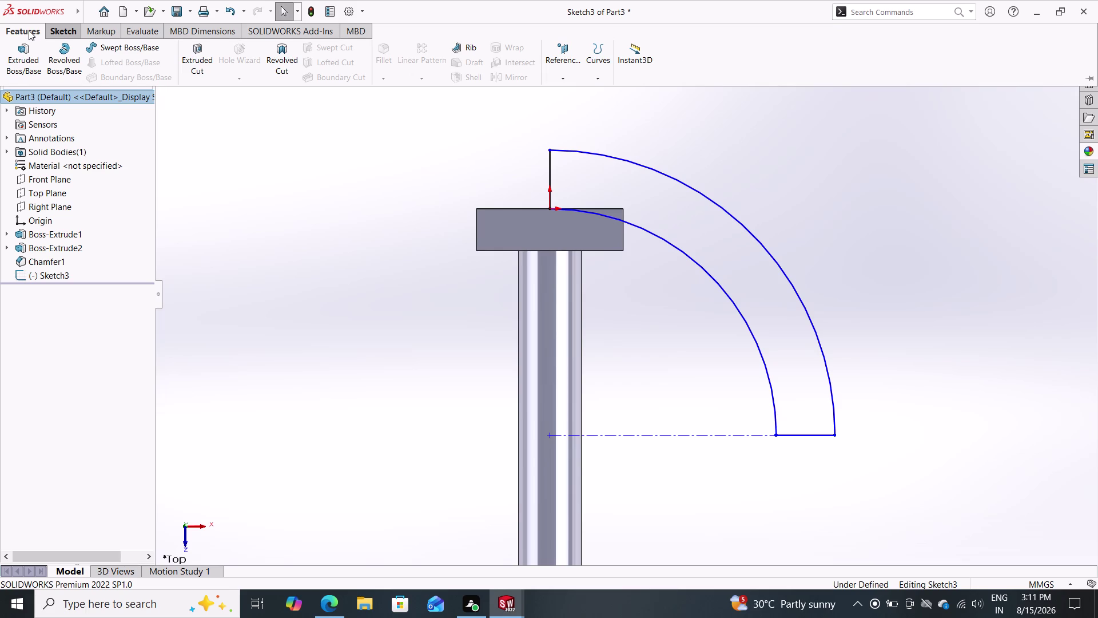
click(274, 53)
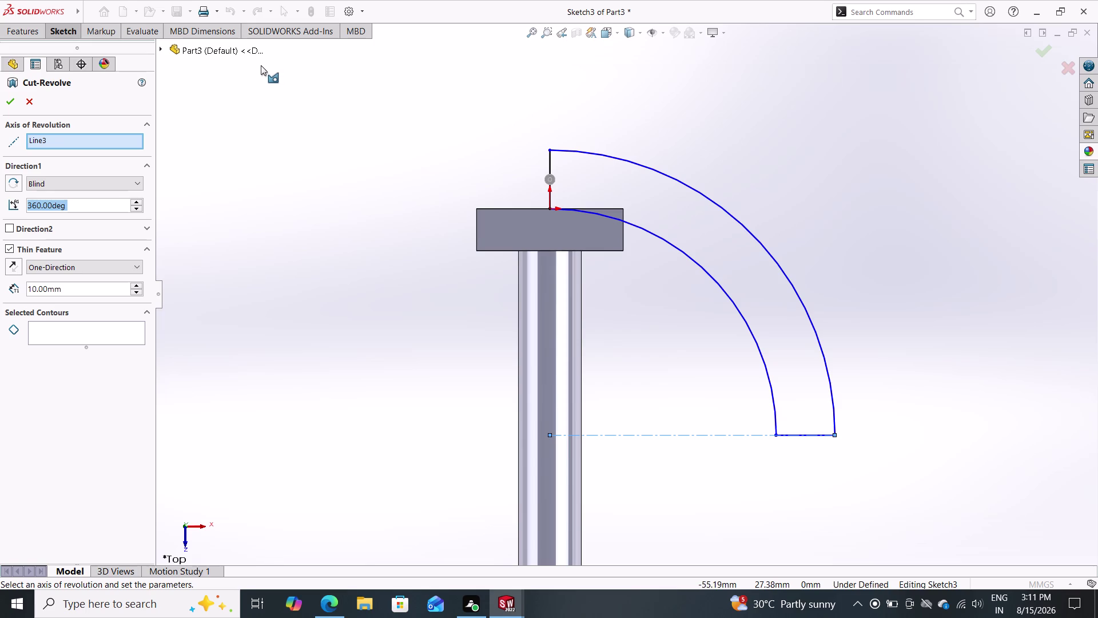
key(Escape)
key(Escape)
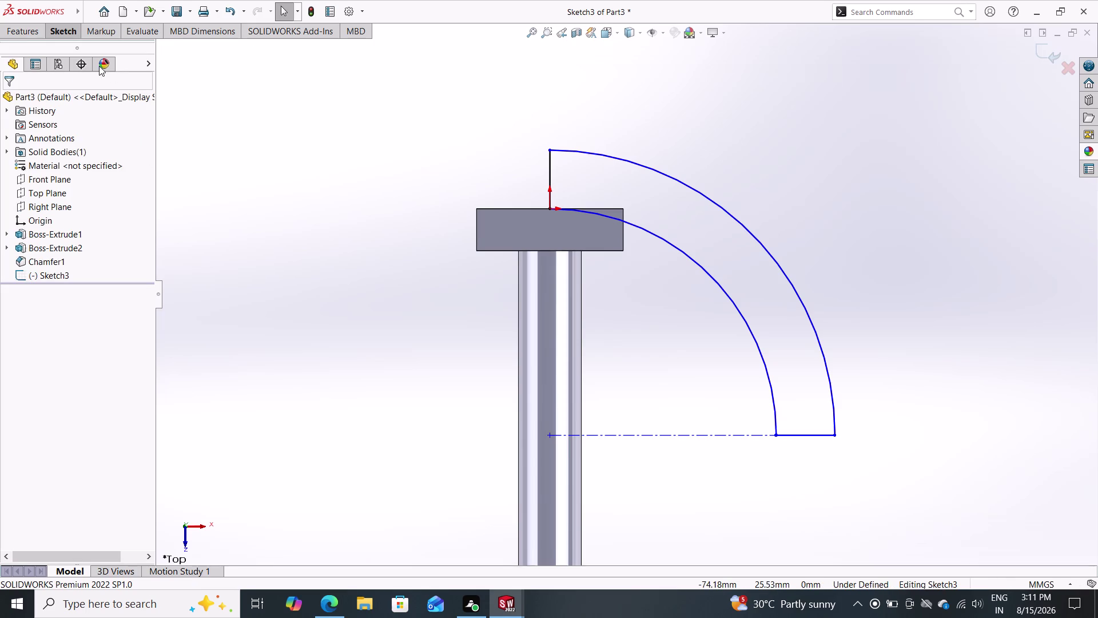
Draw a vertical centerline of about 54.4 mm upward from the arc centre.
double_click(65, 32)
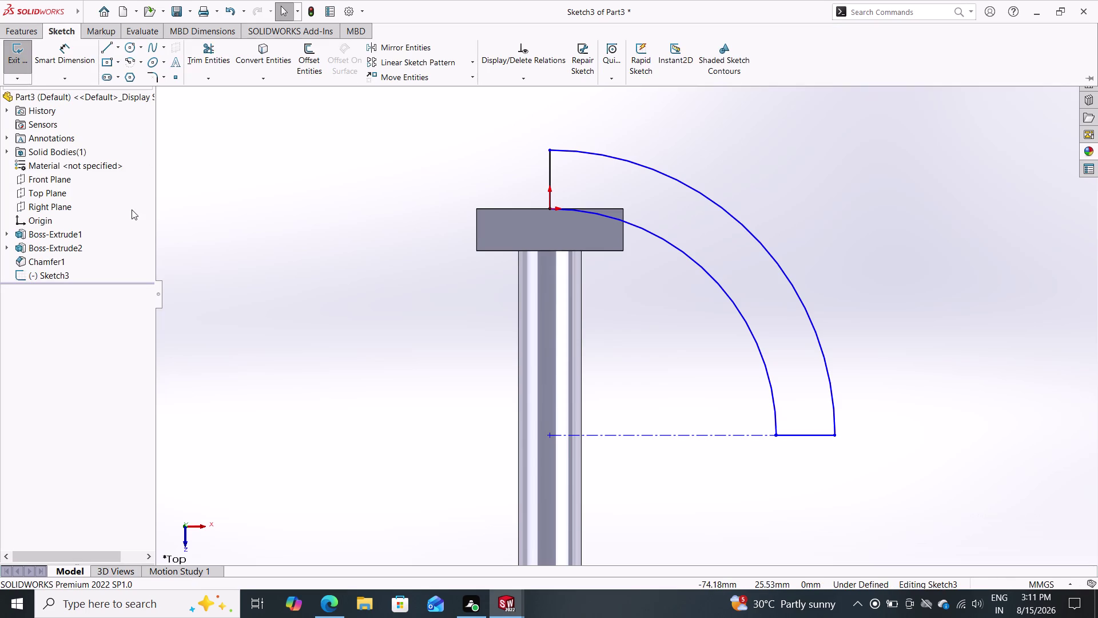
click(118, 50)
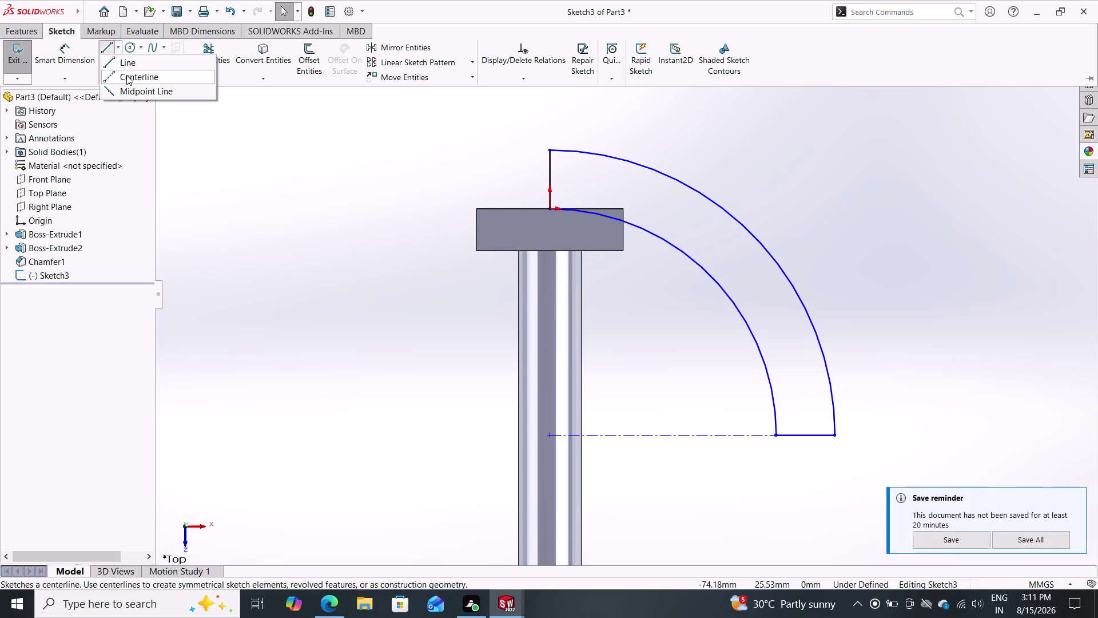
click(126, 75)
click(548, 433)
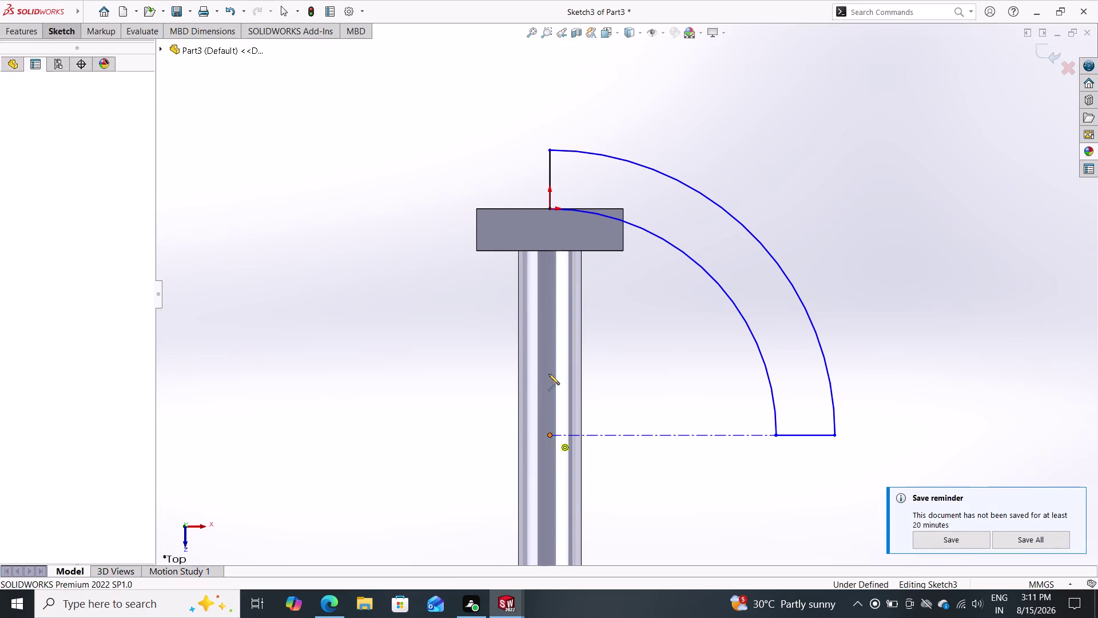
click(550, 151)
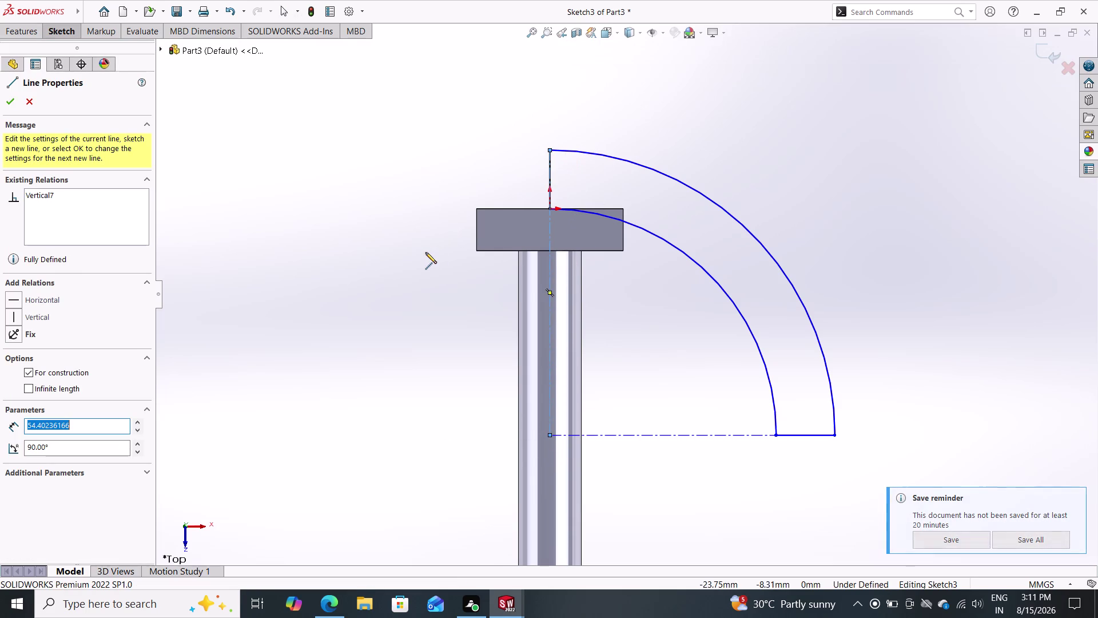
key(Escape)
click(12, 27)
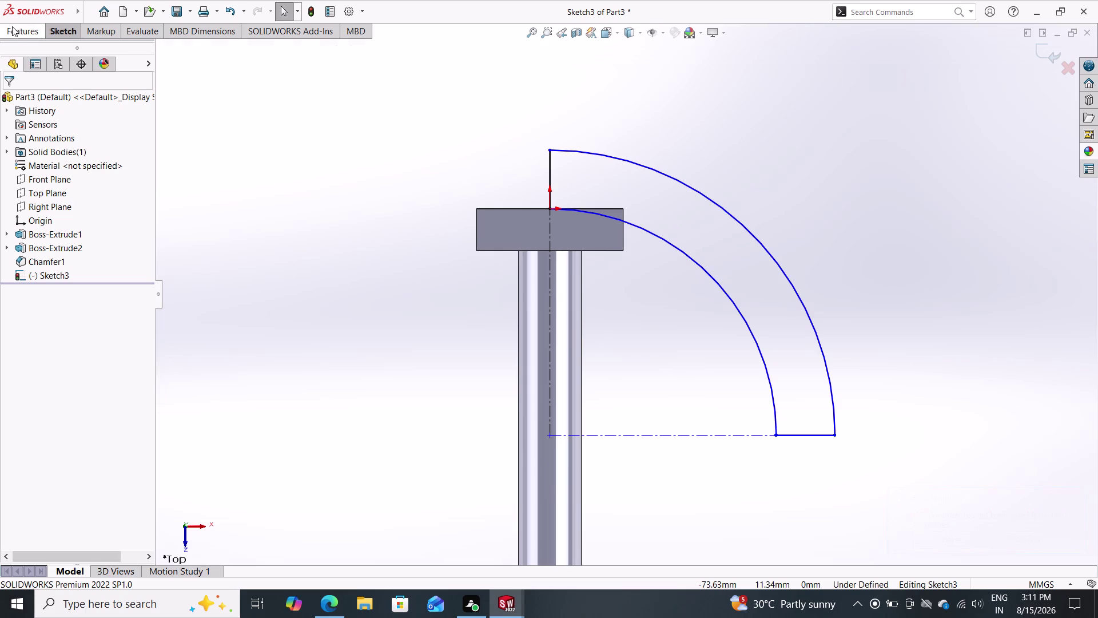
click(271, 57)
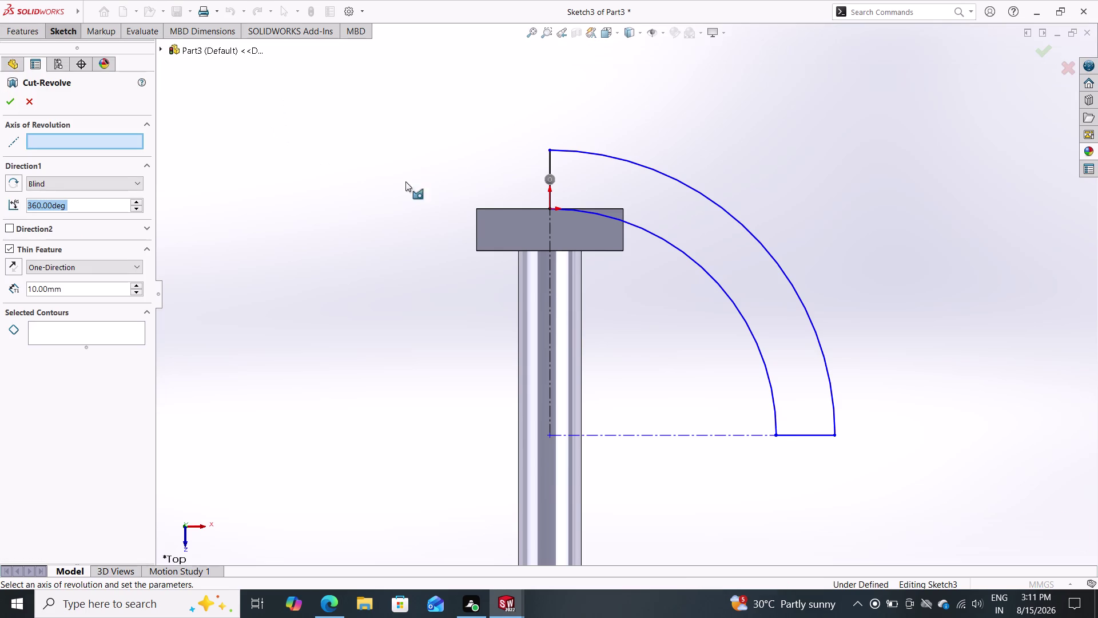
click(546, 239)
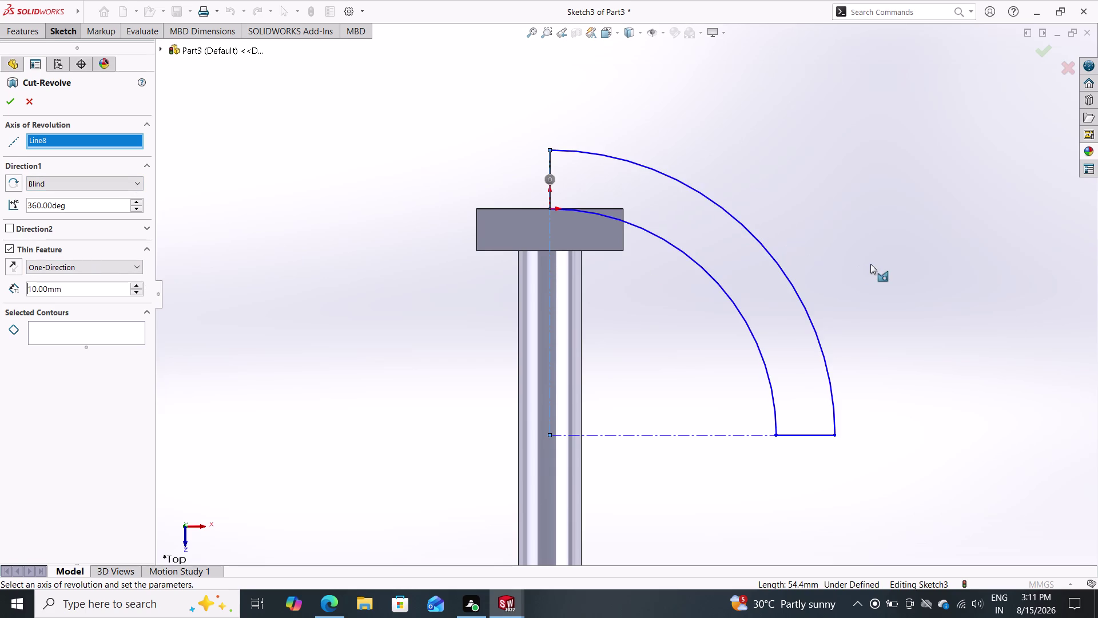
scroll(down, 3)
scroll(up, 3)
middle_drag(783, 274, 781, 291)
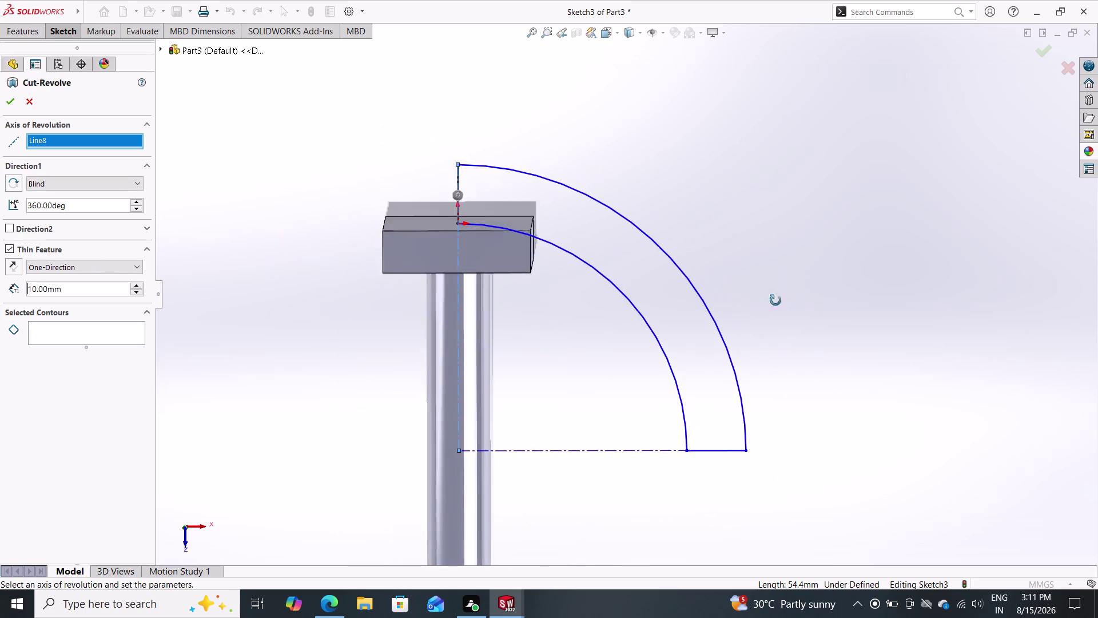
middle_drag(781, 291, 755, 327)
scroll(up, 3)
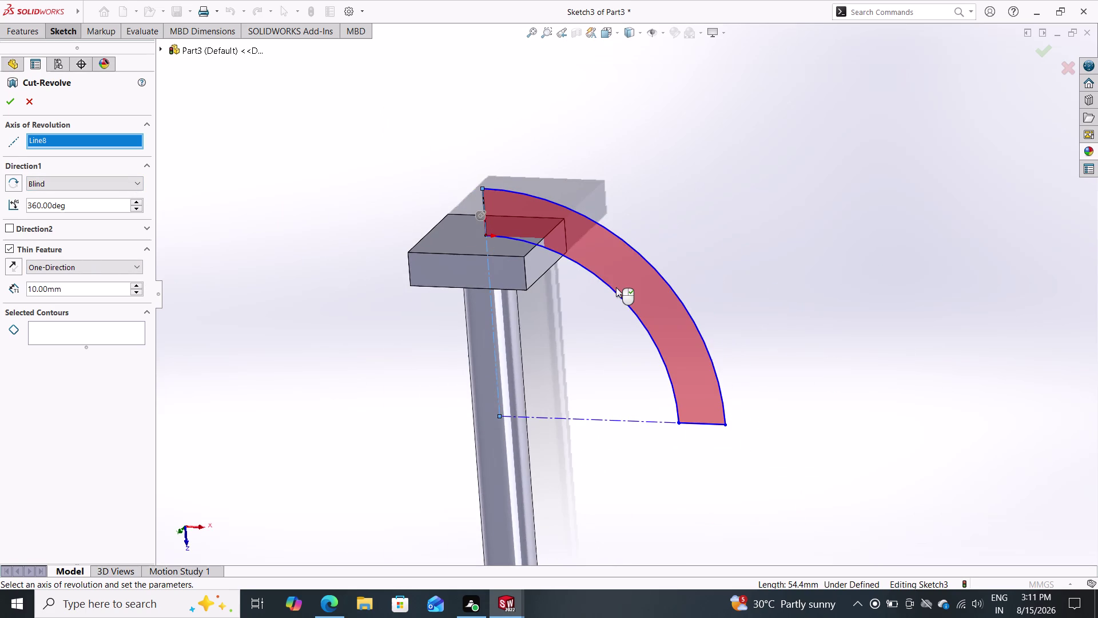
click(616, 287)
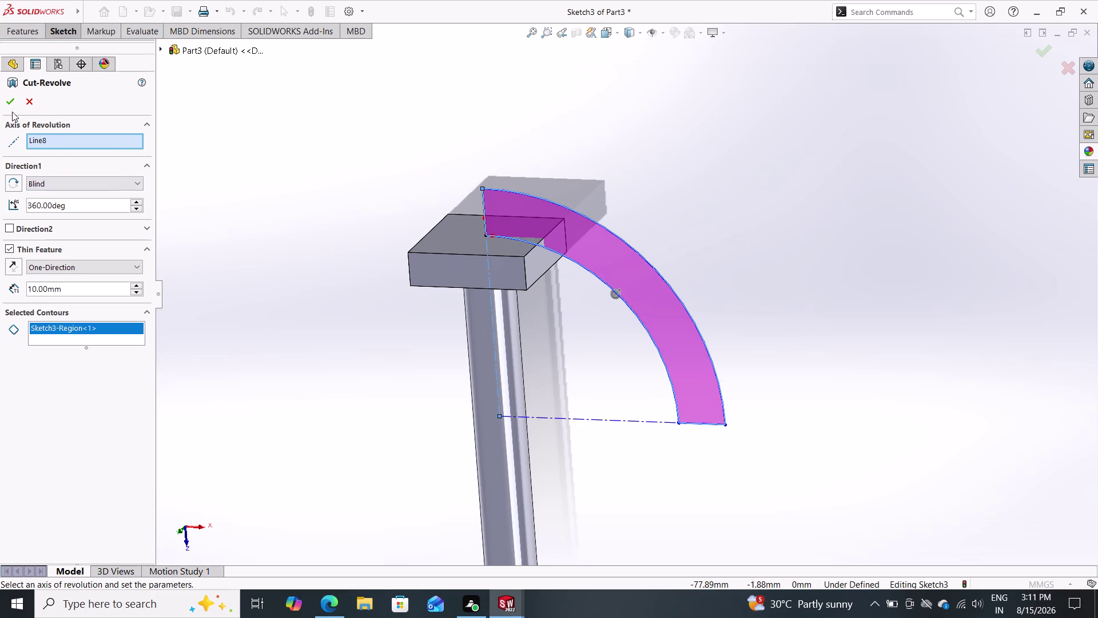
click(10, 98)
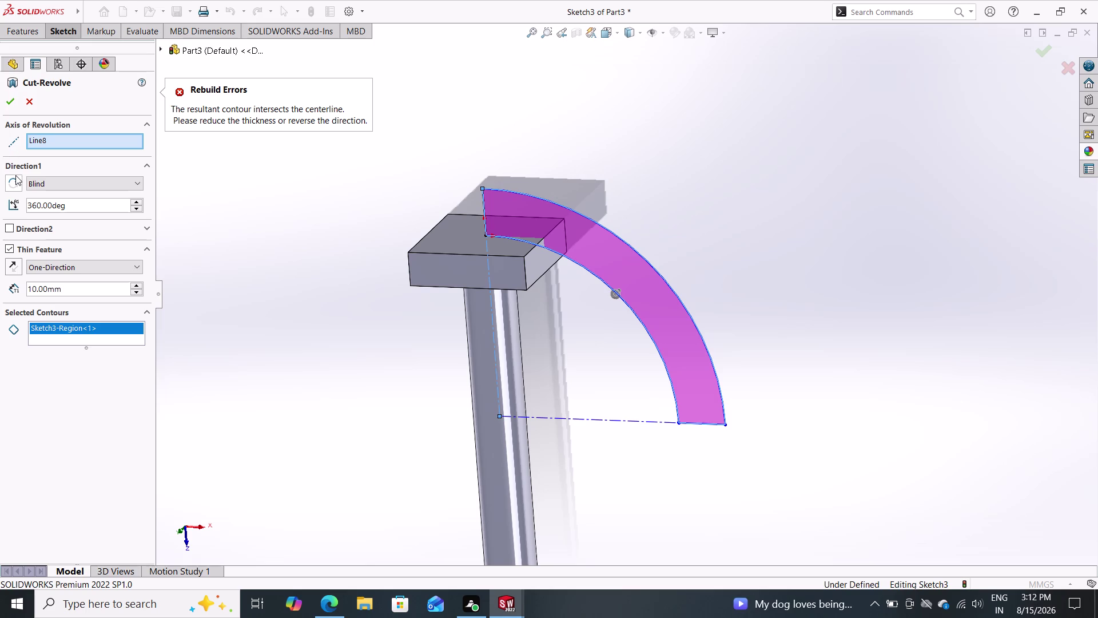
click(12, 265)
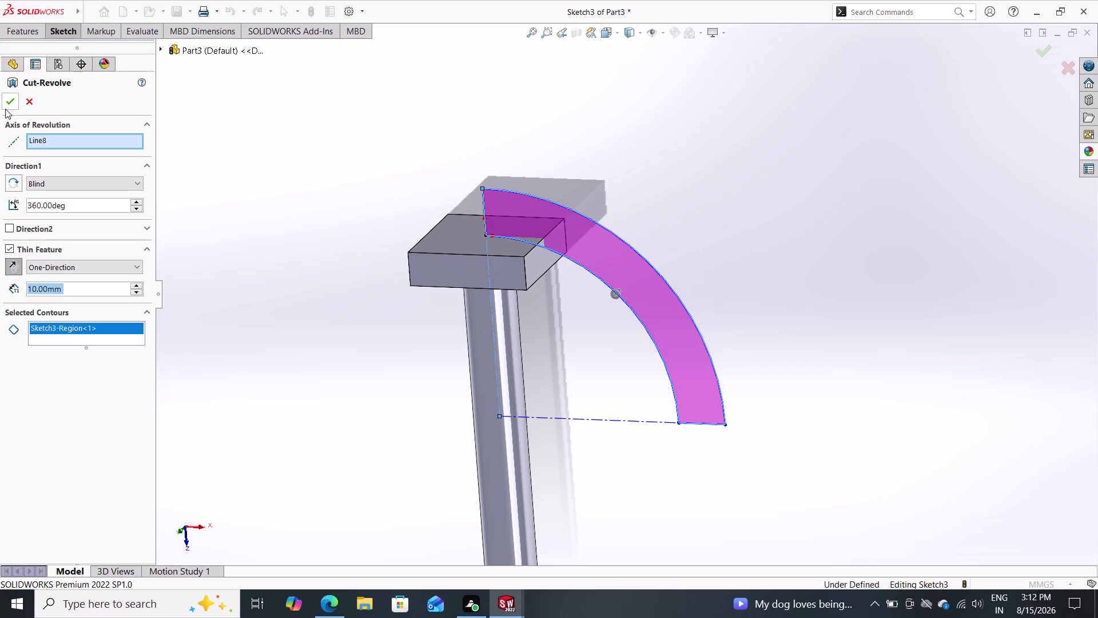
click(14, 97)
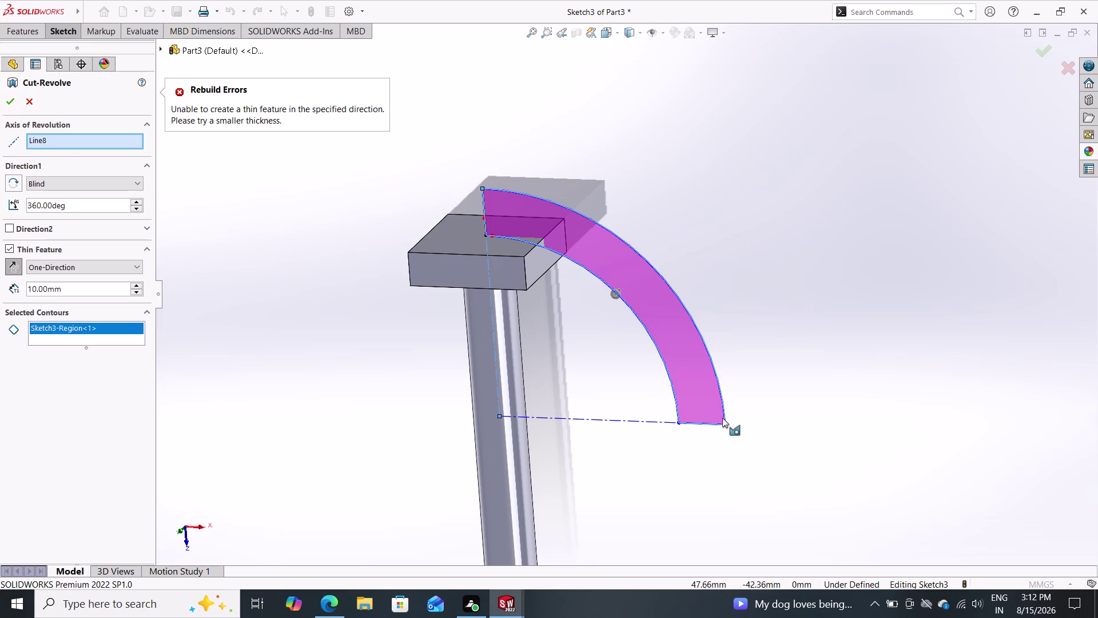
middle_drag(750, 310, 758, 275)
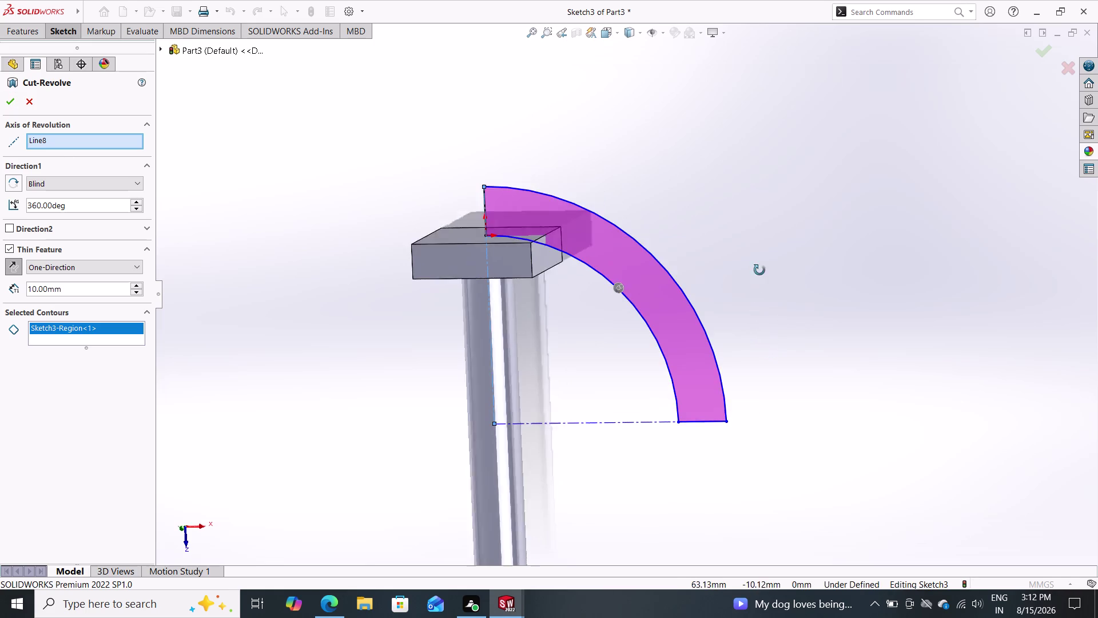
middle_drag(758, 275, 773, 244)
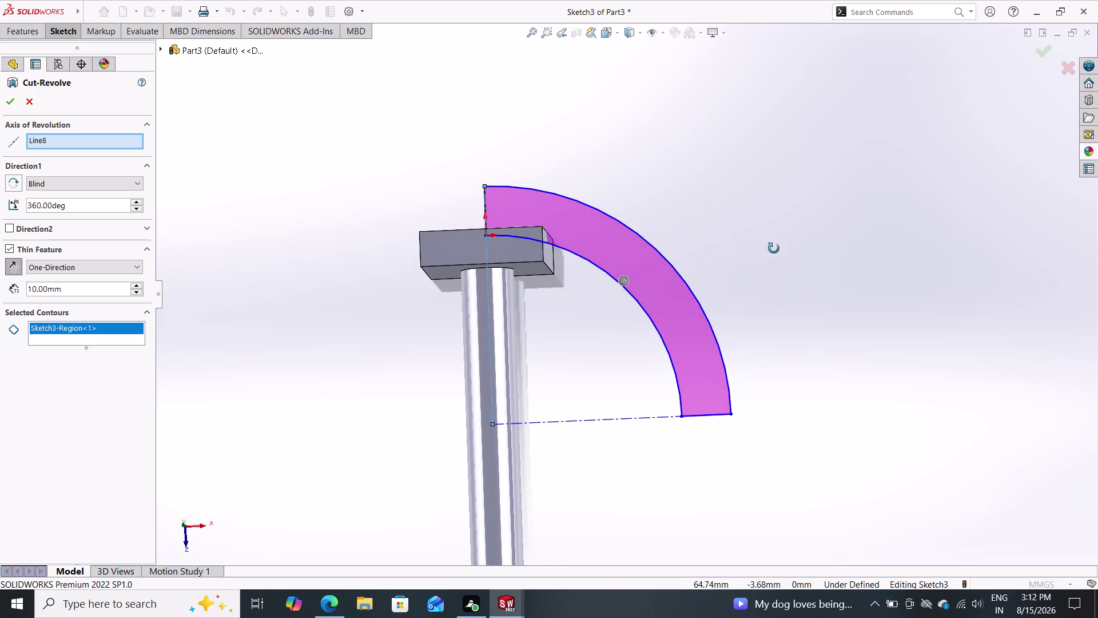
middle_drag(773, 245, 774, 254)
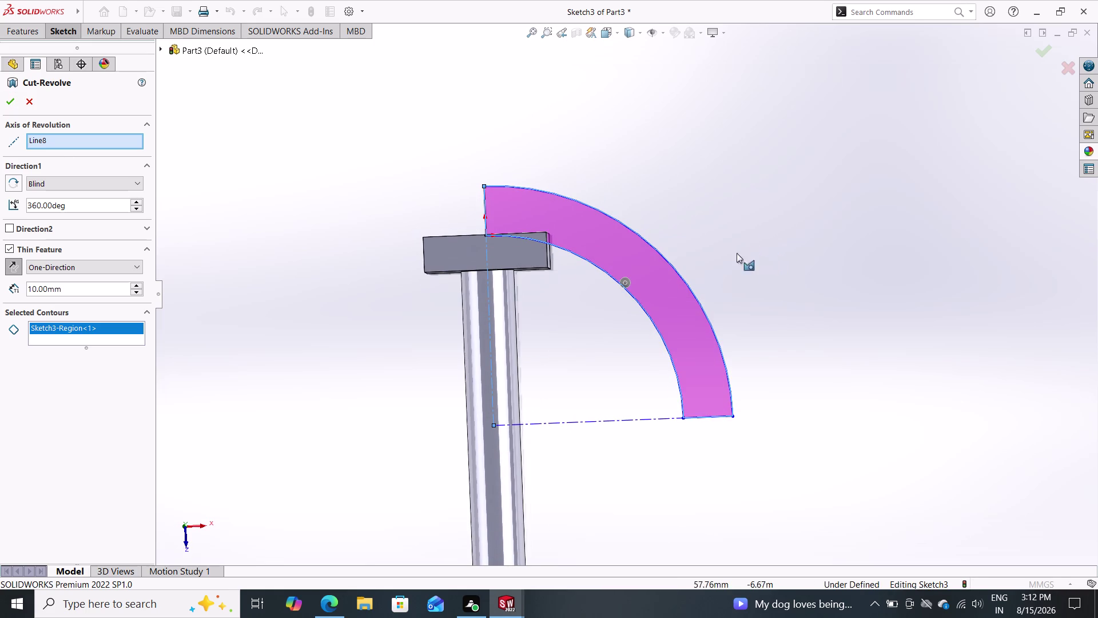
click(33, 100)
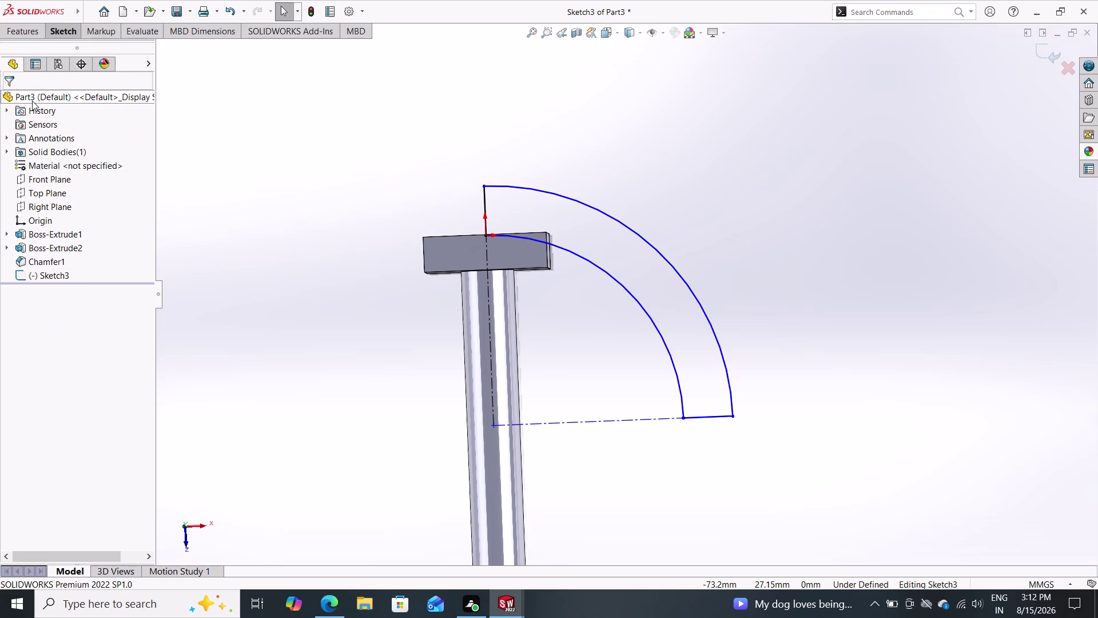
Display the dimensions of Boss-Extrude1.
click(17, 31)
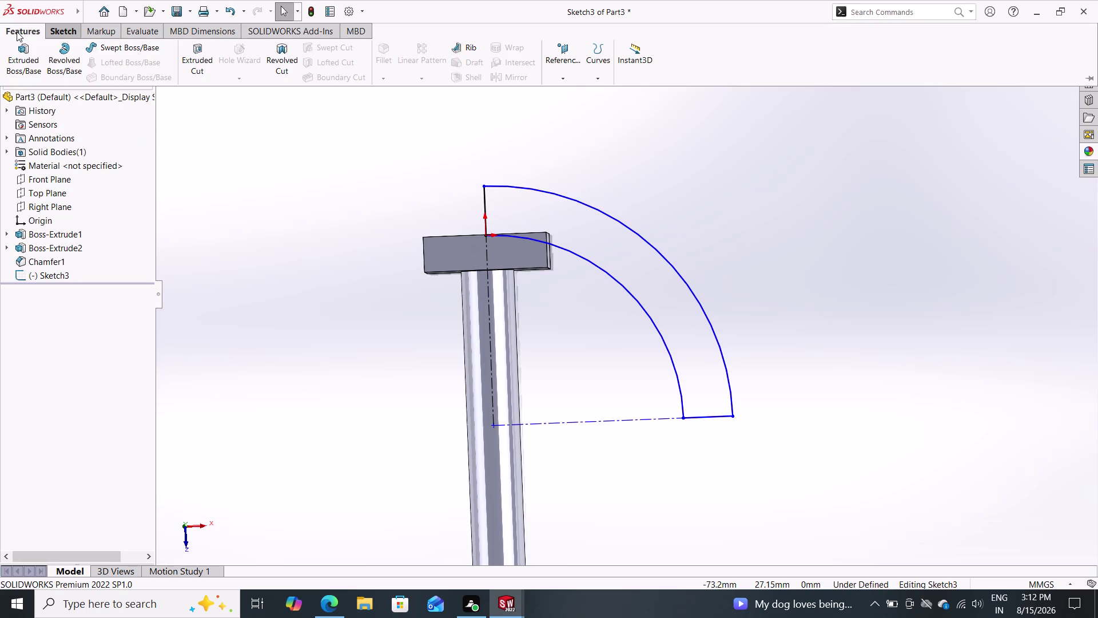
click(387, 76)
double_click(505, 251)
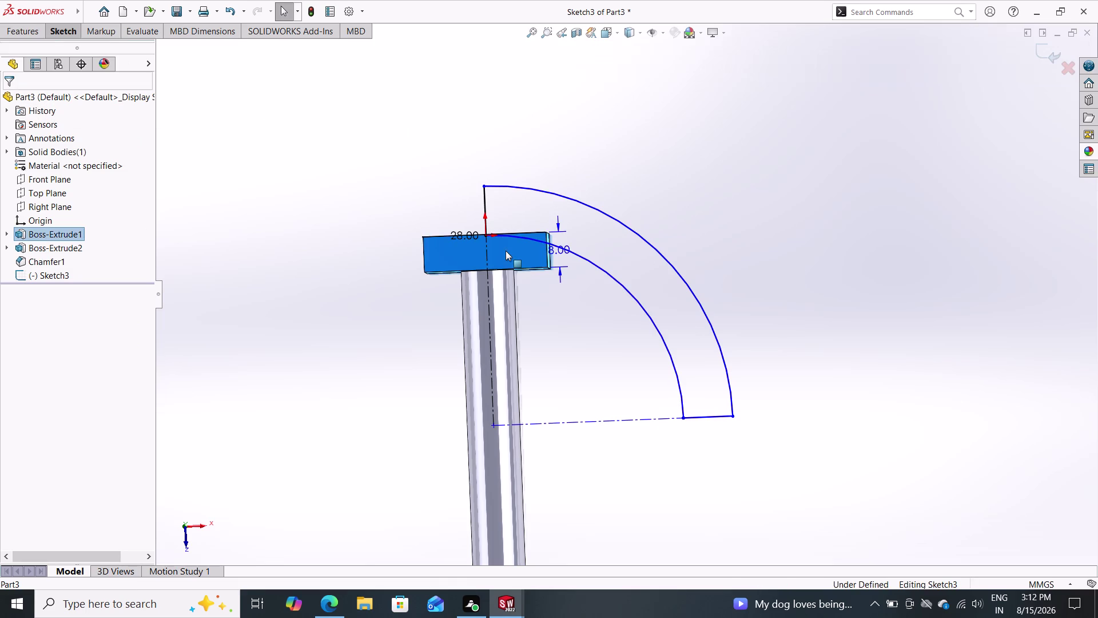
click(27, 33)
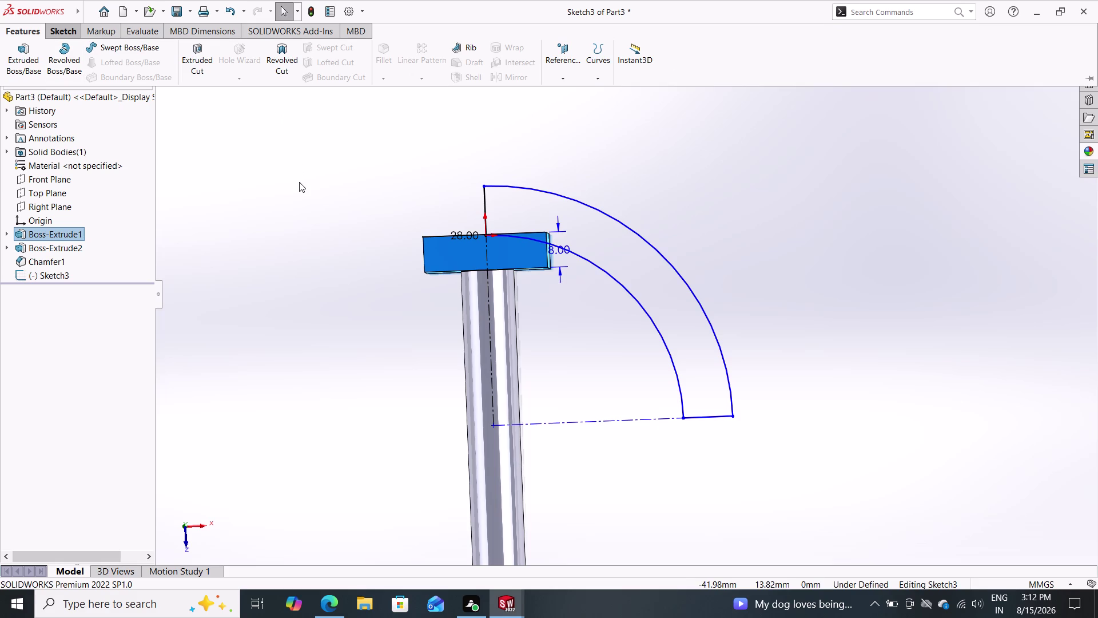
Undo the recent sketch edits back to the earlier full circles.
key(ctrl+z)
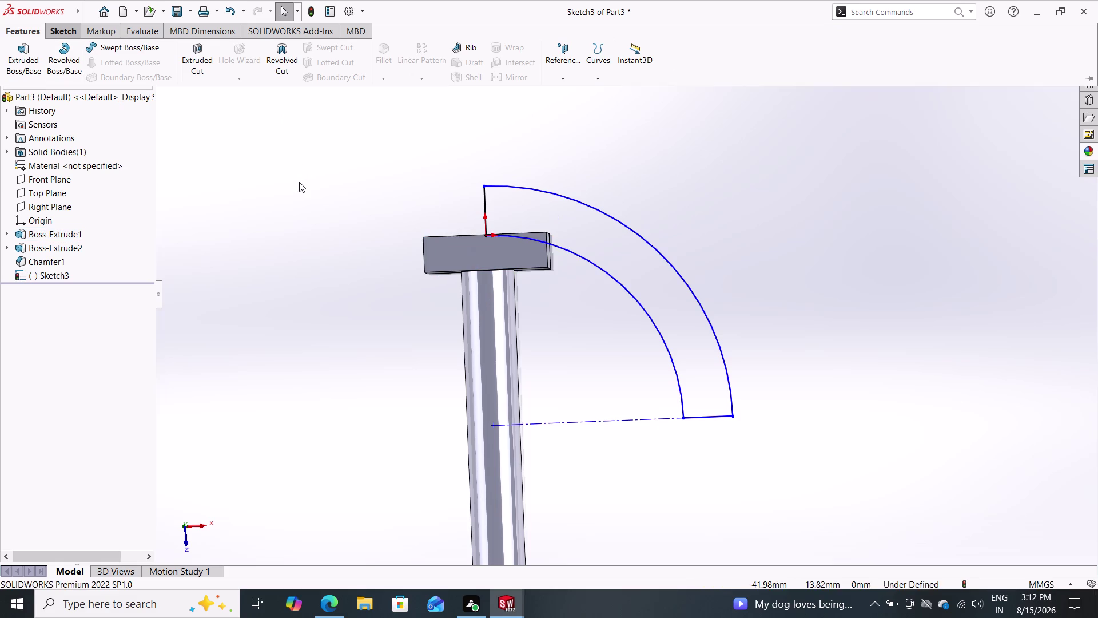
key(ctrl+z)
key(ctrl+z)
key(ctrl+z)
key(ctrl+z)
key(ctrl+z)
key(ctrl+z)
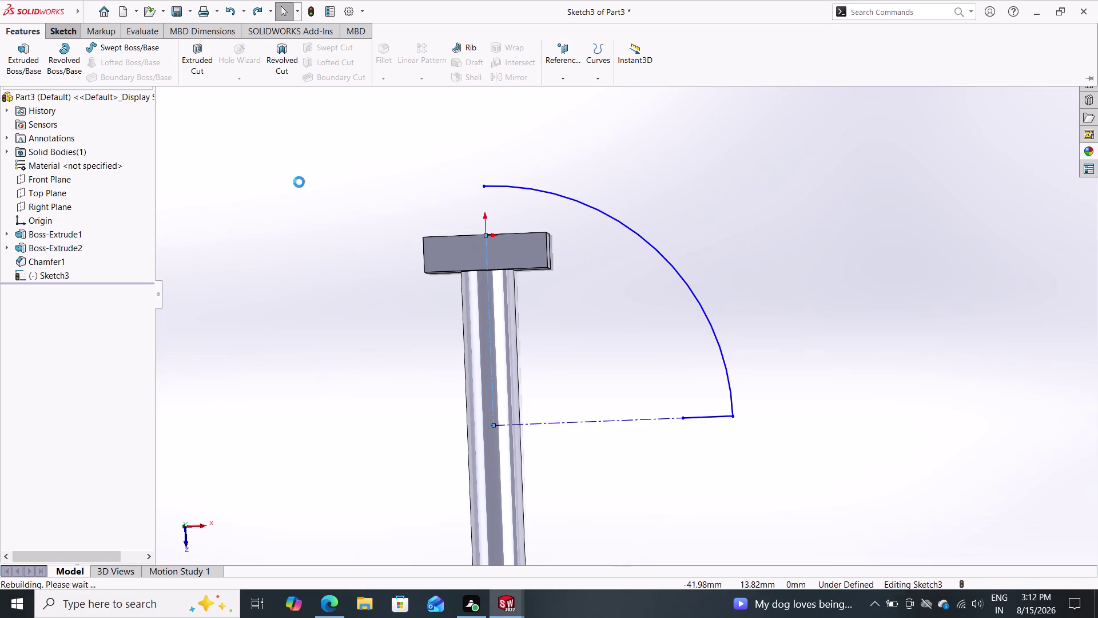
key(ctrl+z)
key(ctrl+z)
key(ctrl+z)
key(ctrl+z)
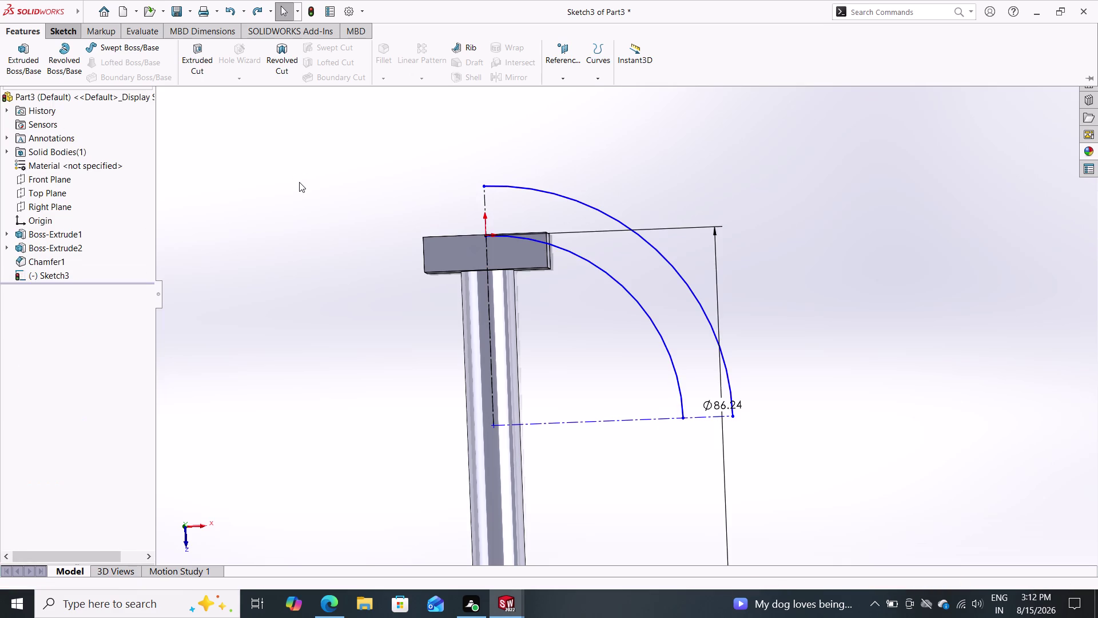
key(ctrl+z)
key(ctrl+z)
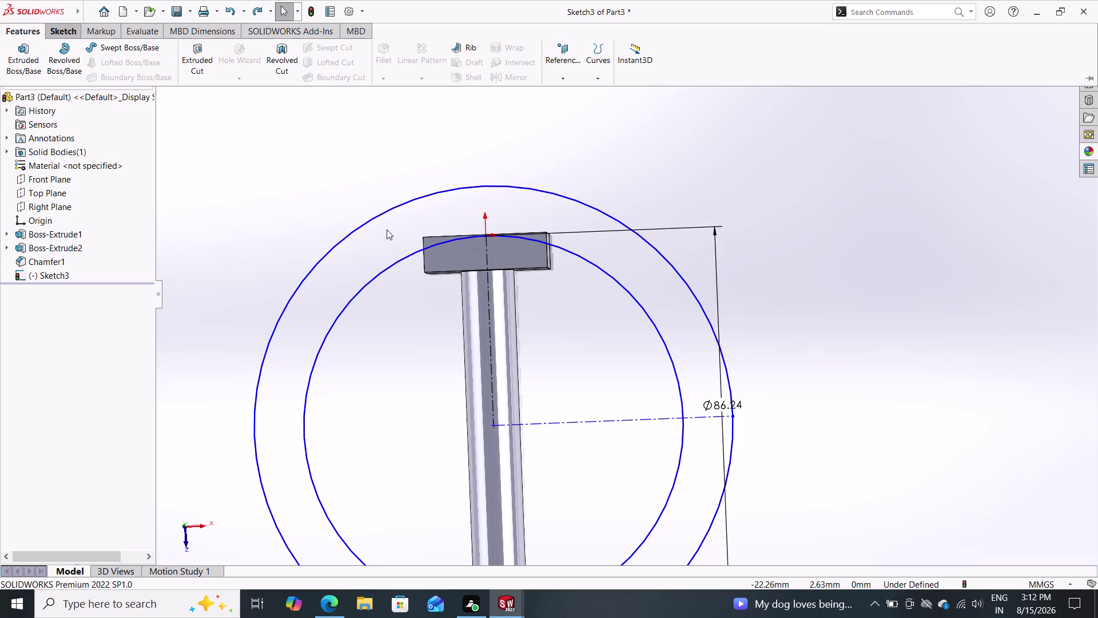
key(Escape)
Delete the outer and inner circles and the leftover centerlines, leaving Sketch3 empty.
click(514, 187)
key(Delete)
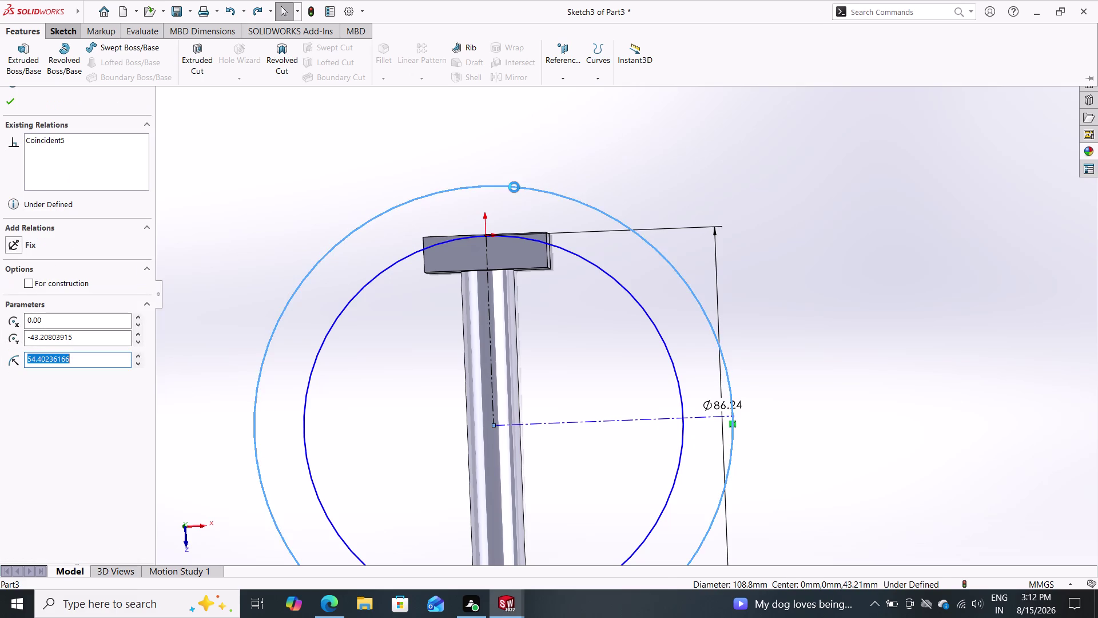
click(628, 290)
key(Delete)
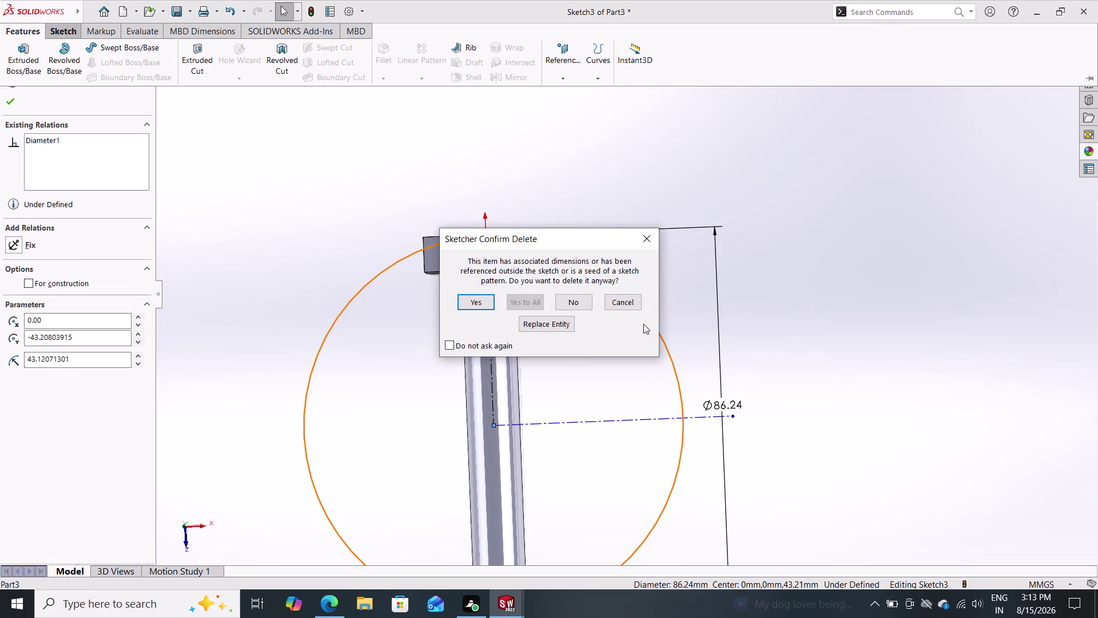
click(476, 296)
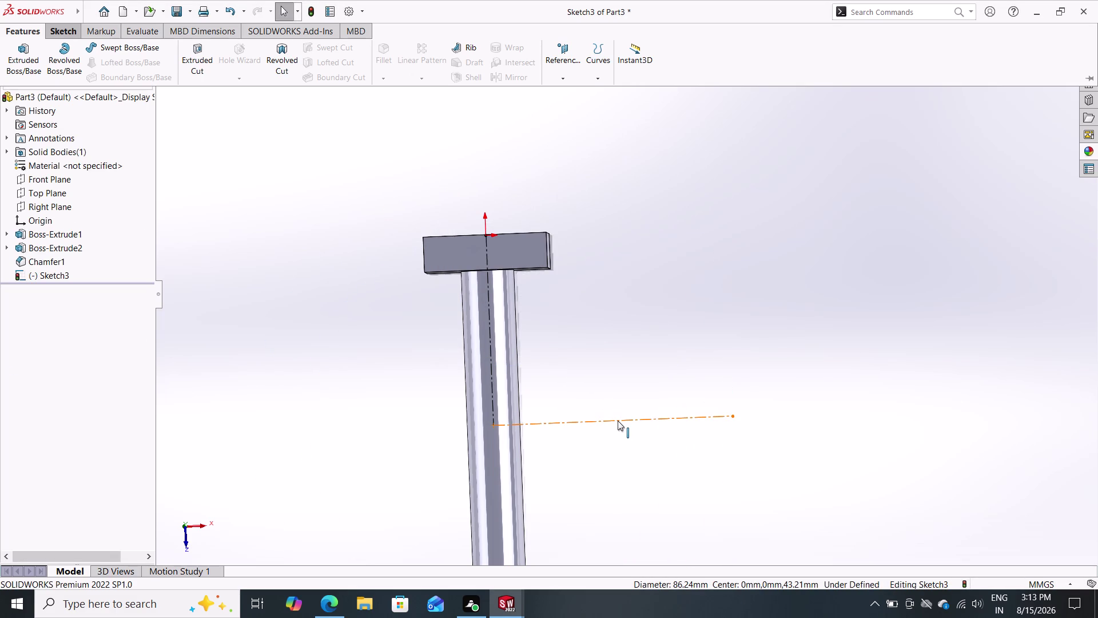
click(619, 419)
key(Delete)
click(491, 327)
key(Delete)
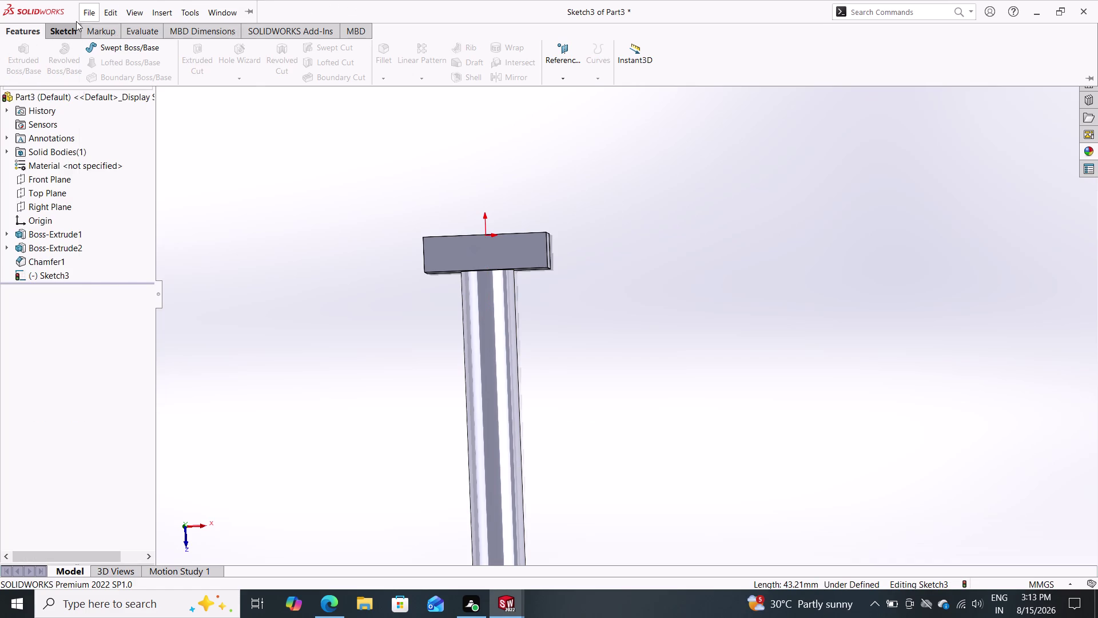
click(62, 31)
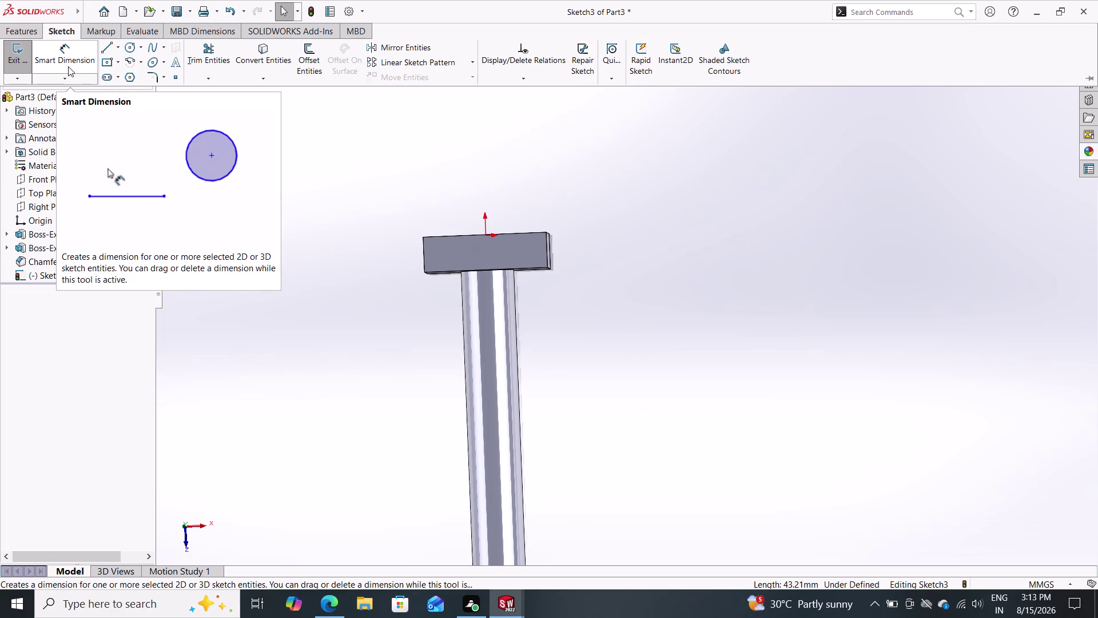
Draw a vertical centerline down from the origin and a horizontal construction line to the right.
click(103, 48)
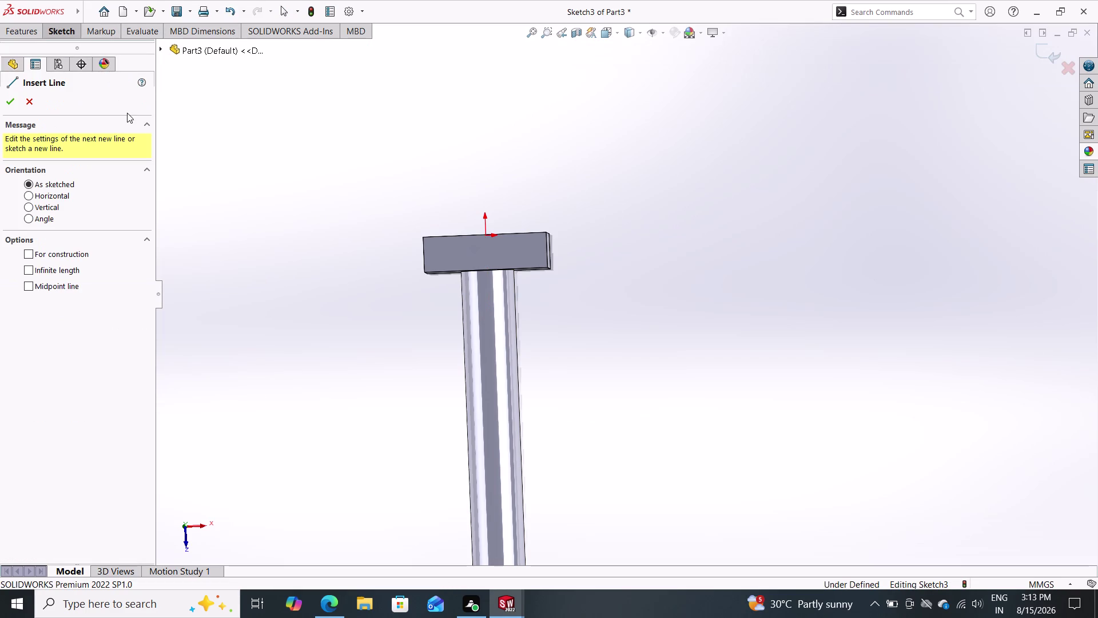
click(62, 35)
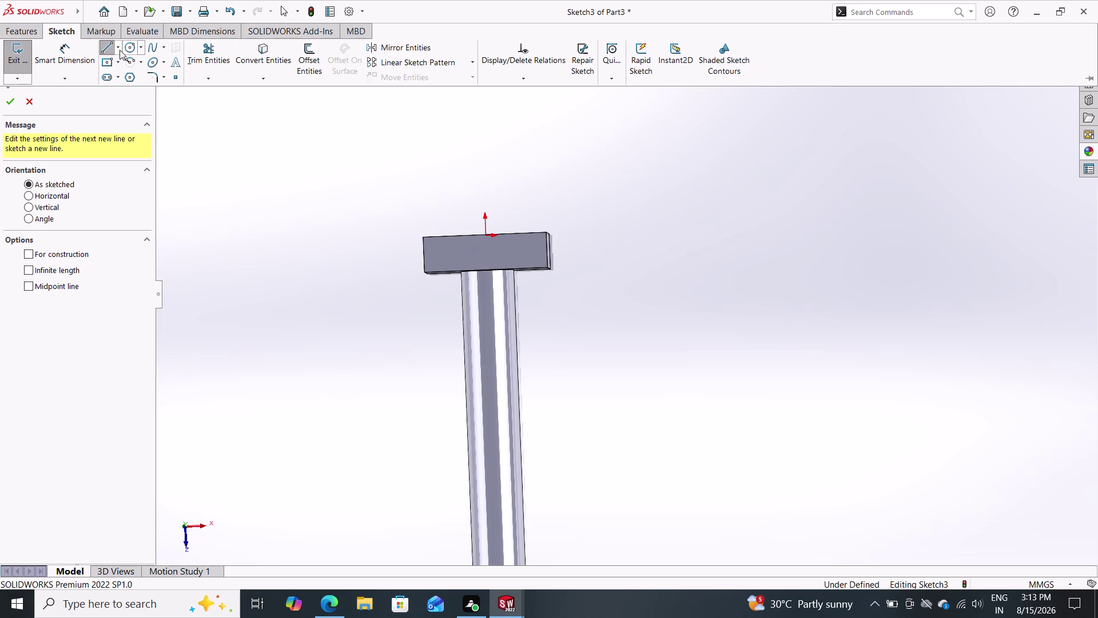
double_click(120, 50)
click(117, 48)
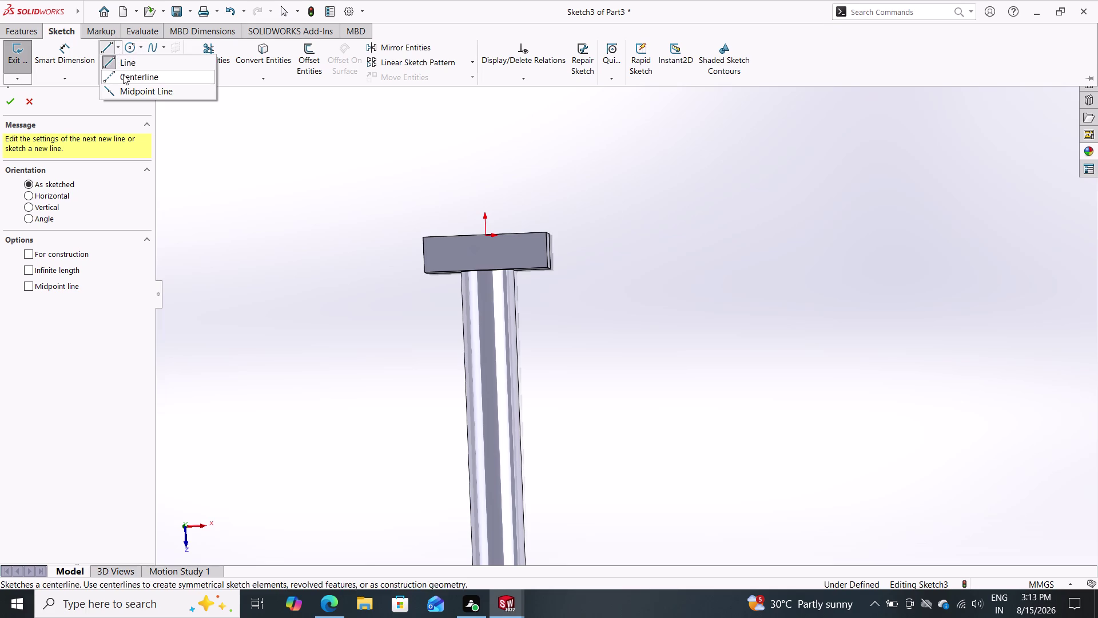
double_click(123, 74)
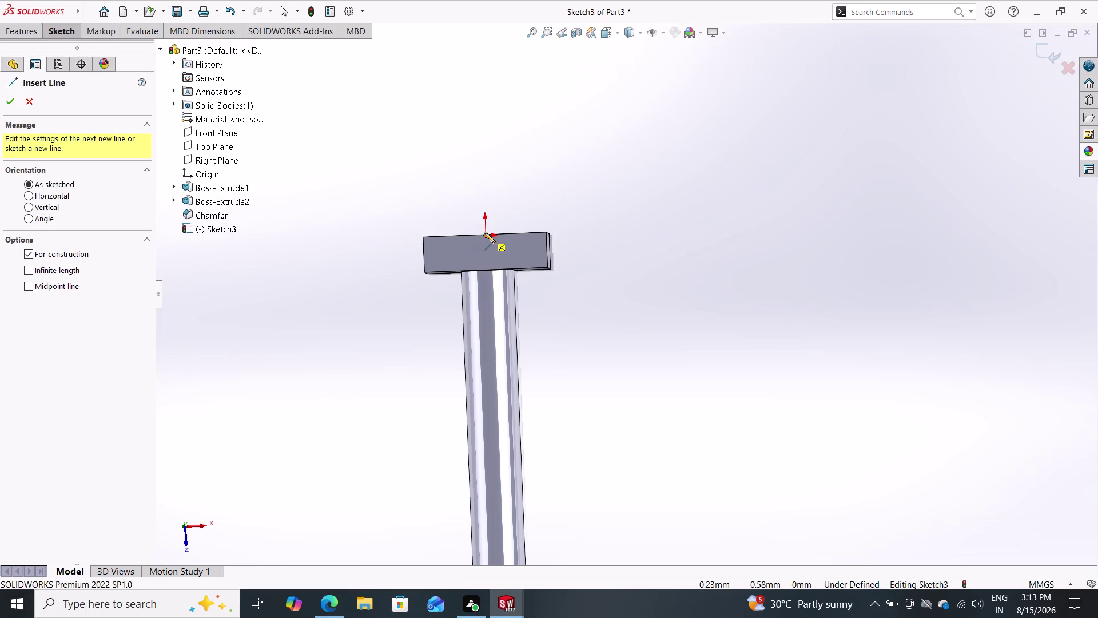
click(484, 233)
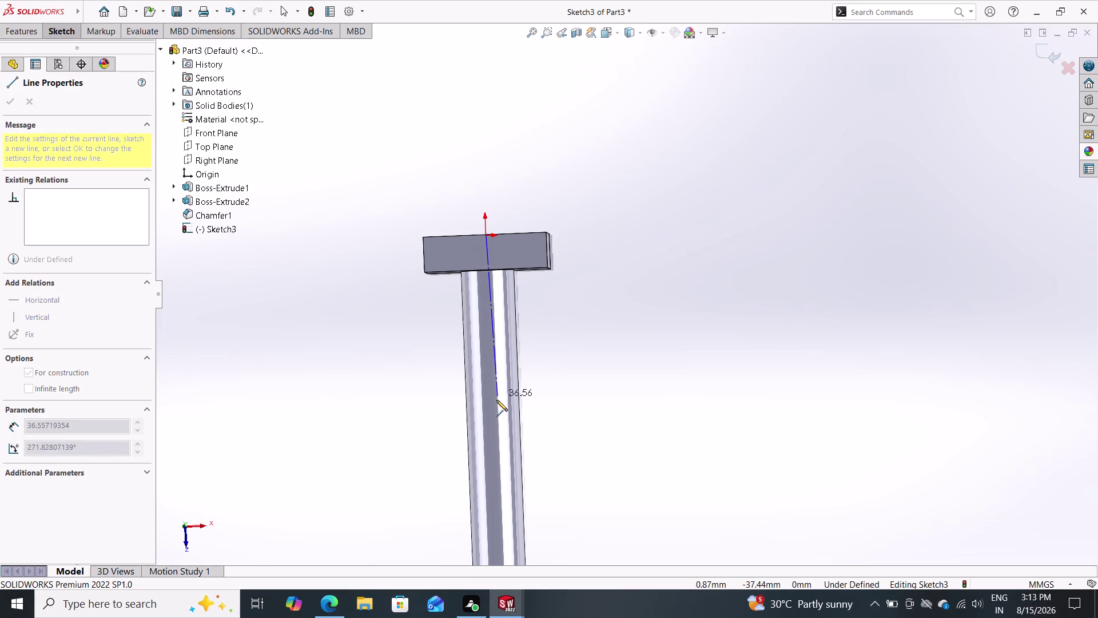
click(491, 404)
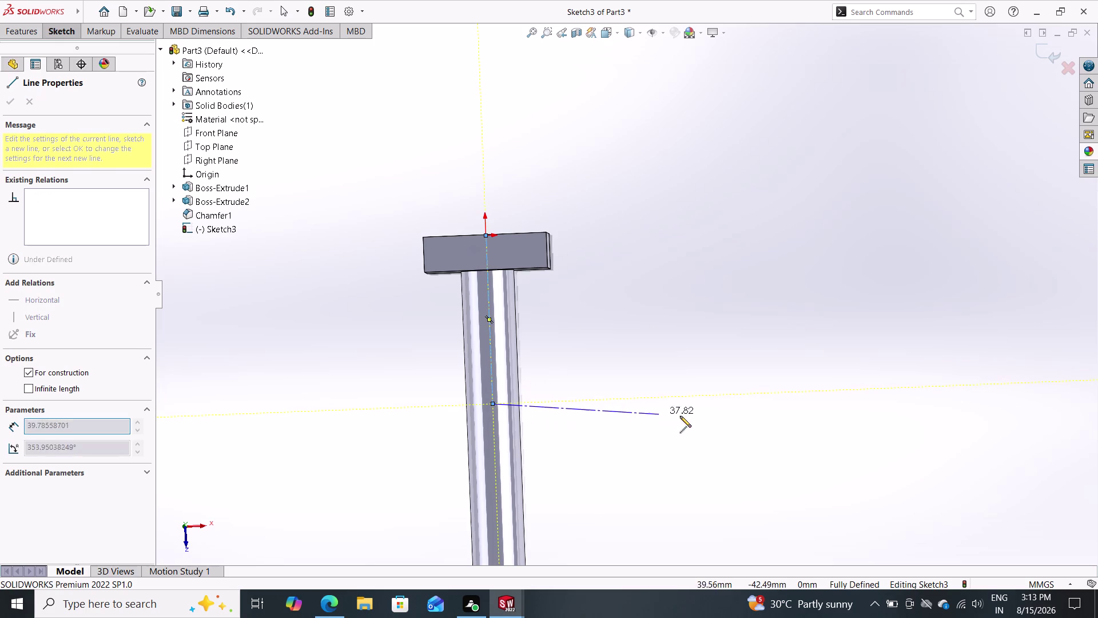
click(735, 397)
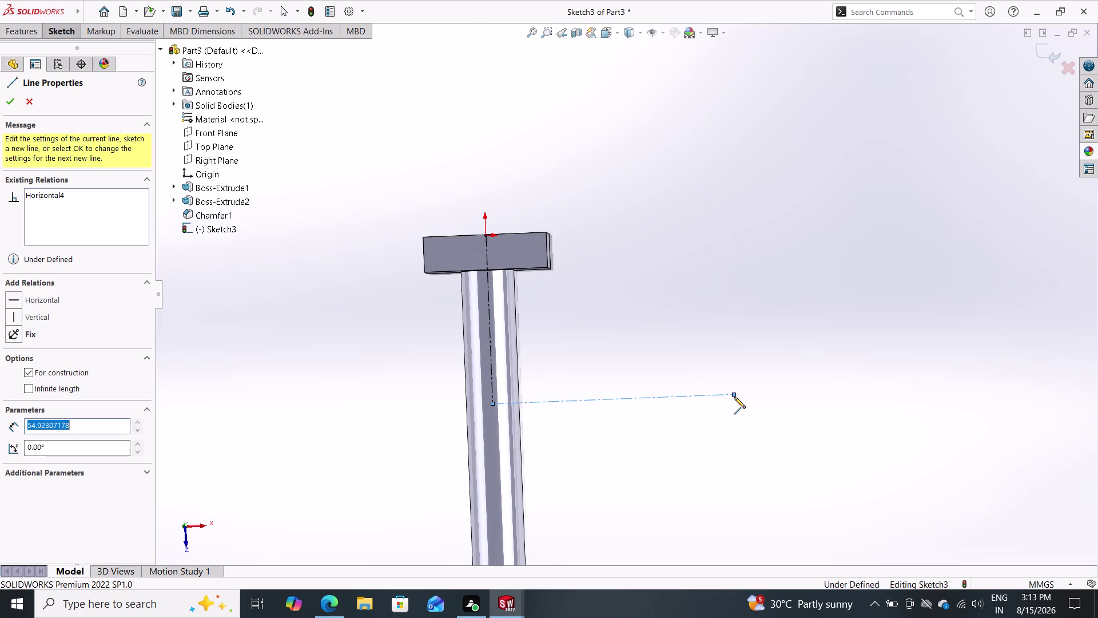
key(Escape)
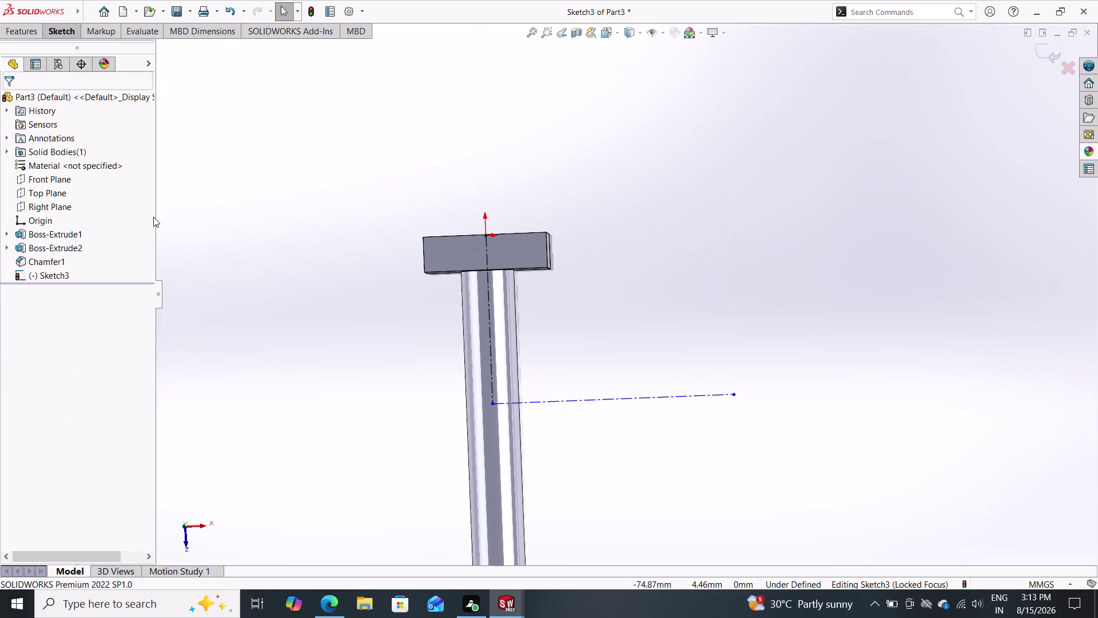
Draw two concentric circles at the centerline's lower end, radii about 38.3 and 45.65 mm.
click(68, 33)
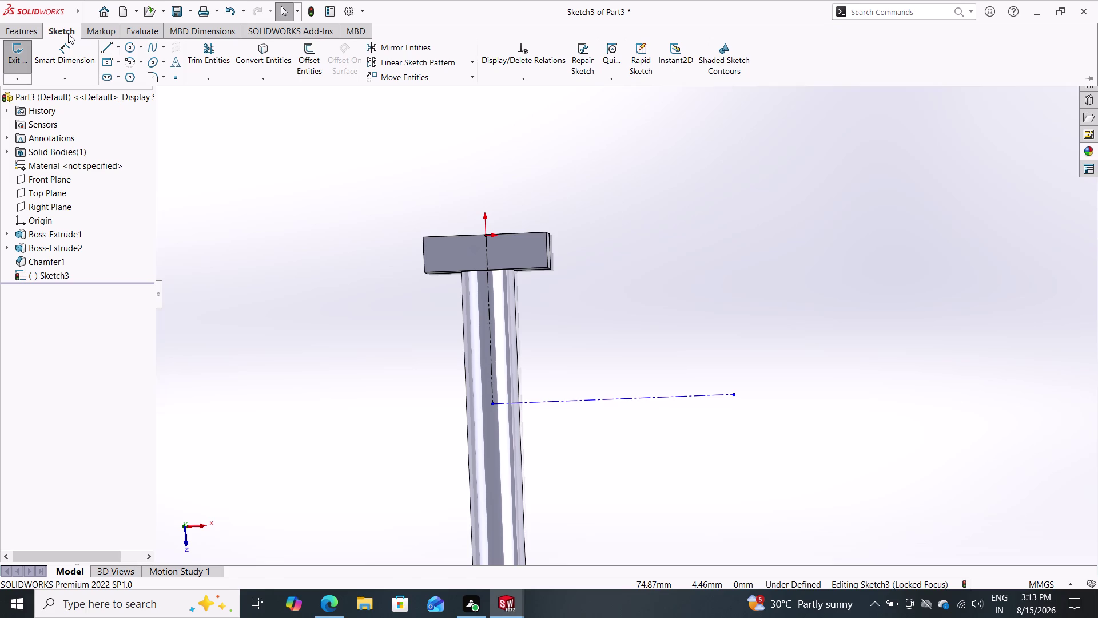
click(128, 49)
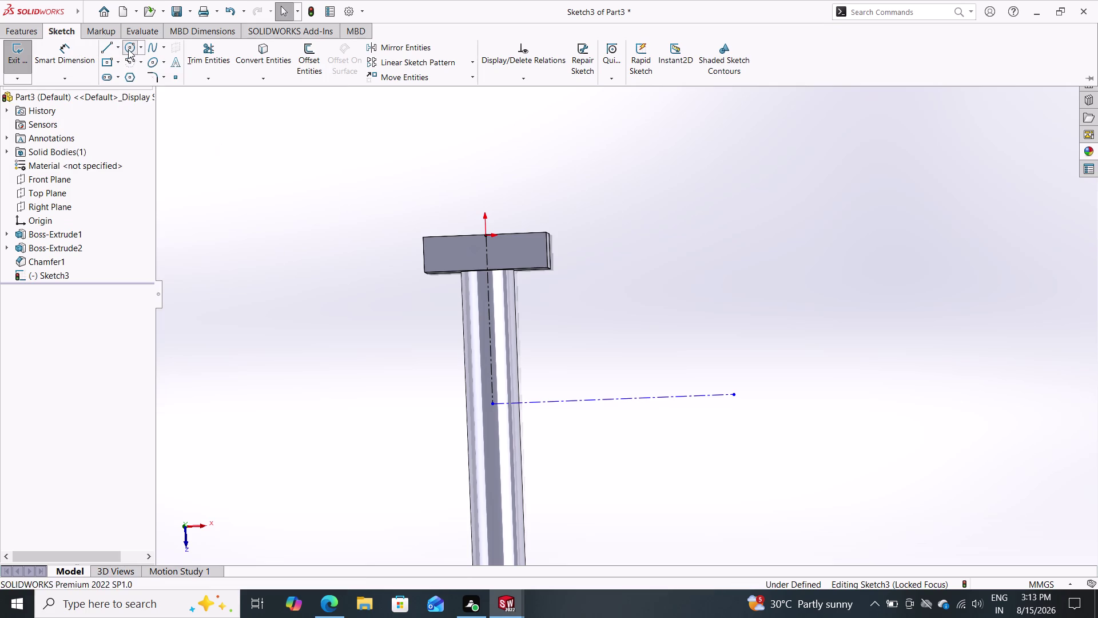
click(492, 405)
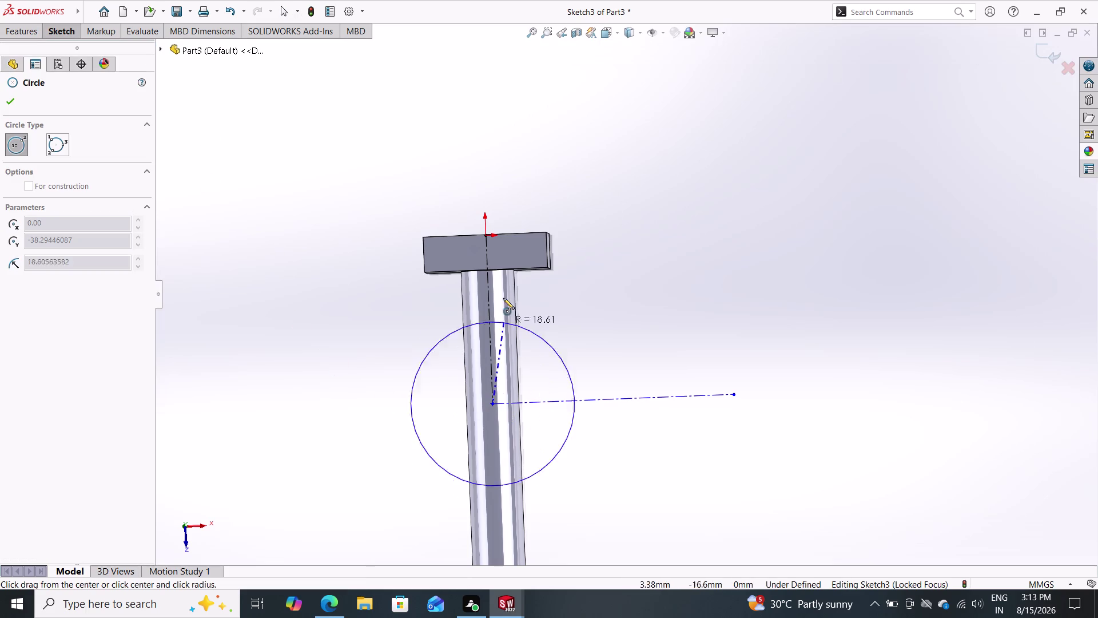
click(485, 238)
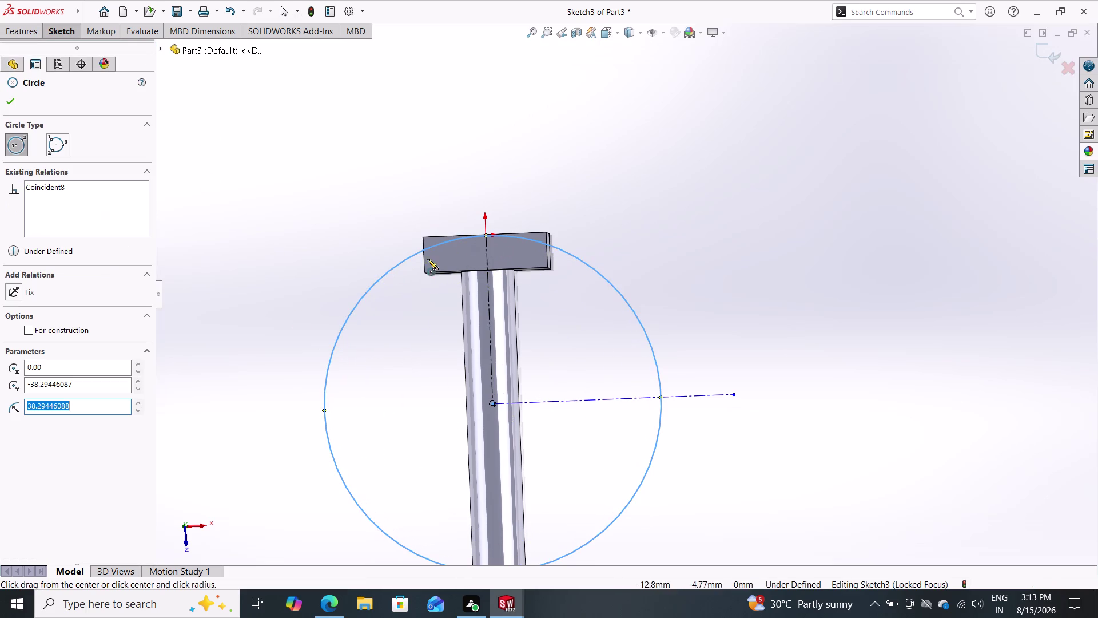
click(67, 32)
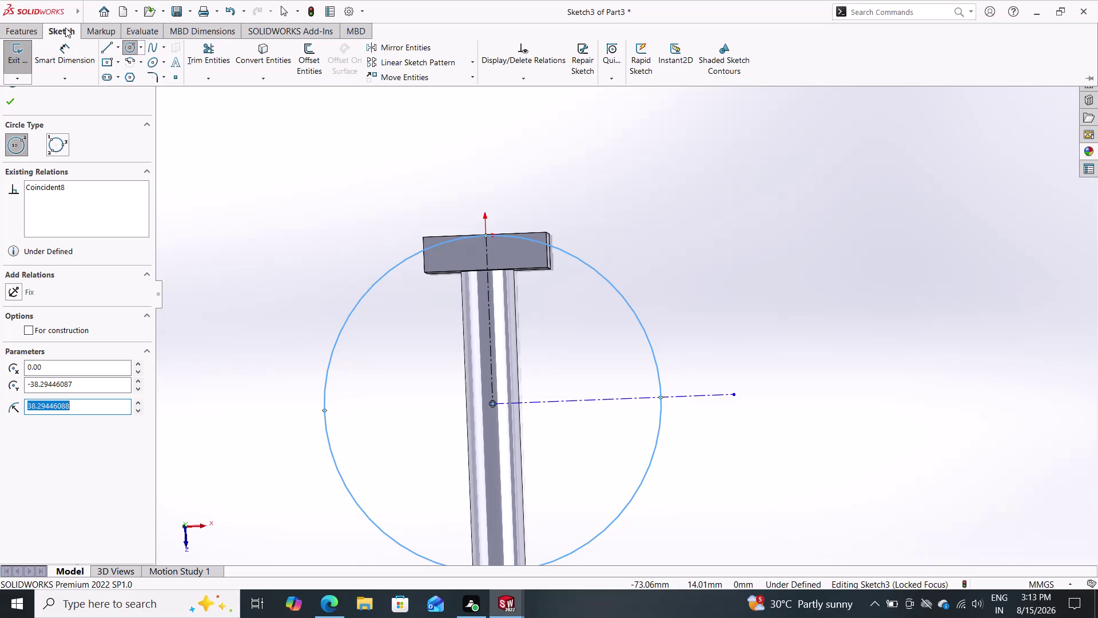
double_click(128, 44)
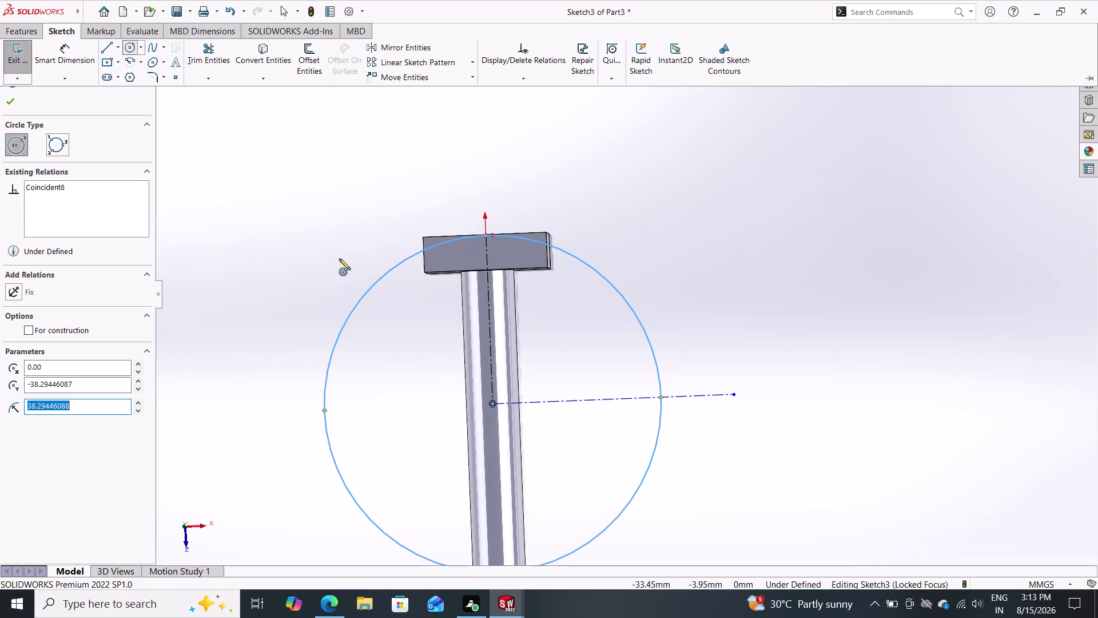
click(491, 403)
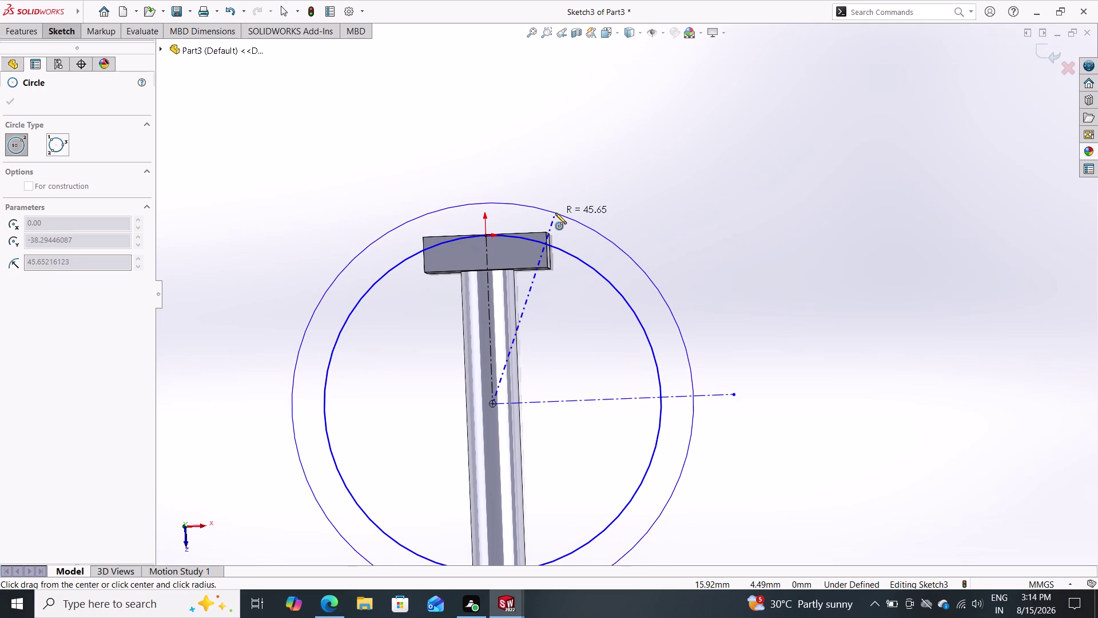
click(555, 213)
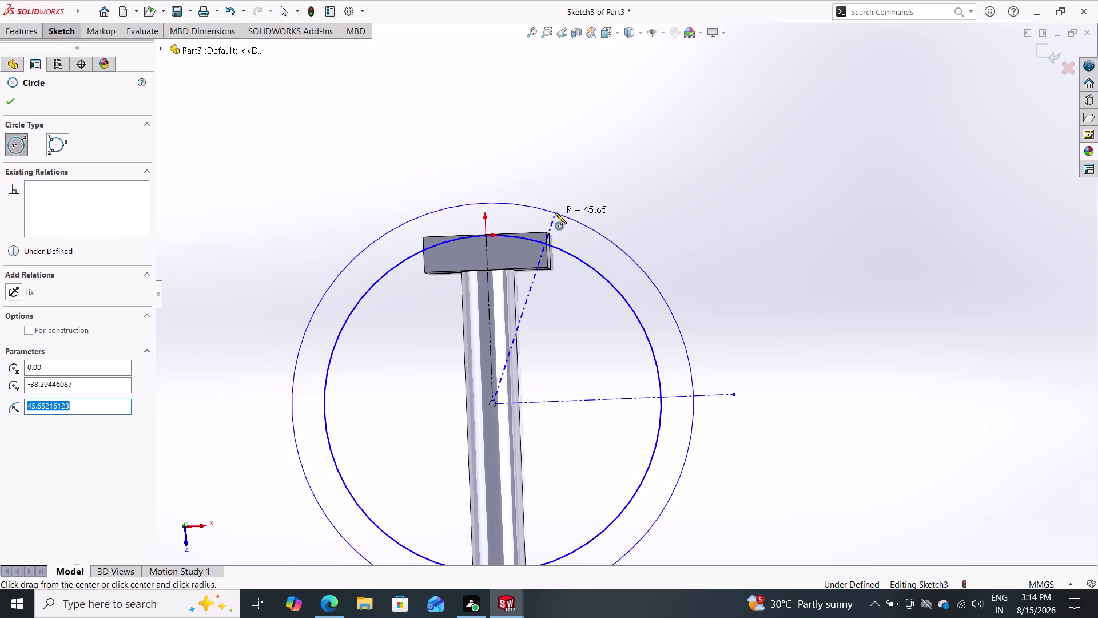
key(Escape)
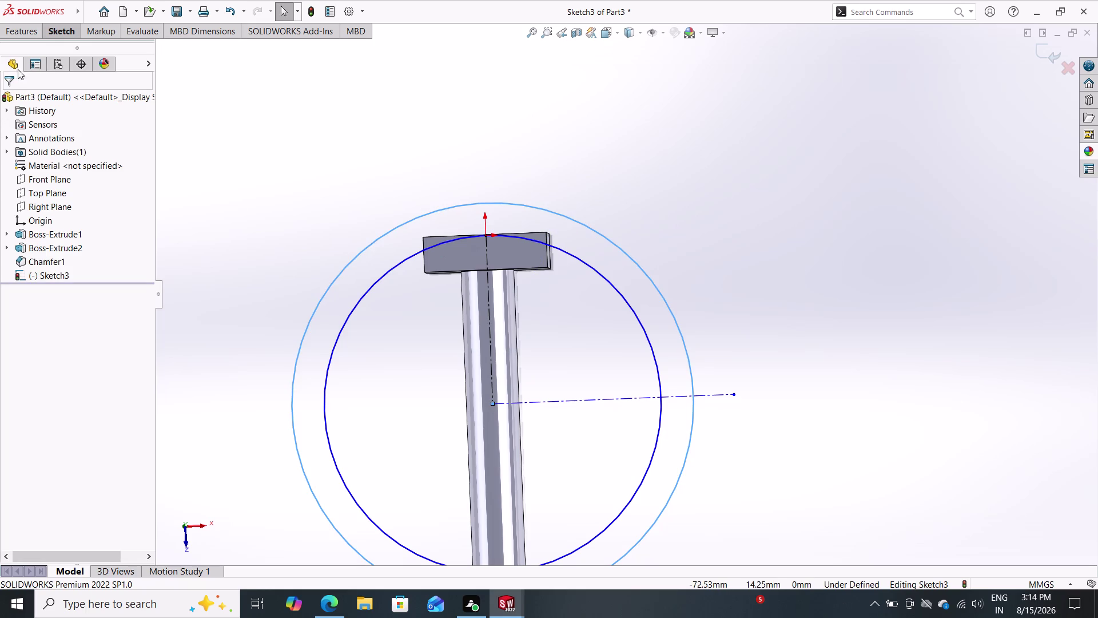
Drag the sketch point at the origin upward, then clear the selection.
click(484, 236)
drag(485, 235, 486, 165)
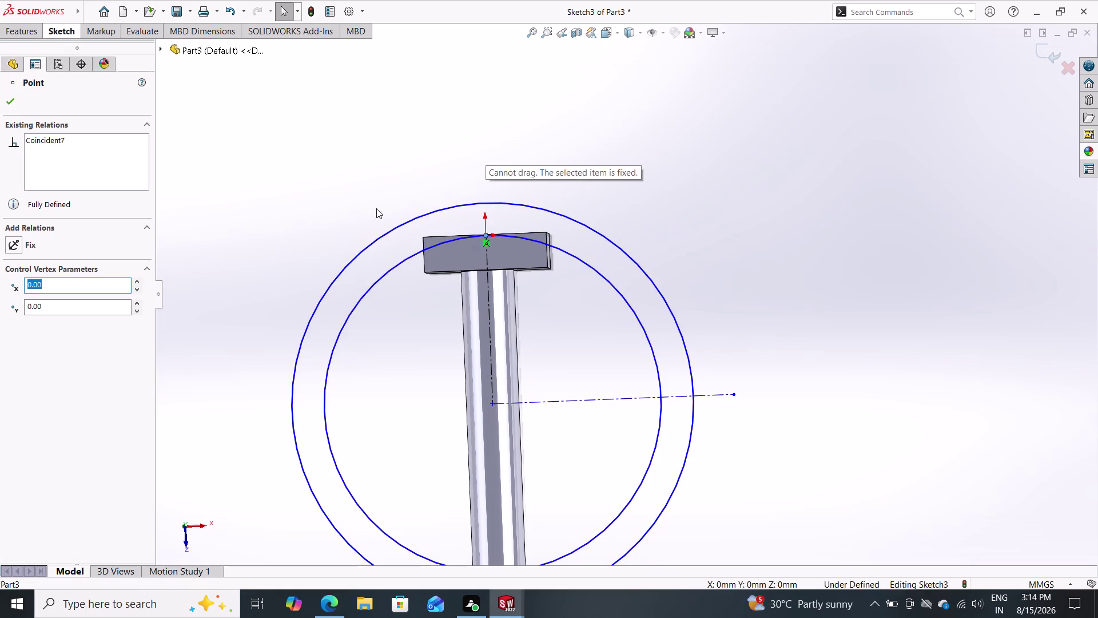
key(Escape)
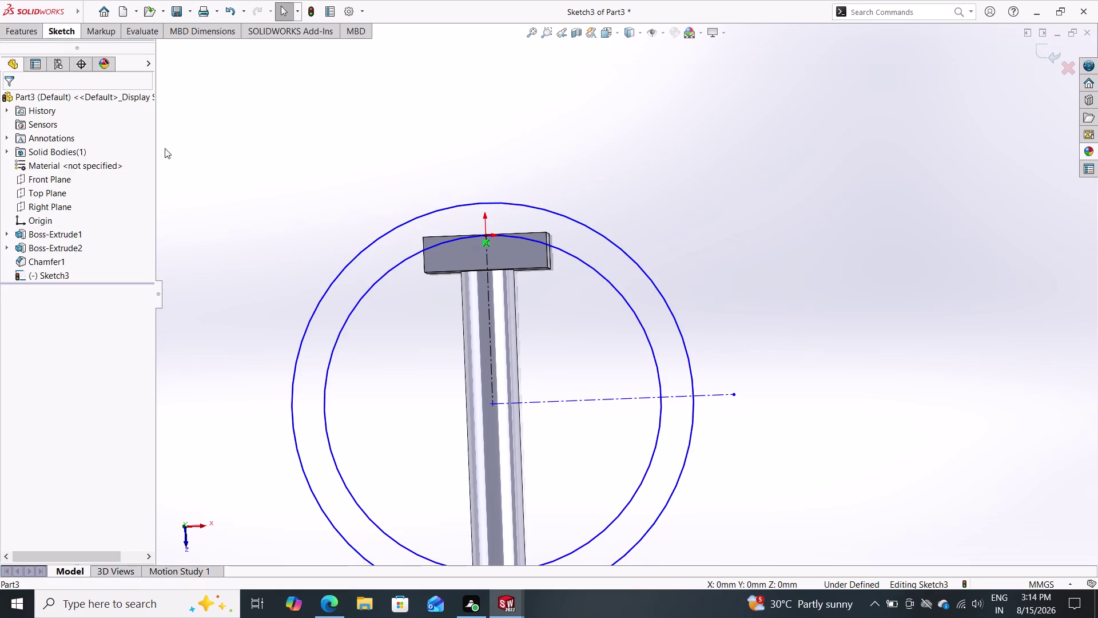
double_click(63, 36)
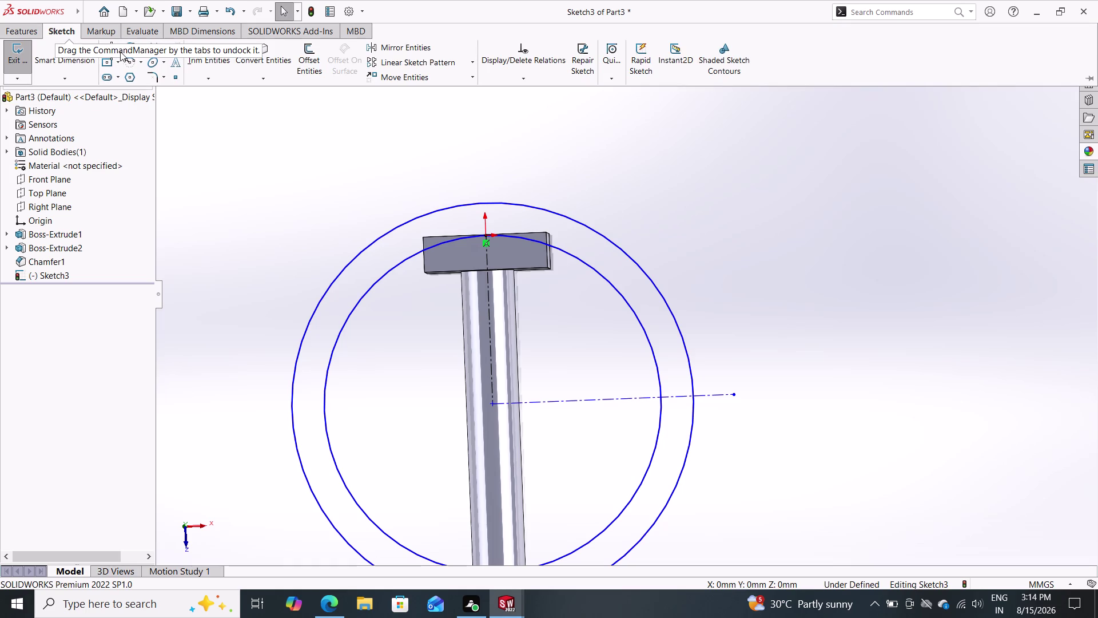
click(118, 50)
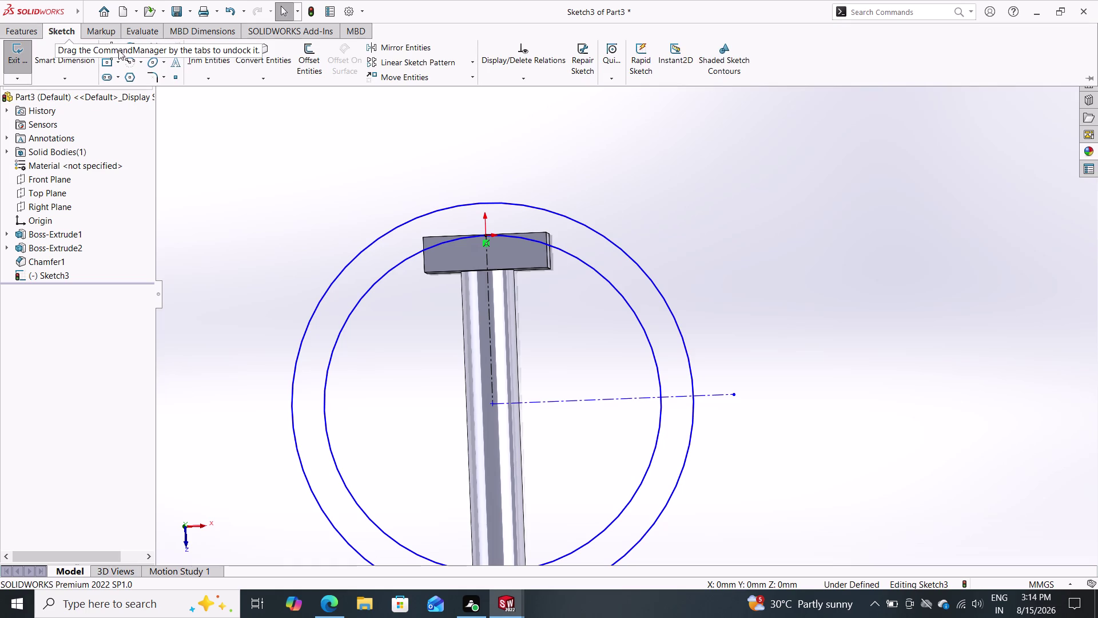
double_click(119, 48)
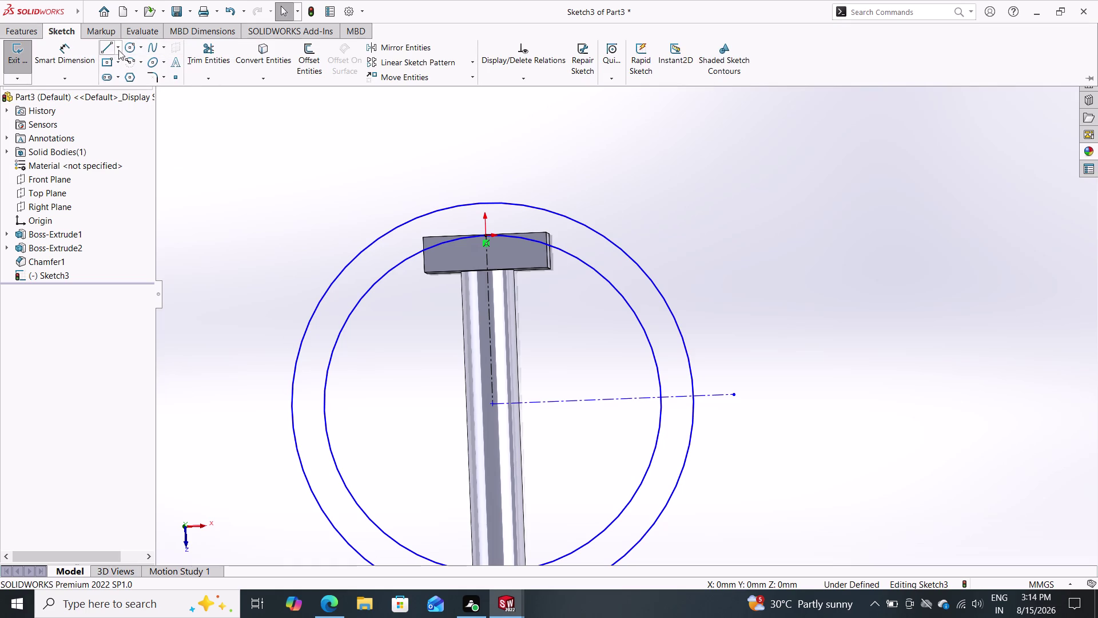
Draw a construction line from the origin up to the outer circle's top.
click(119, 49)
double_click(126, 79)
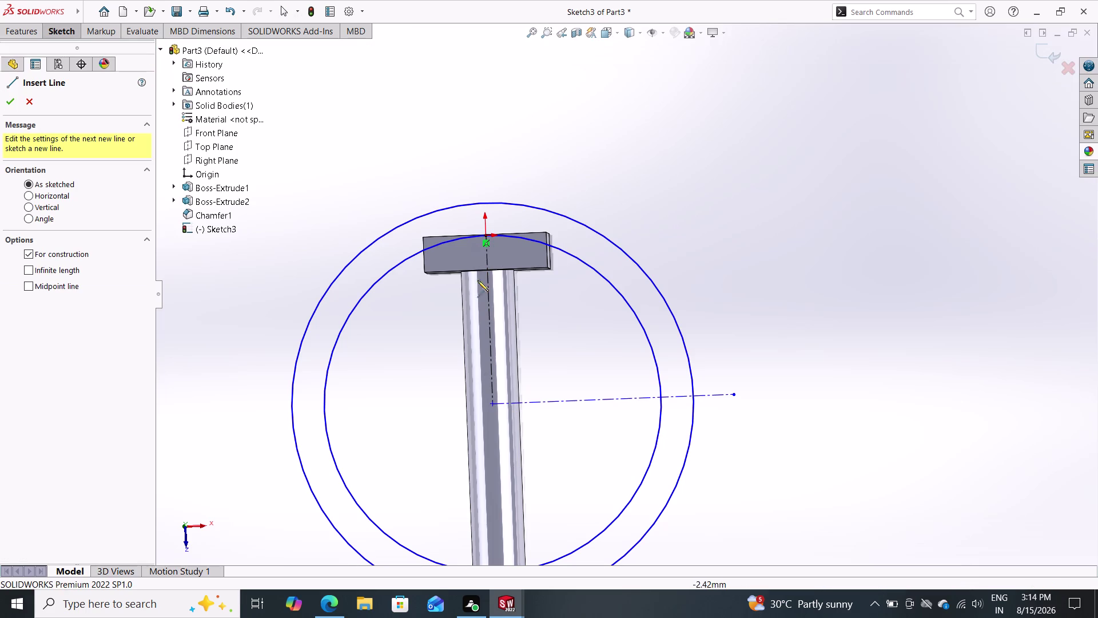
double_click(485, 235)
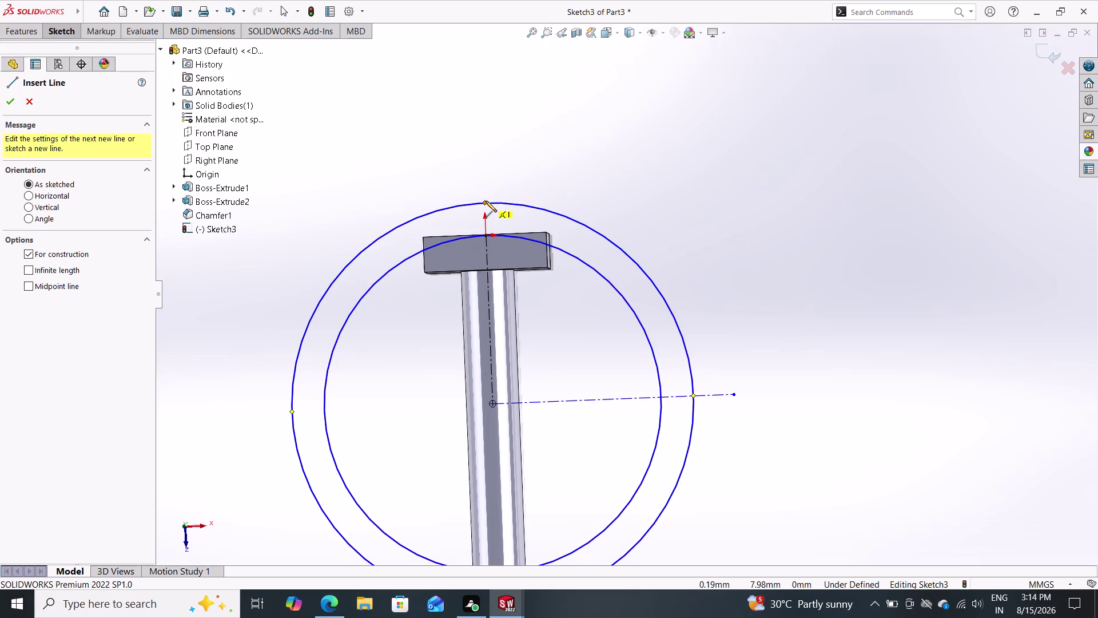
double_click(485, 200)
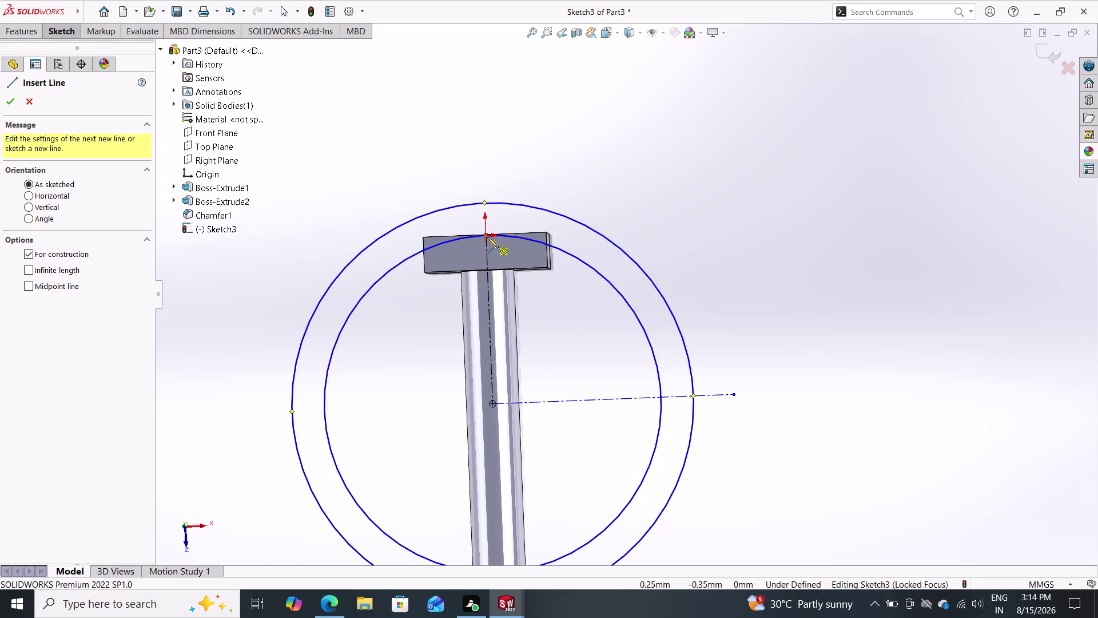
click(487, 237)
click(485, 201)
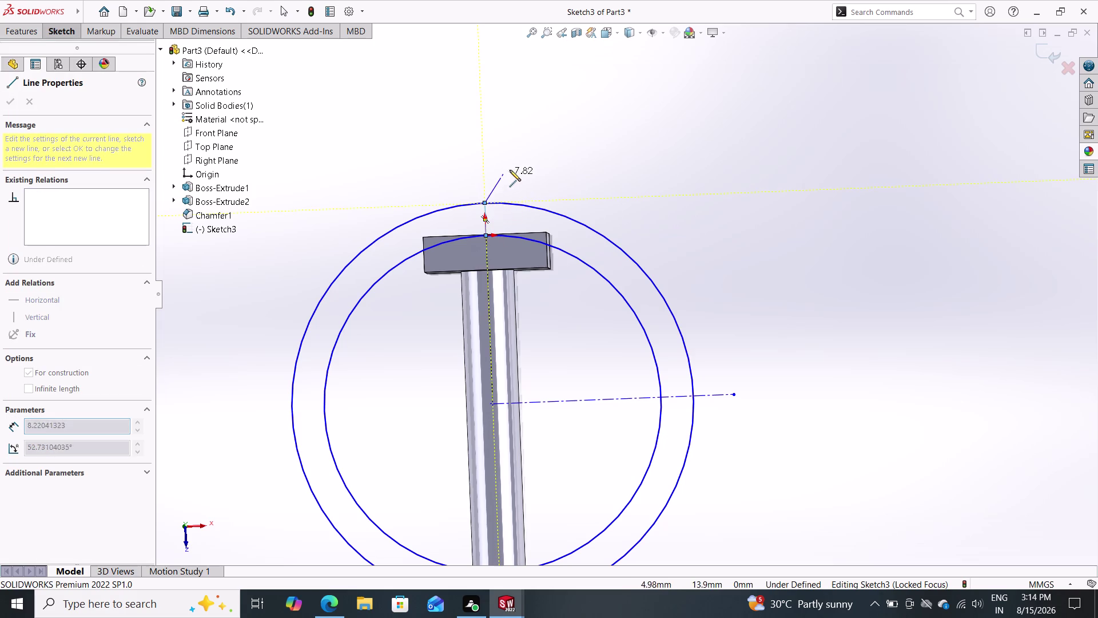
key(Escape)
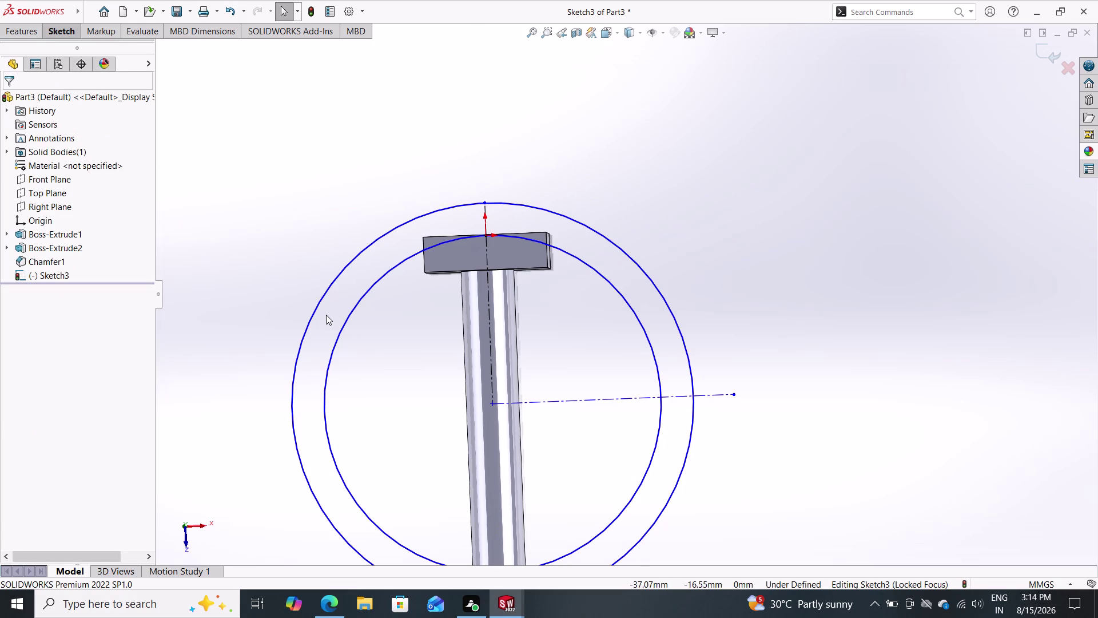
click(66, 35)
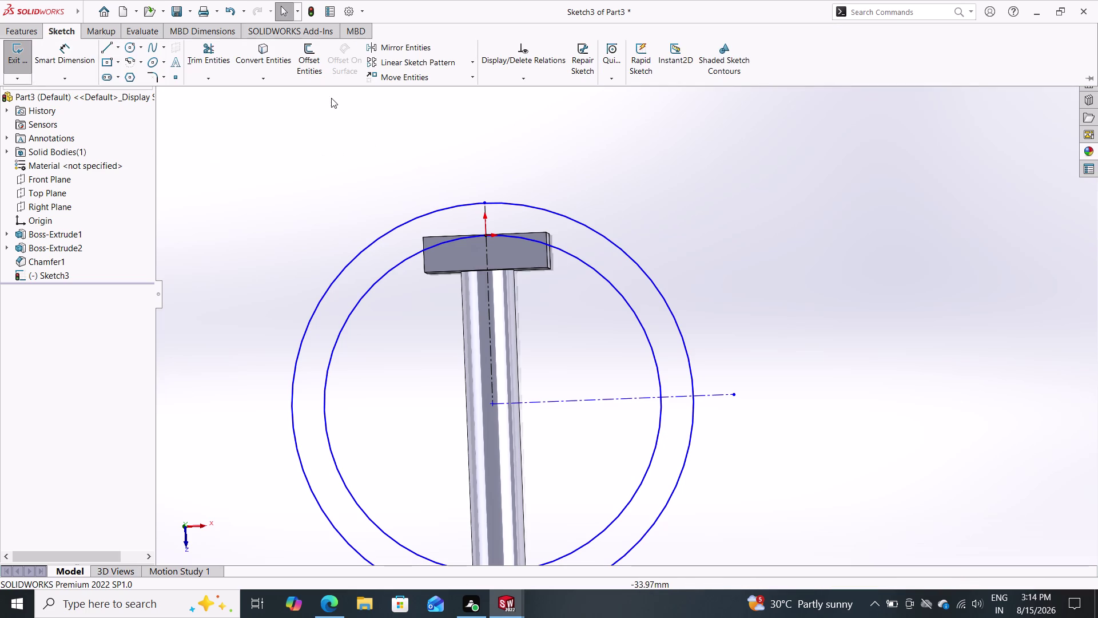
click(214, 61)
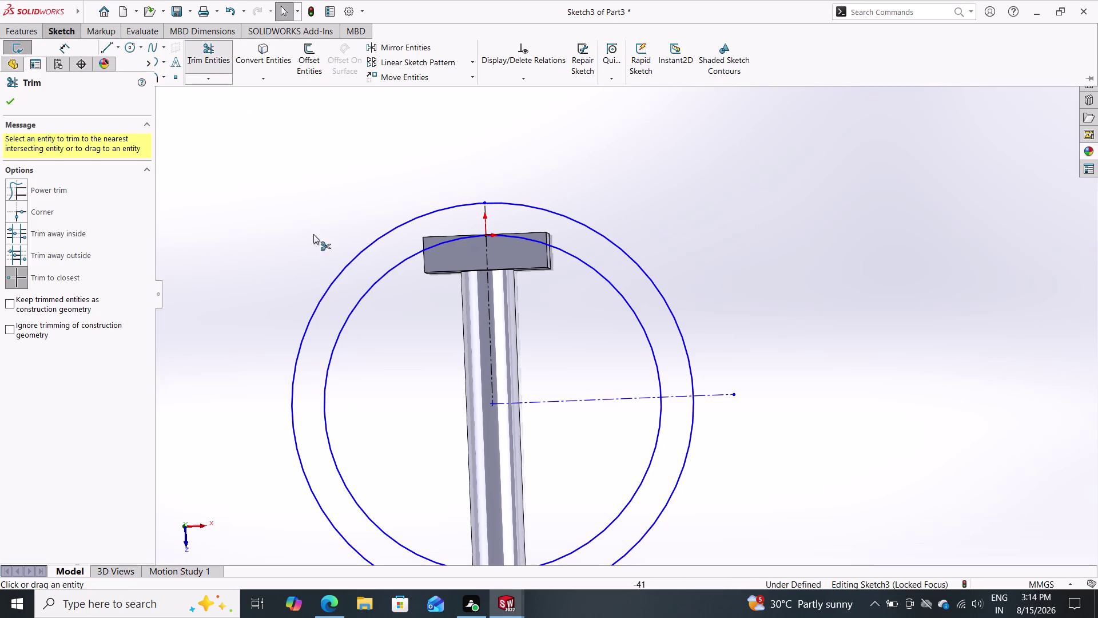
Trim the circles to quarter arcs and join their lower ends with a line.
click(346, 263)
double_click(368, 290)
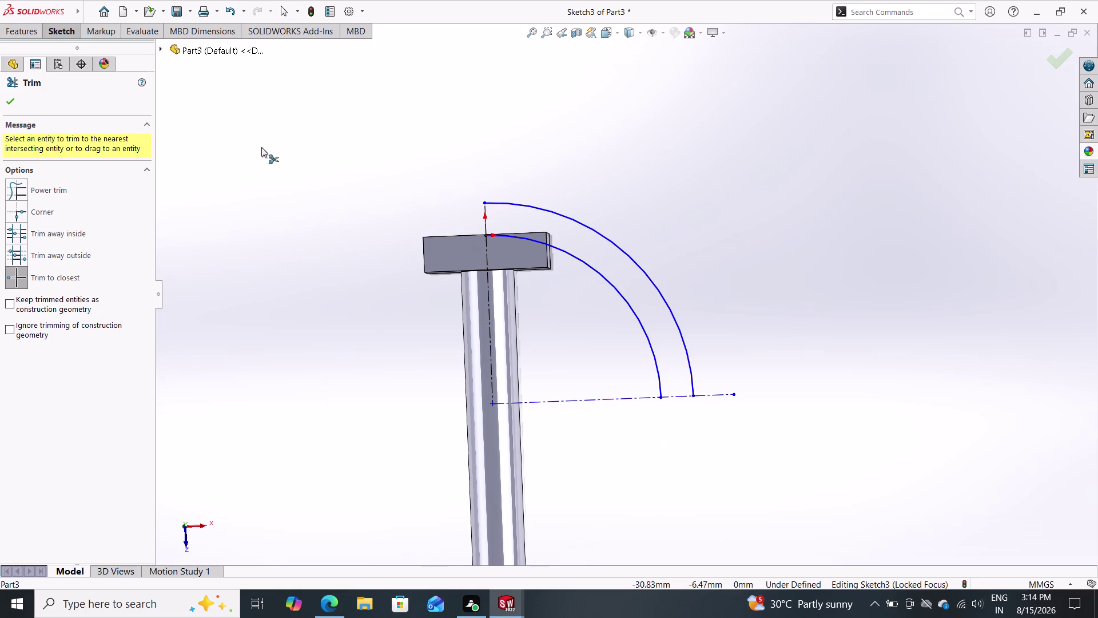
click(67, 34)
double_click(102, 46)
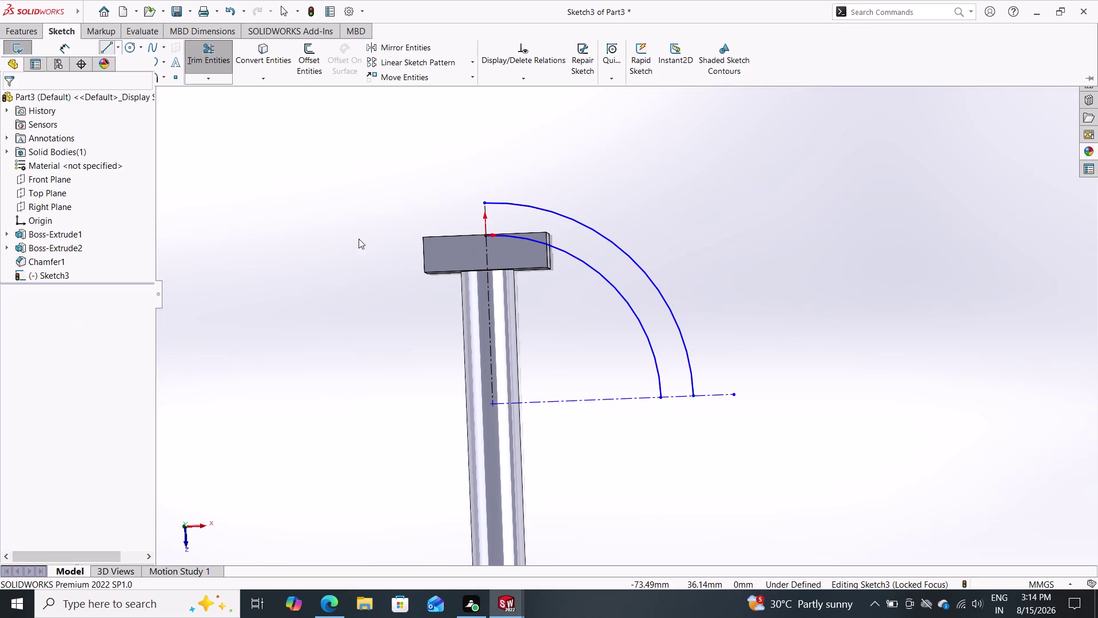
double_click(662, 397)
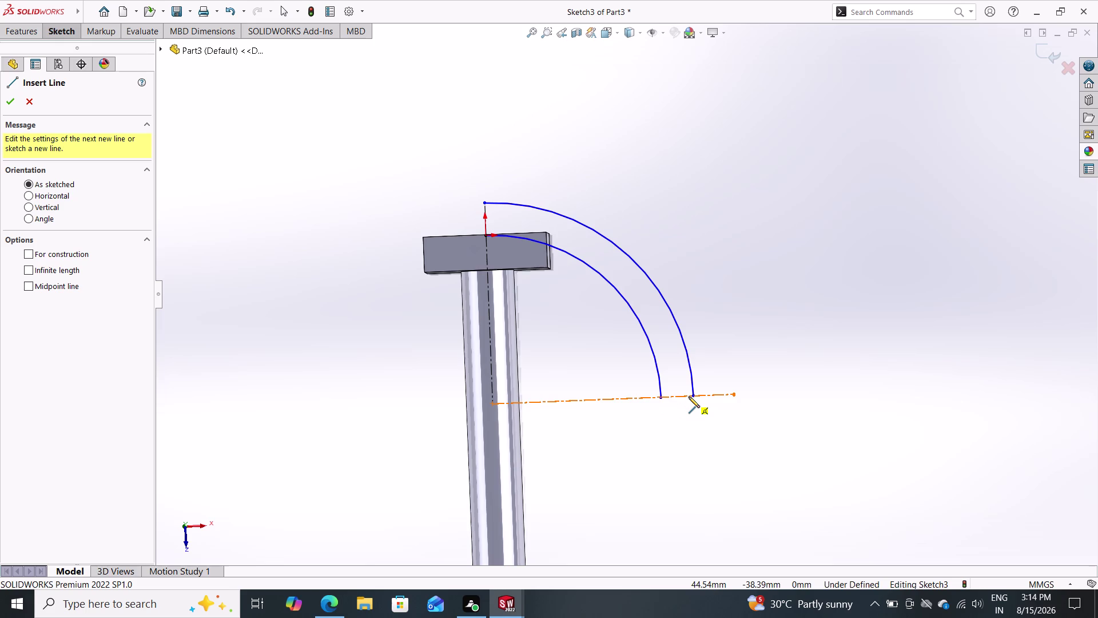
click(692, 394)
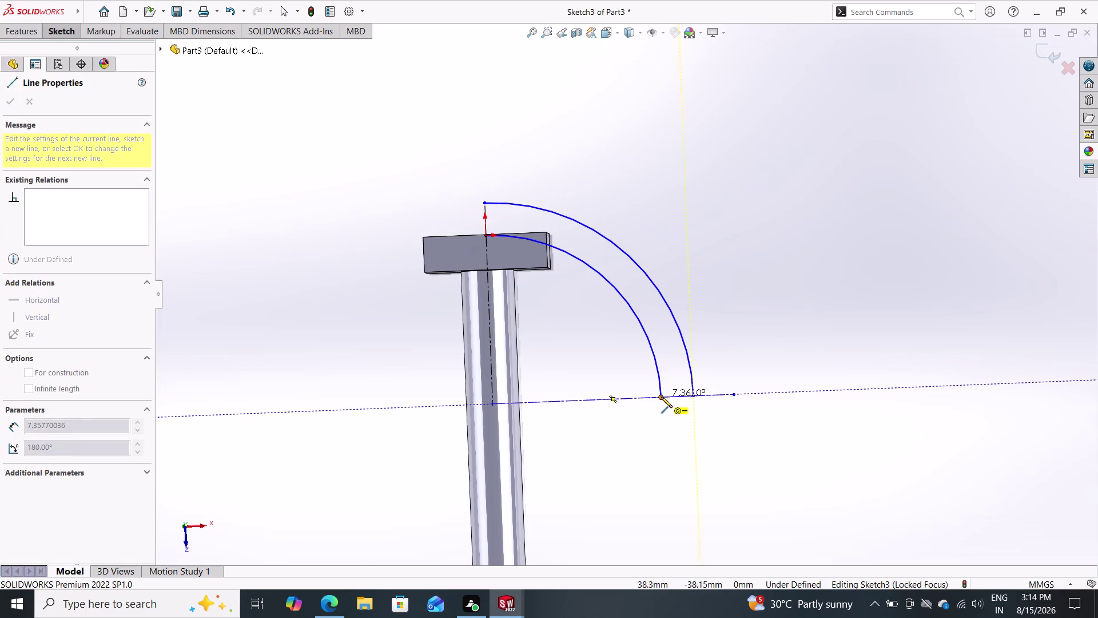
click(661, 397)
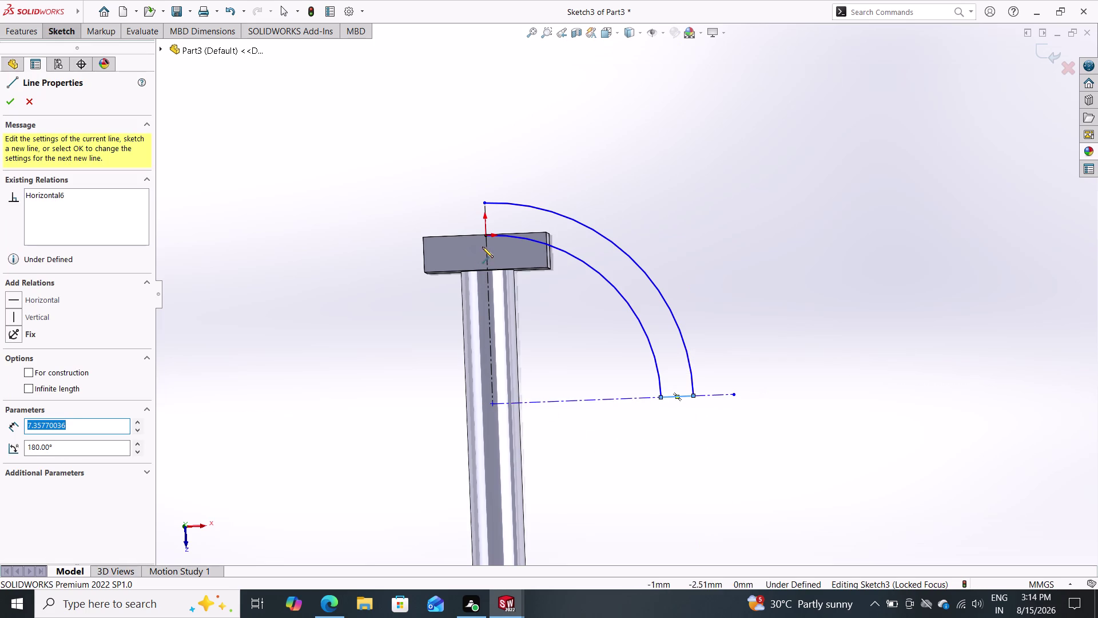
double_click(485, 237)
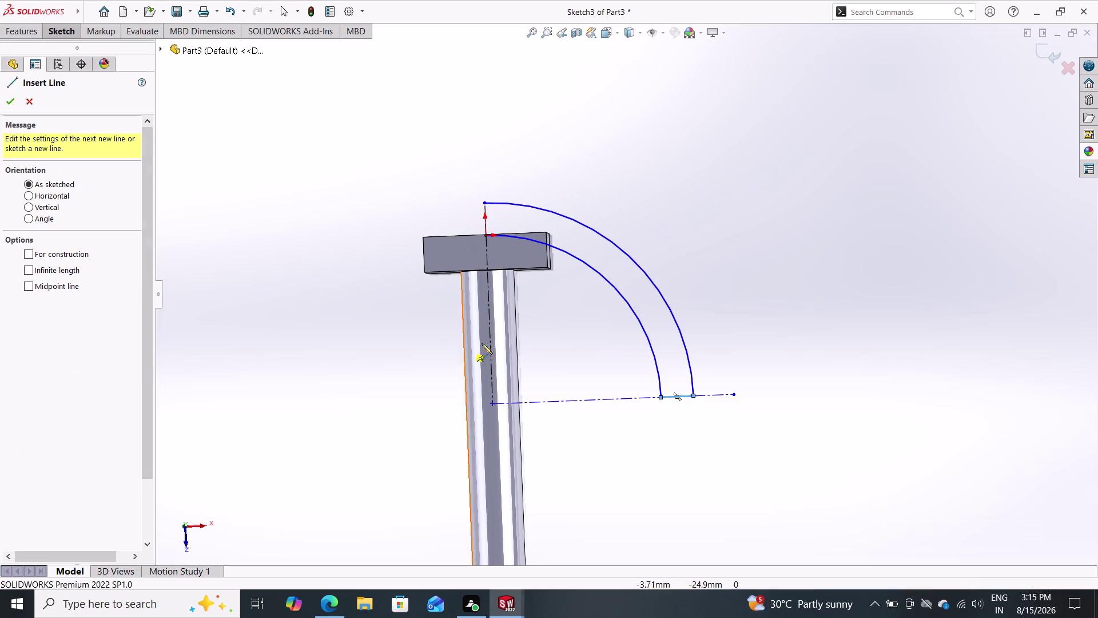
Add the top closing line between the upper arc ends.
click(486, 236)
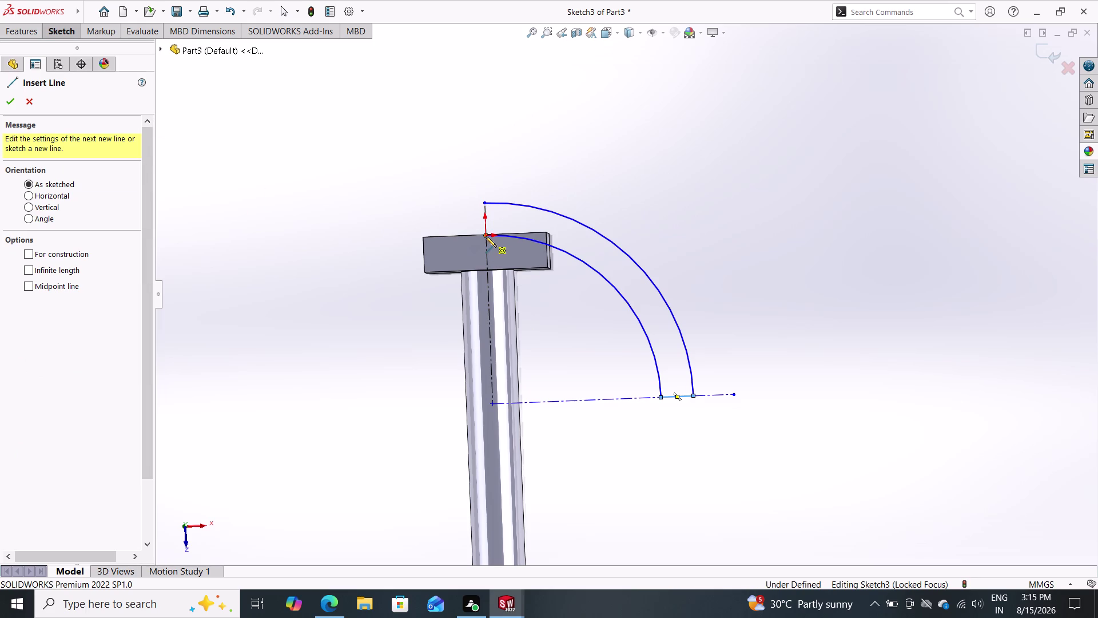
double_click(484, 205)
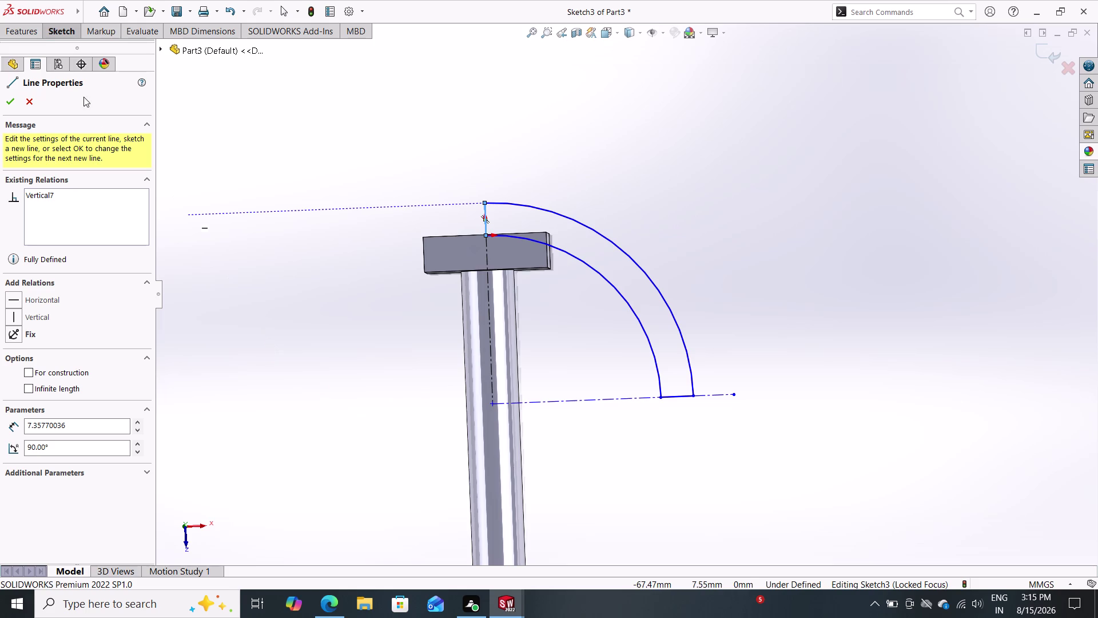
click(8, 99)
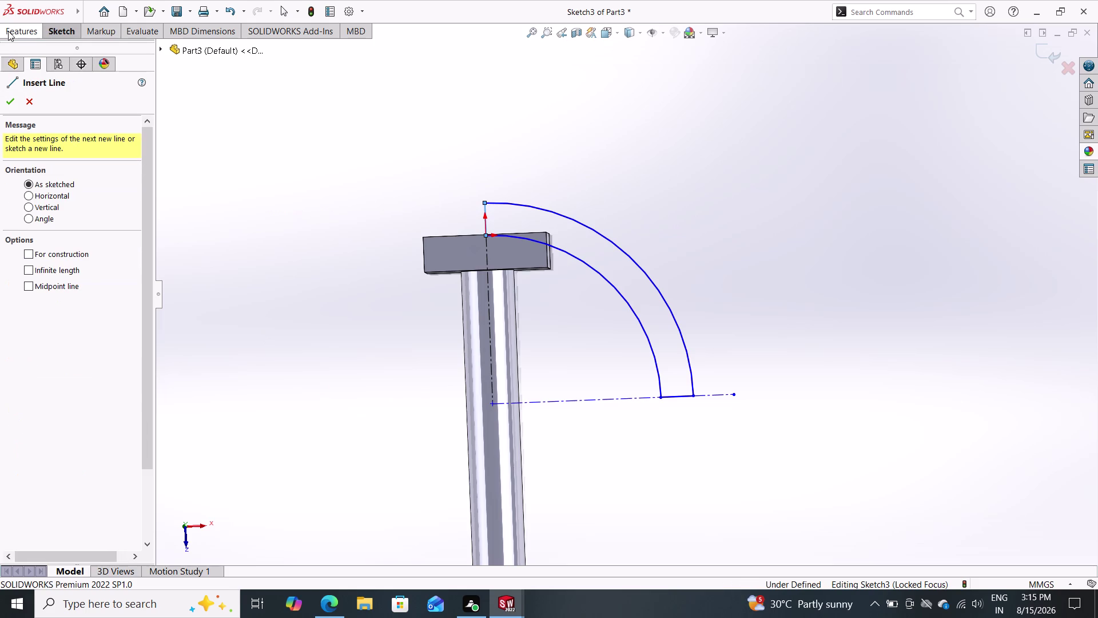
click(12, 34)
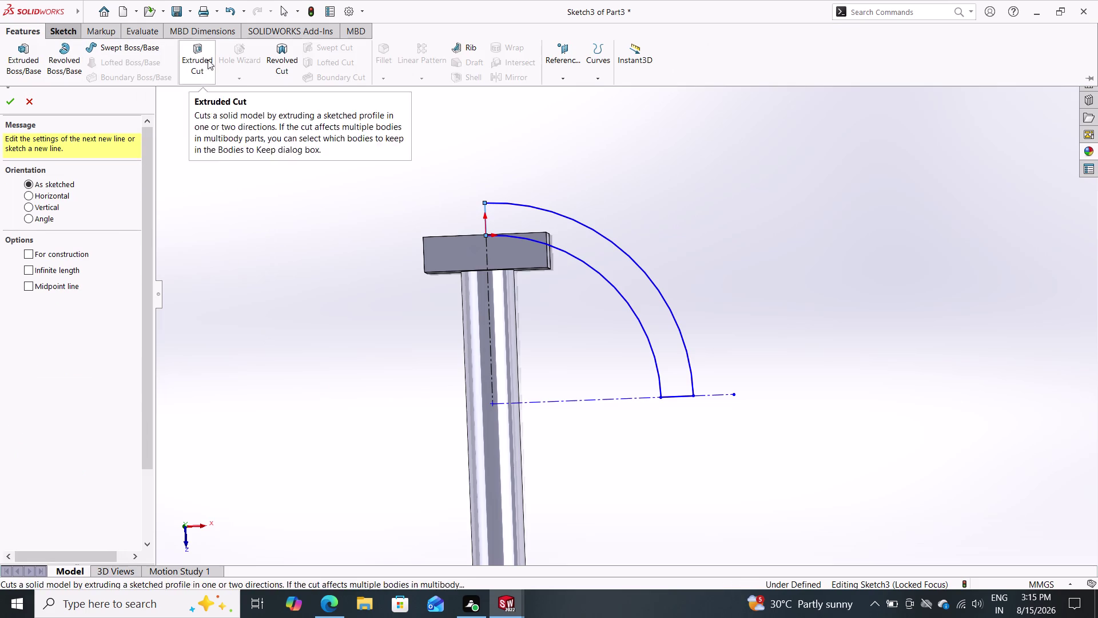
Revolve-cut the arc profile 360° about the centerline and inspect the domed head.
click(278, 62)
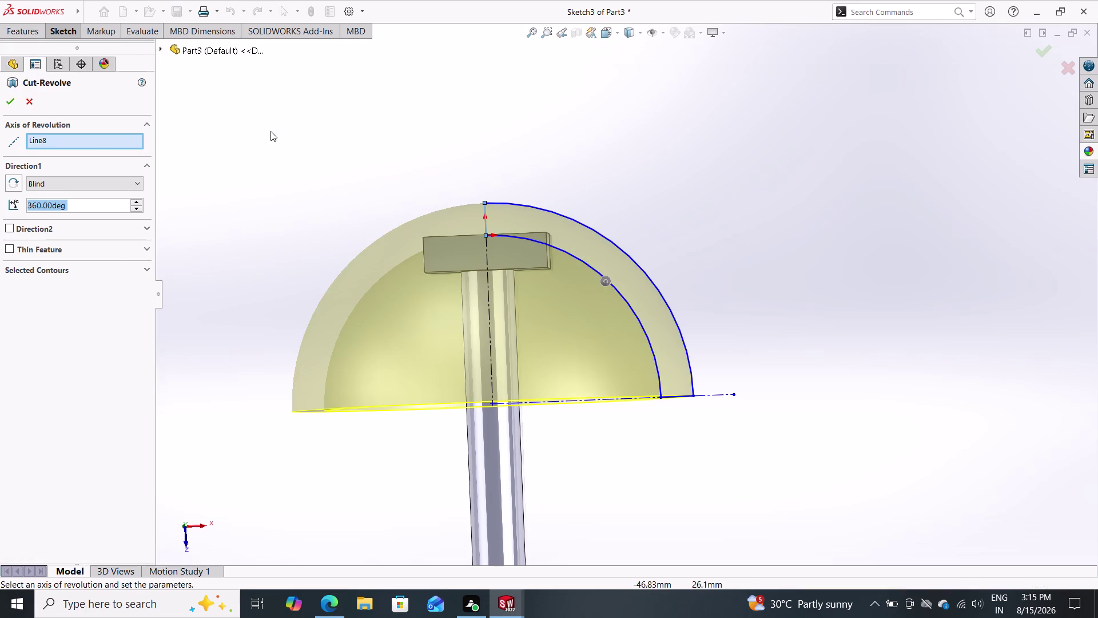
double_click(9, 99)
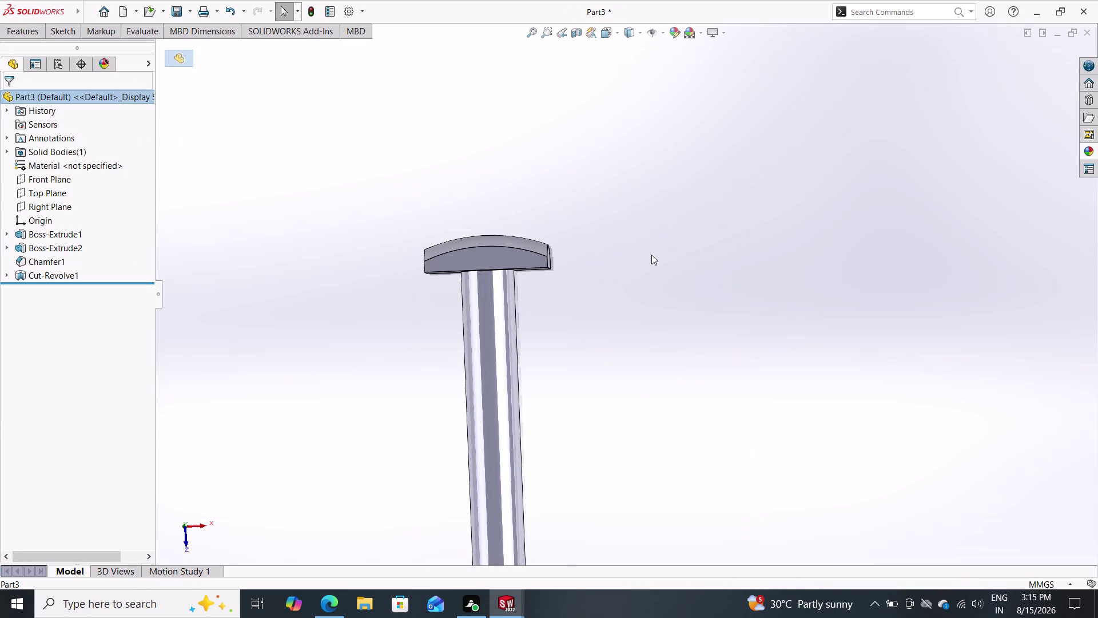
scroll(down, 3)
middle_drag(651, 249, 703, 317)
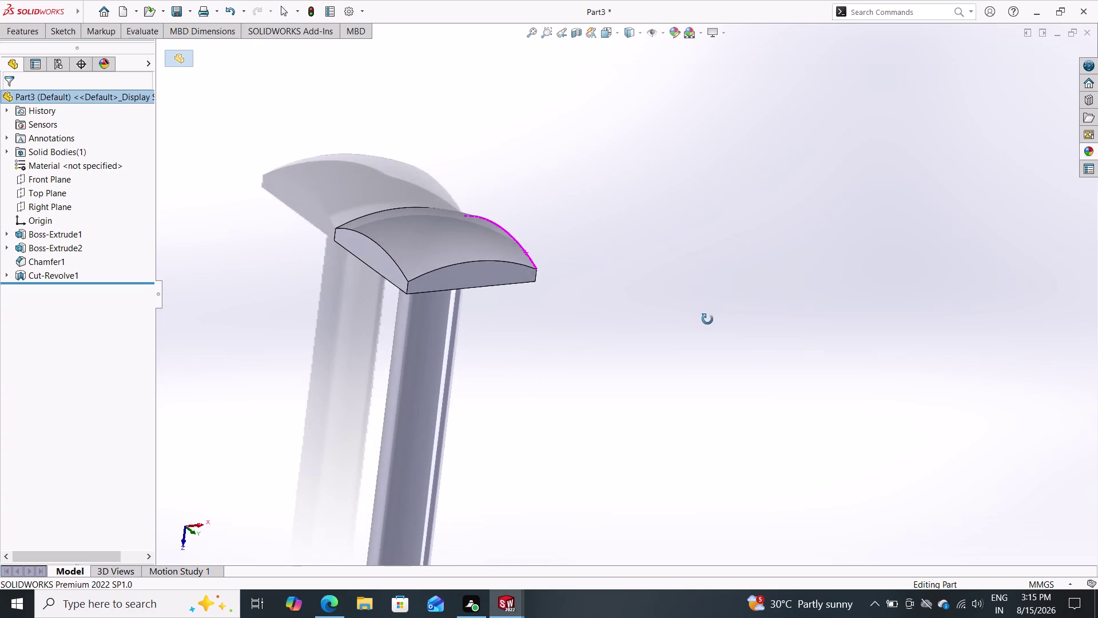
middle_drag(703, 317, 716, 319)
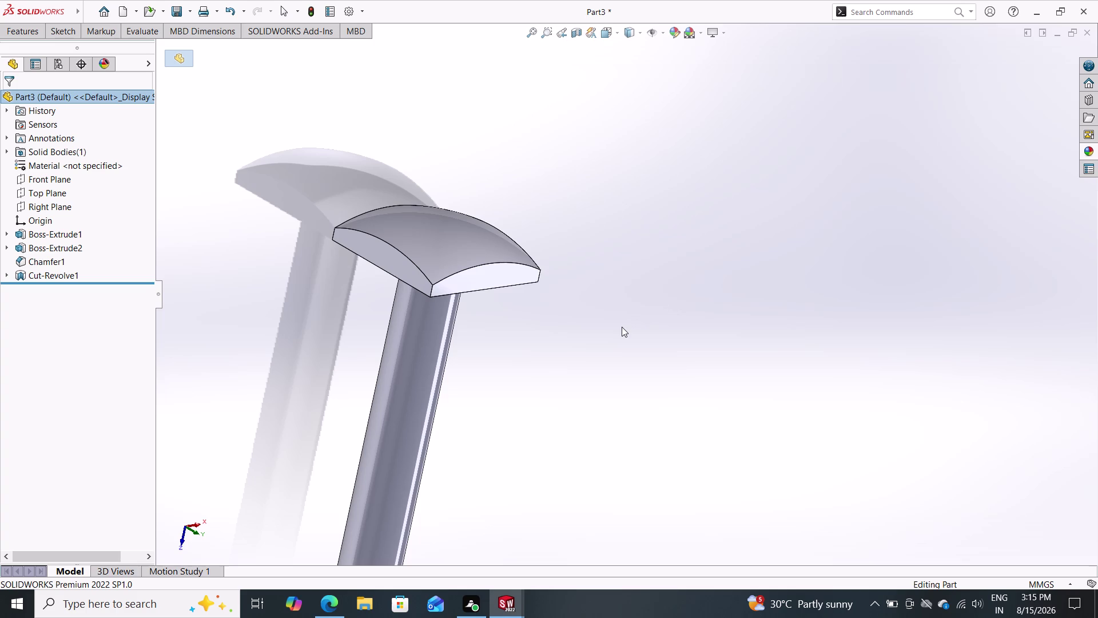
middle_drag(619, 314, 627, 427)
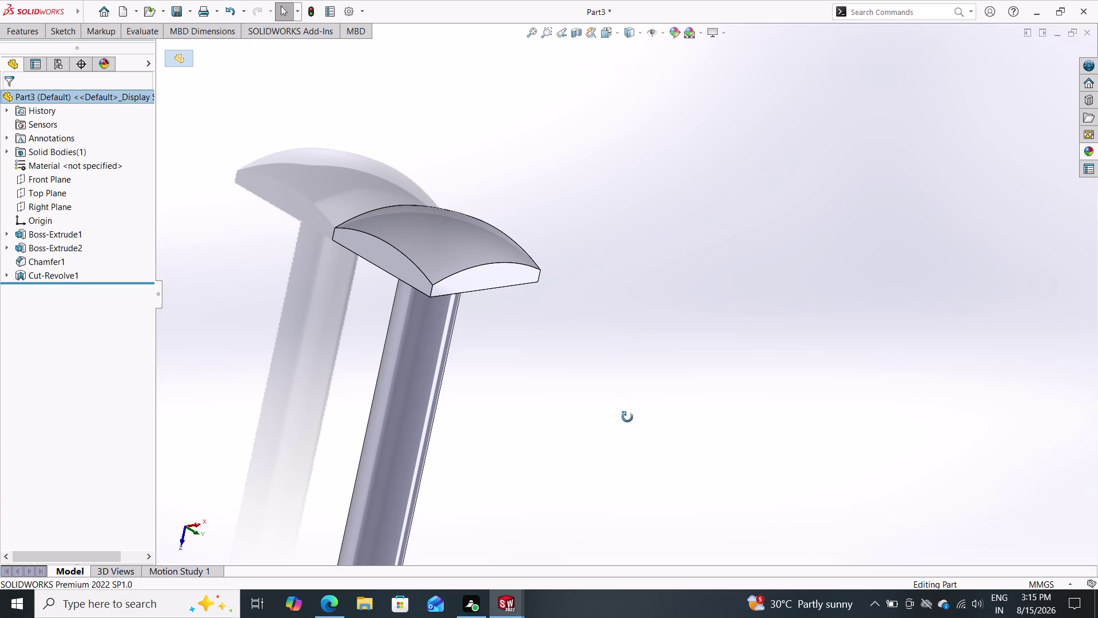
middle_drag(568, 364, 596, 239)
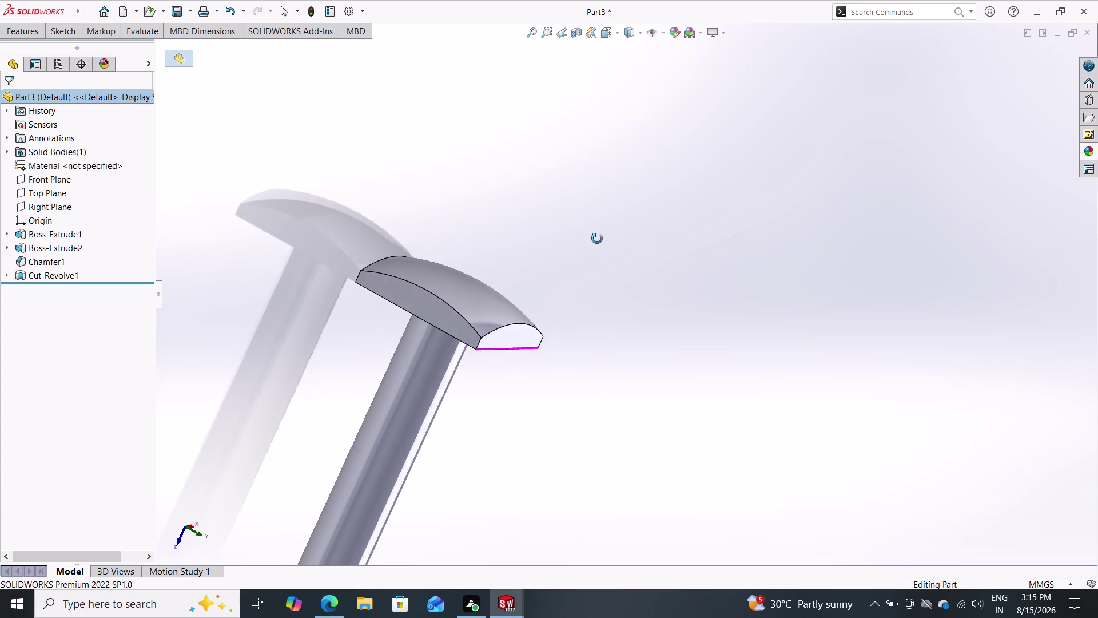
middle_drag(597, 239, 597, 238)
Start Sketch4 on the Top Plane.
scroll(up, 3)
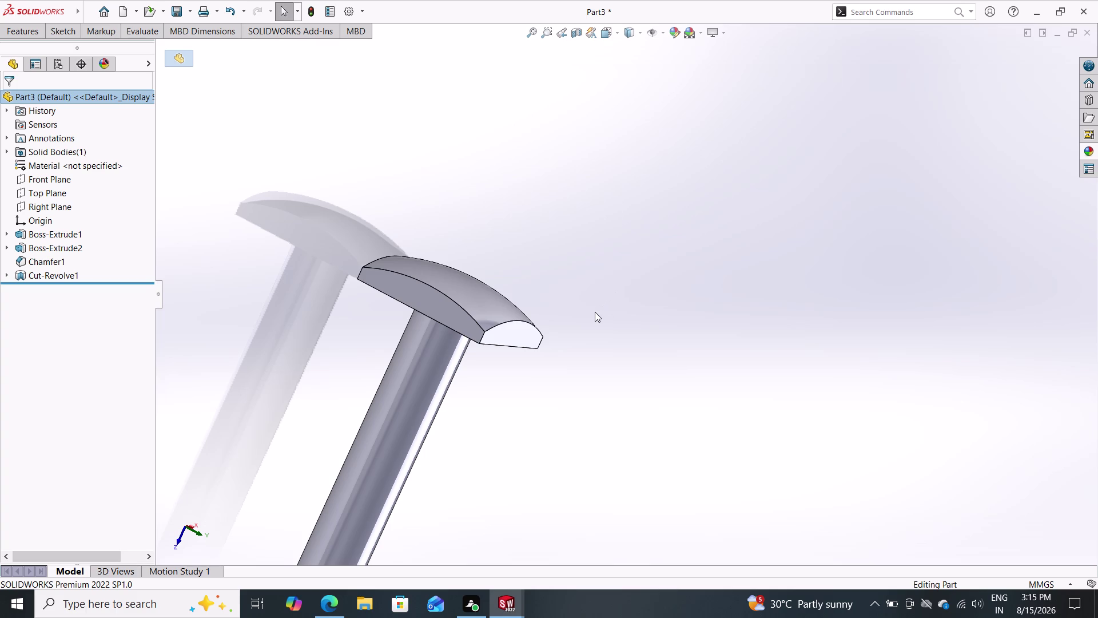
click(38, 197)
click(46, 181)
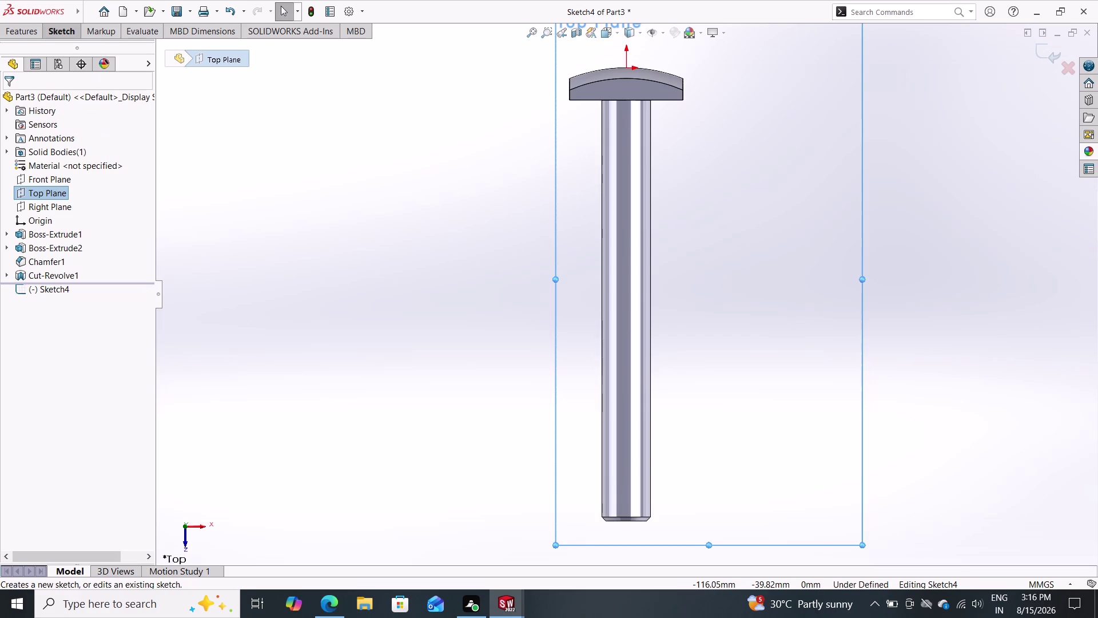
Draw a horizontal line across the shank in Sketch4.
click(61, 34)
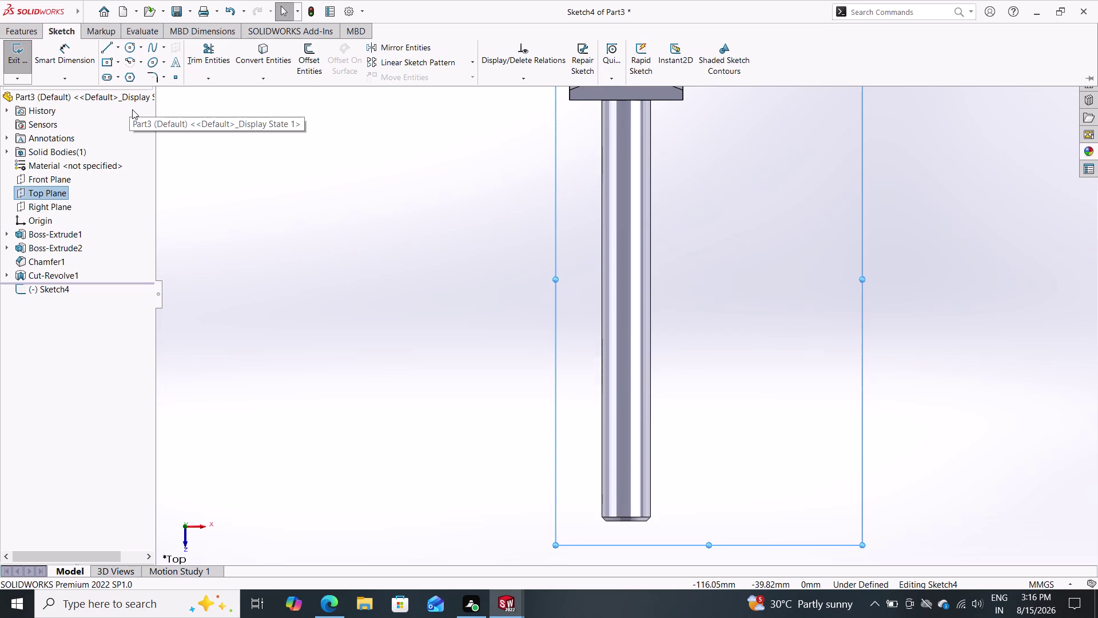
click(103, 47)
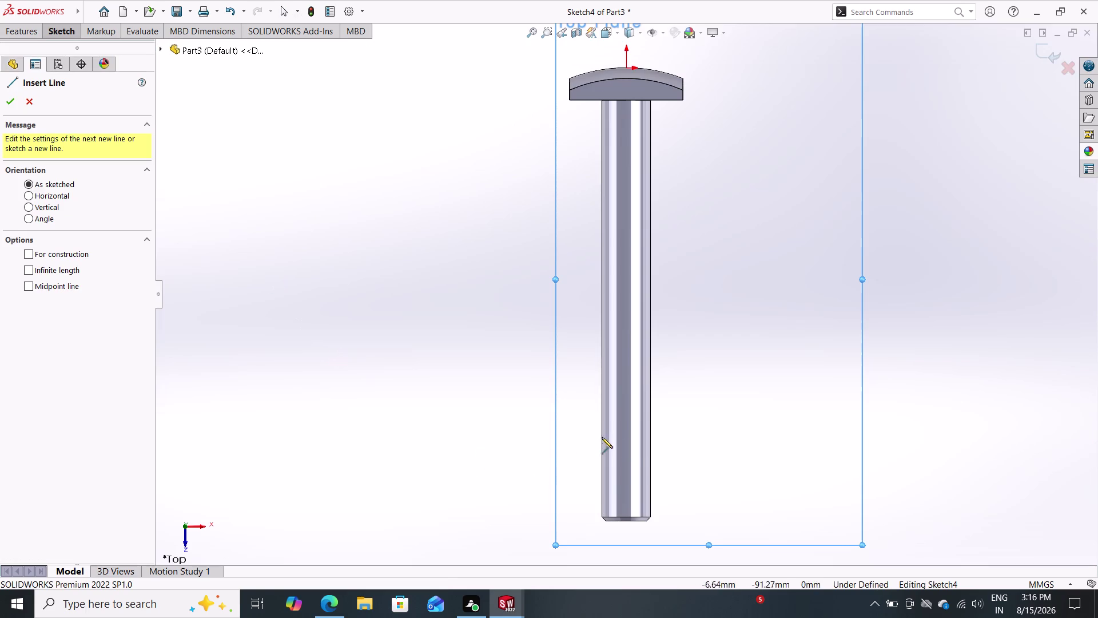
click(650, 430)
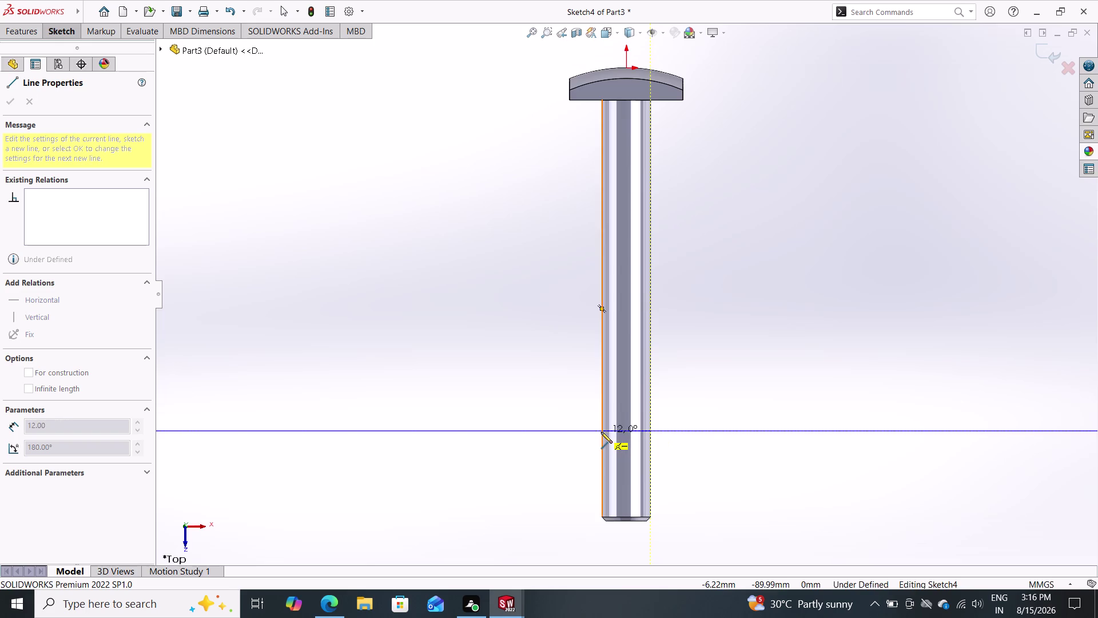
double_click(601, 432)
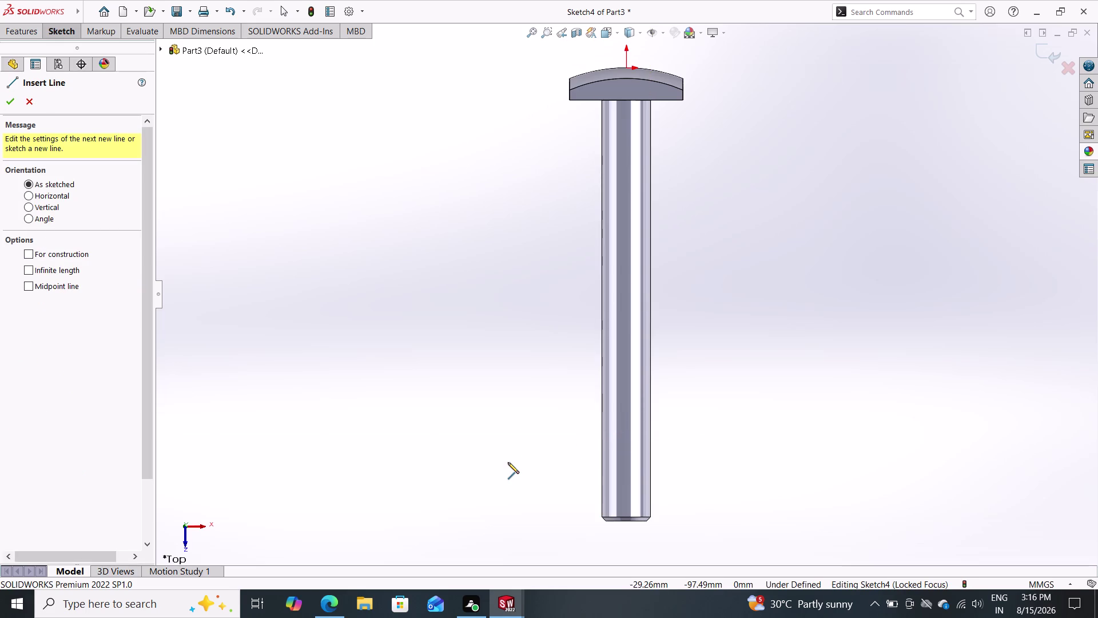
click(650, 437)
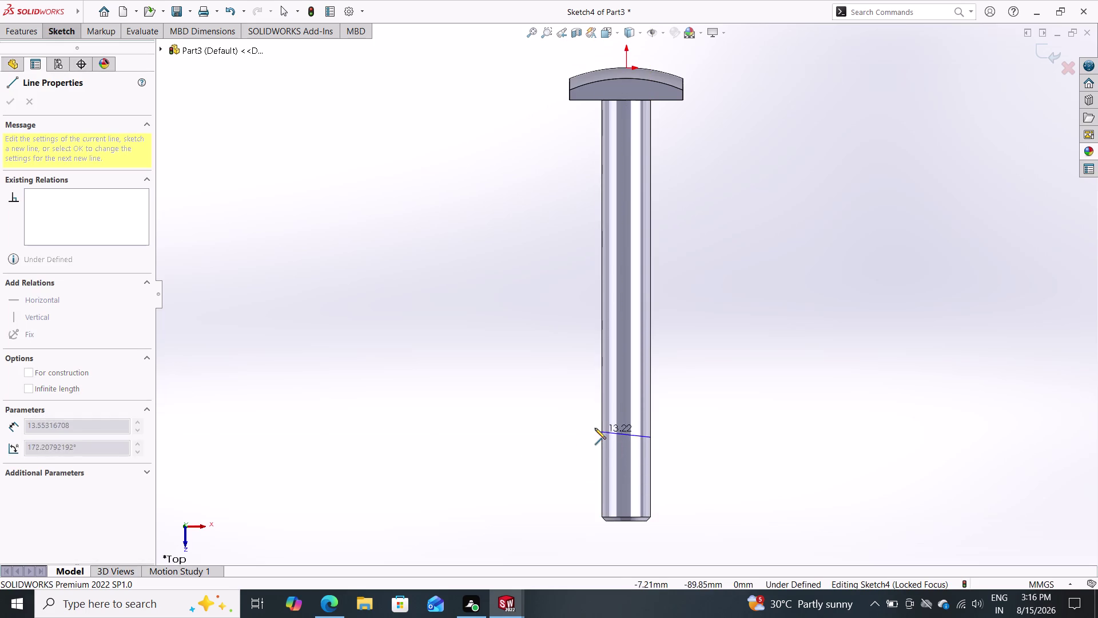
click(601, 437)
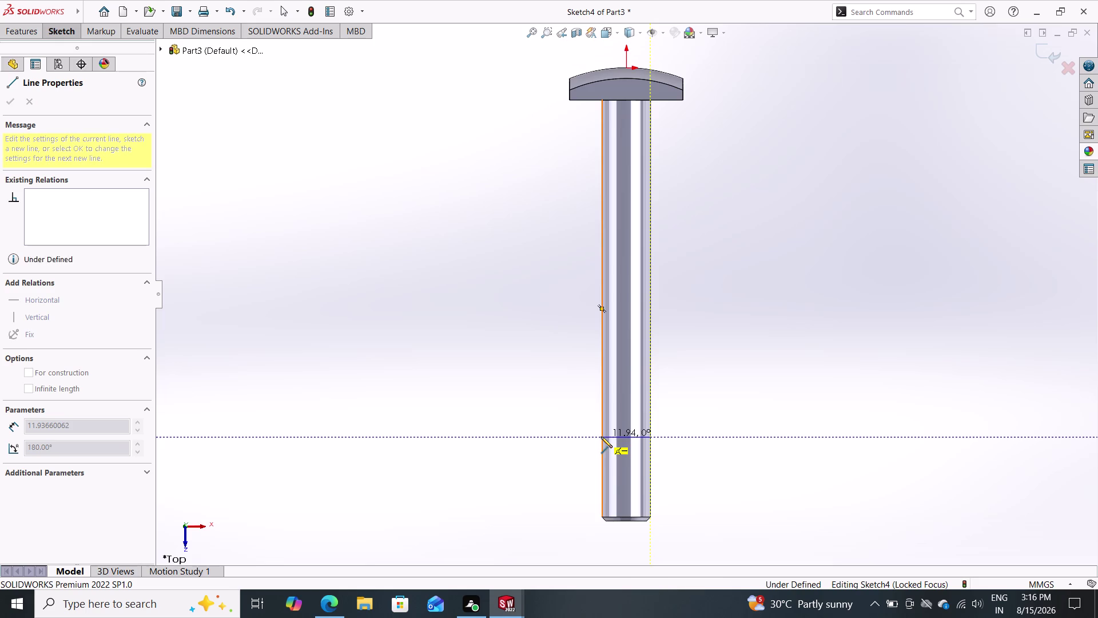
key(Escape)
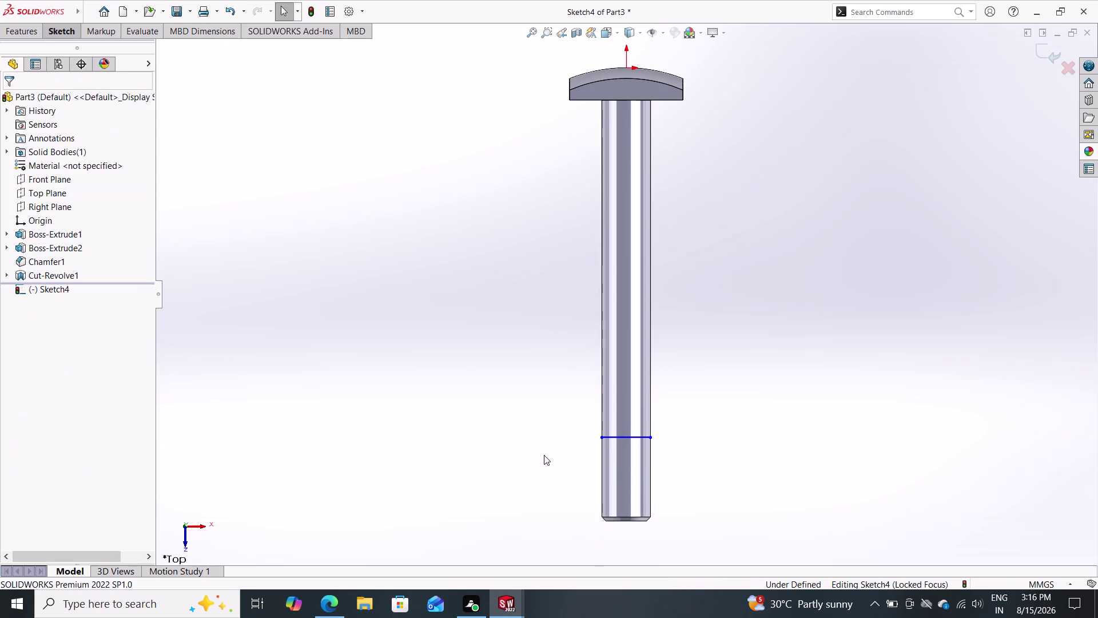
scroll(down, 3)
scroll(down, 3)
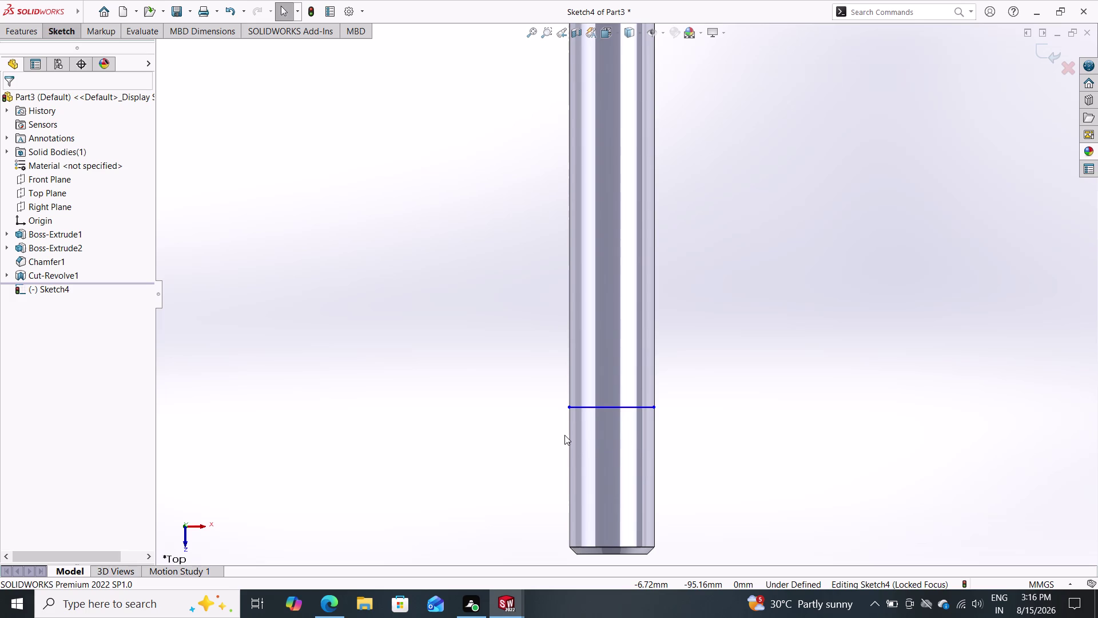
Dimension the cross line 22 mm above the shank's bottom corner.
double_click(59, 31)
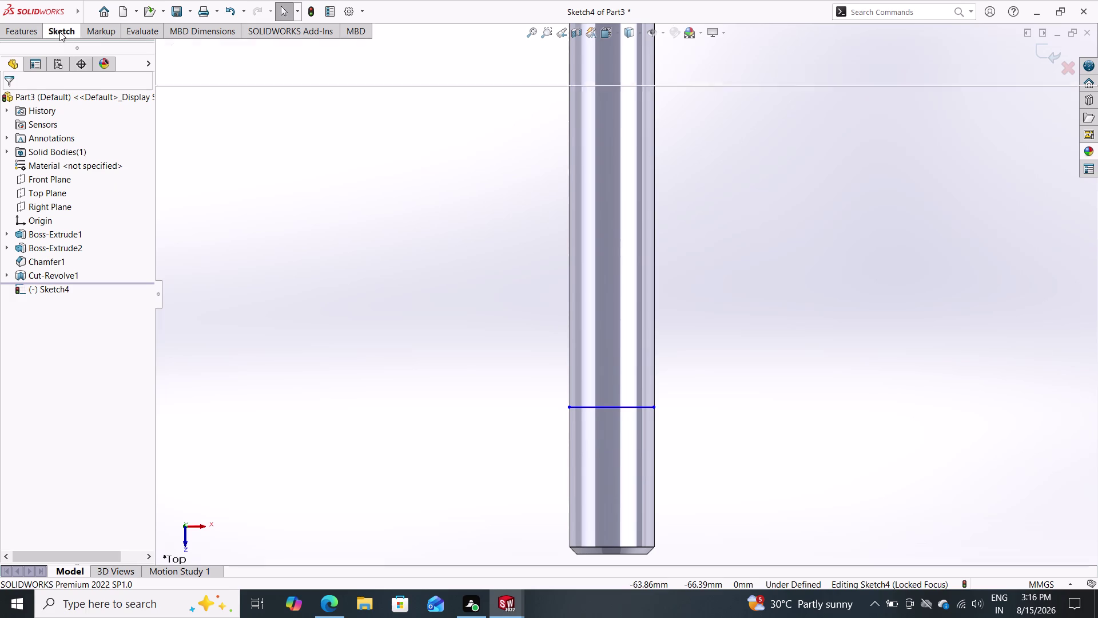
click(66, 56)
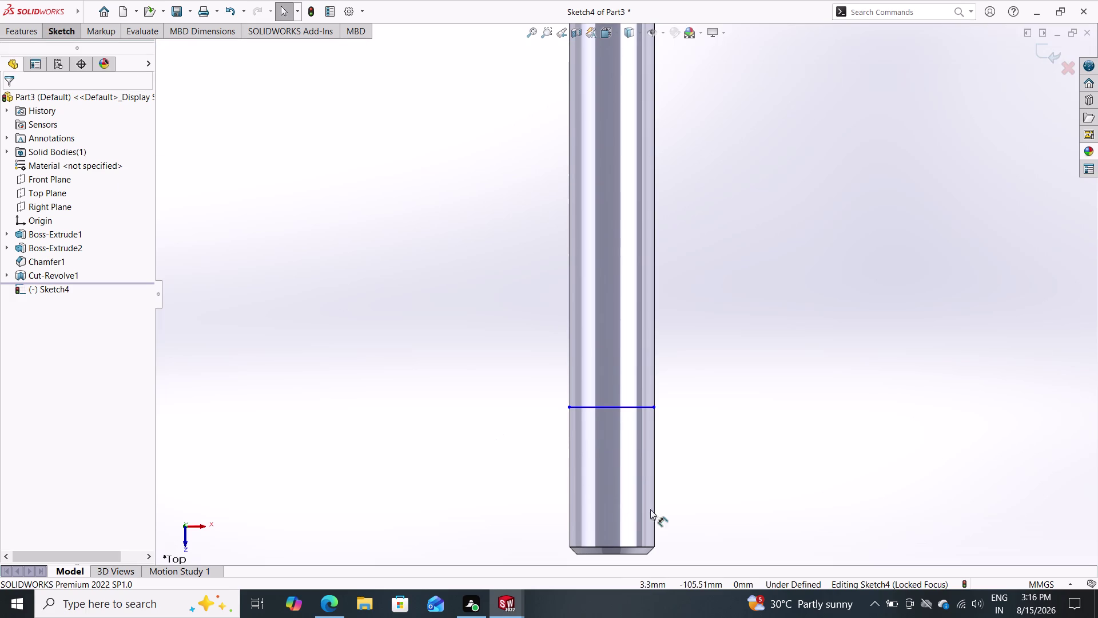
click(654, 406)
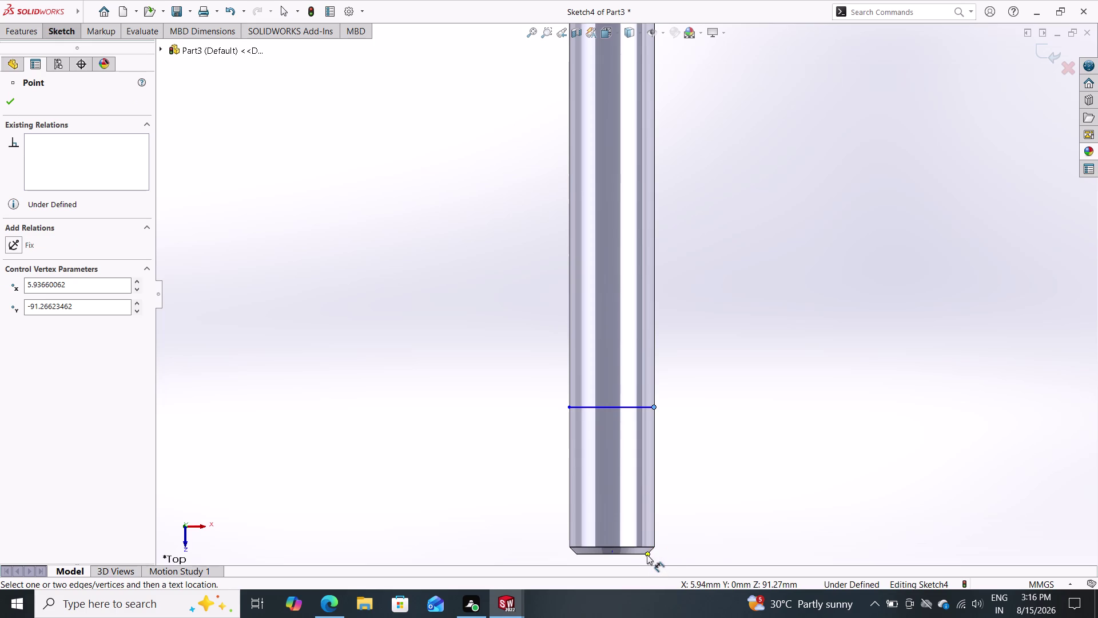
click(647, 554)
click(808, 495)
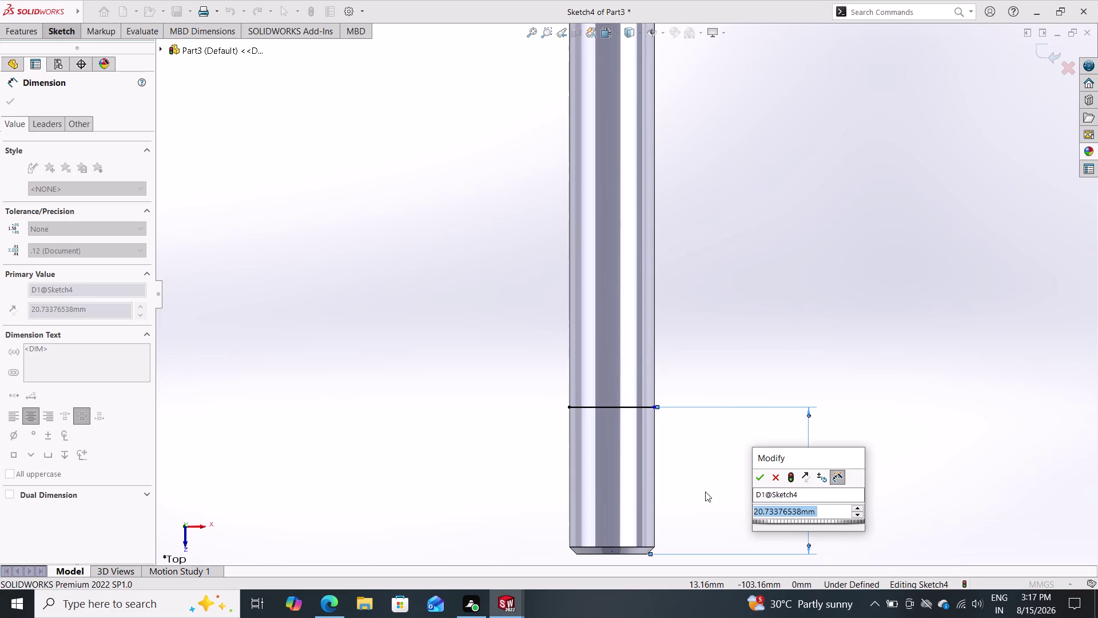
text(2)
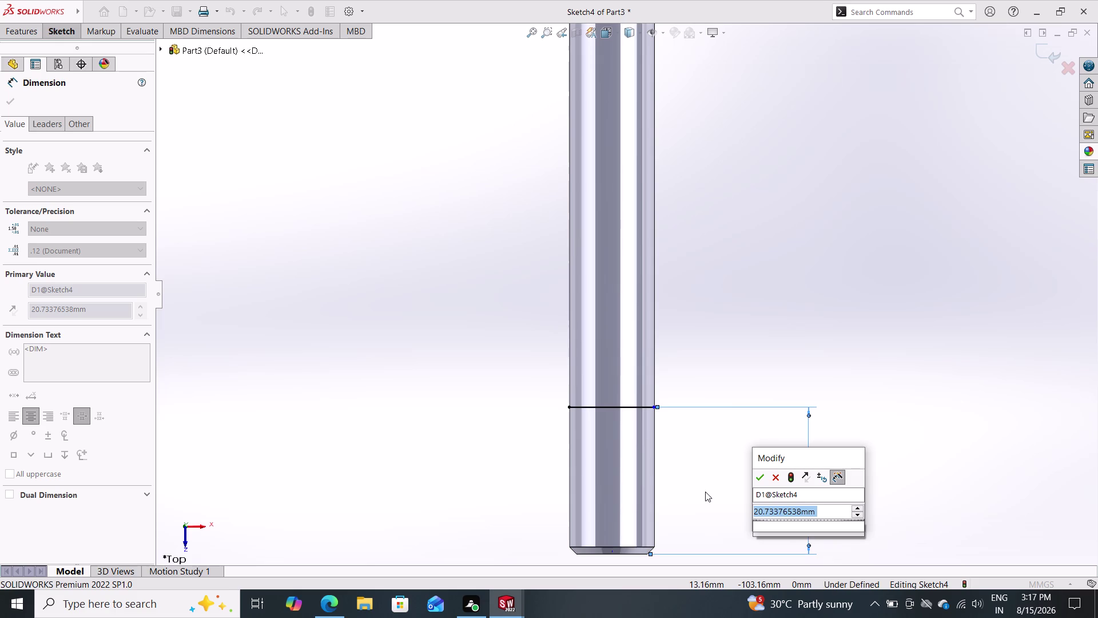
text(2)
key(Return)
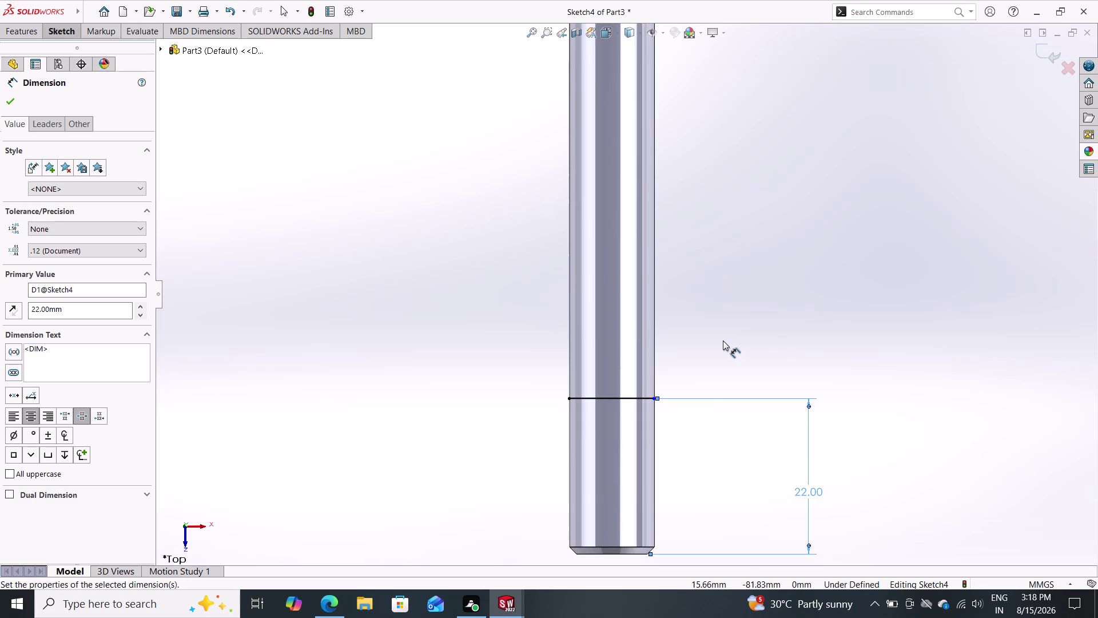
key(Escape)
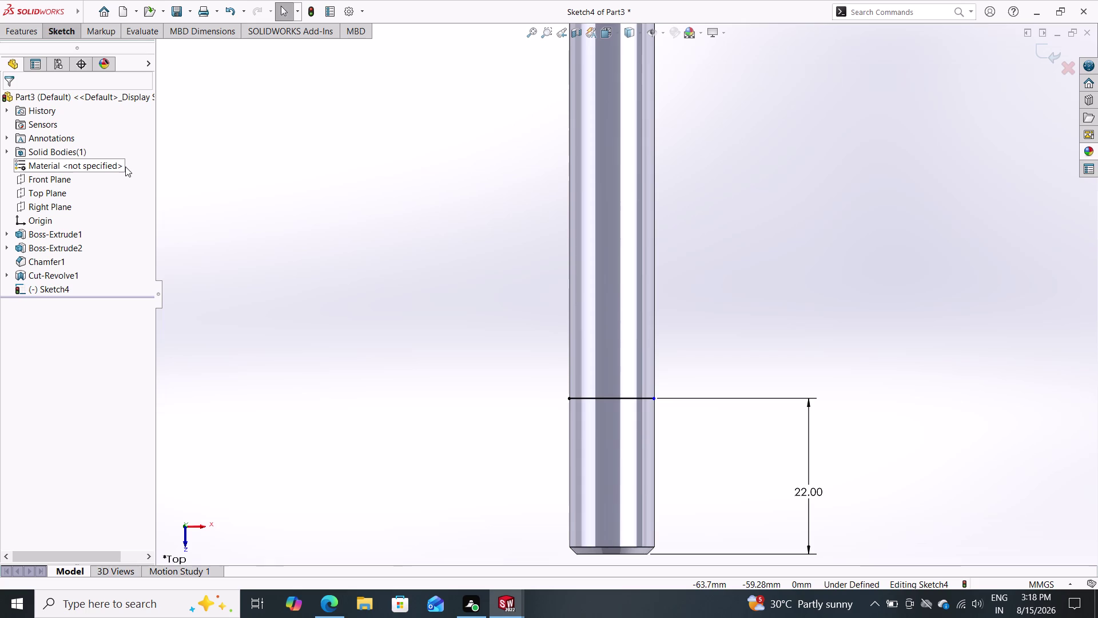
click(21, 28)
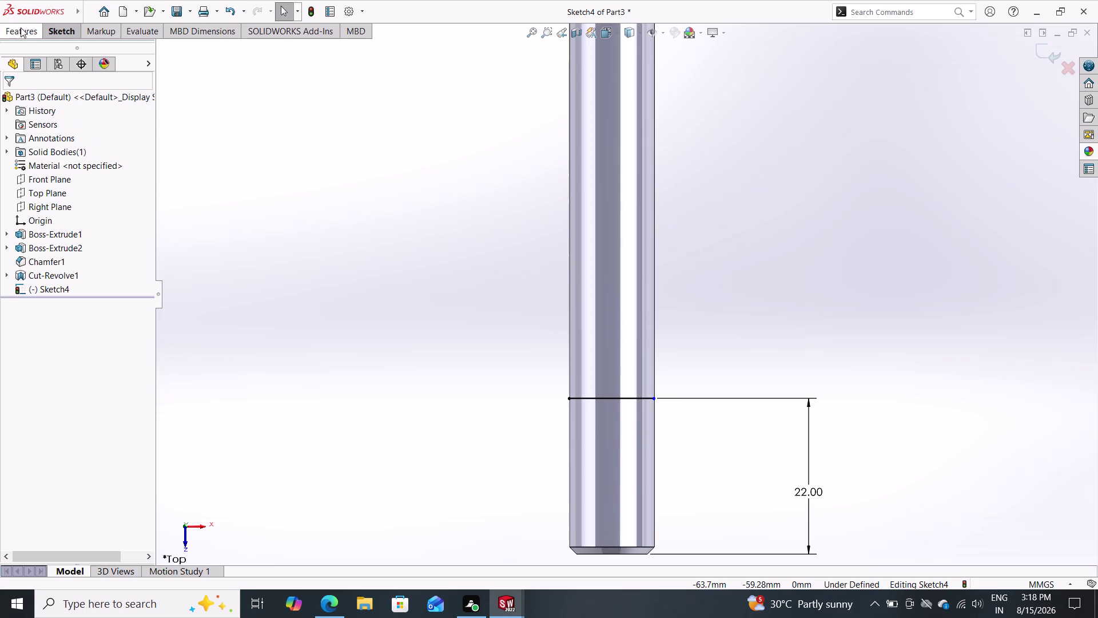
click(600, 81)
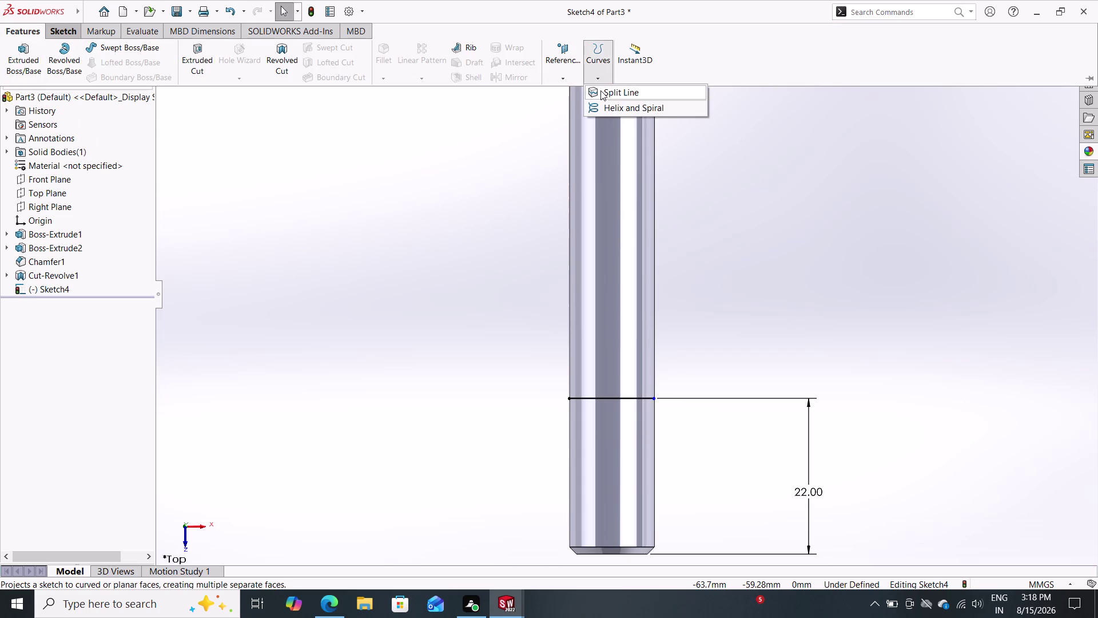
double_click(600, 90)
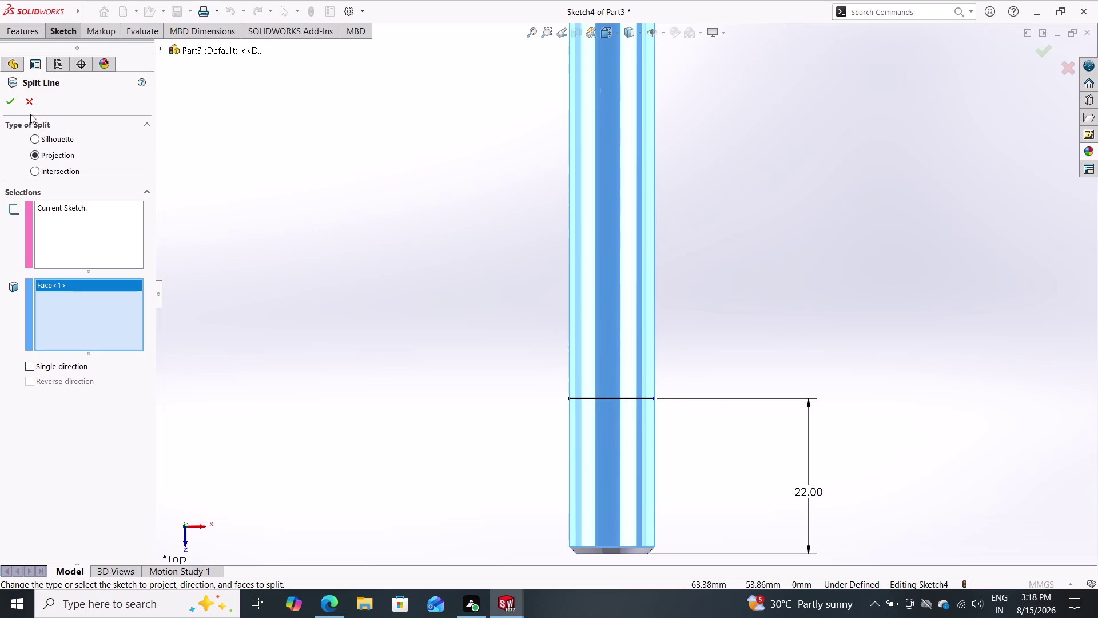
double_click(13, 99)
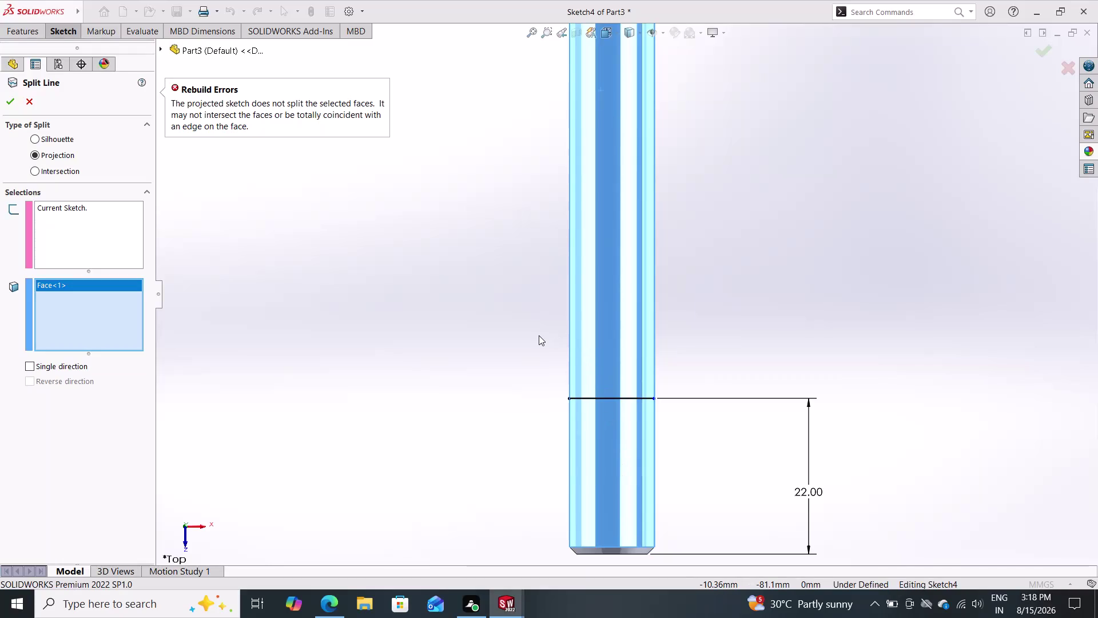
click(616, 464)
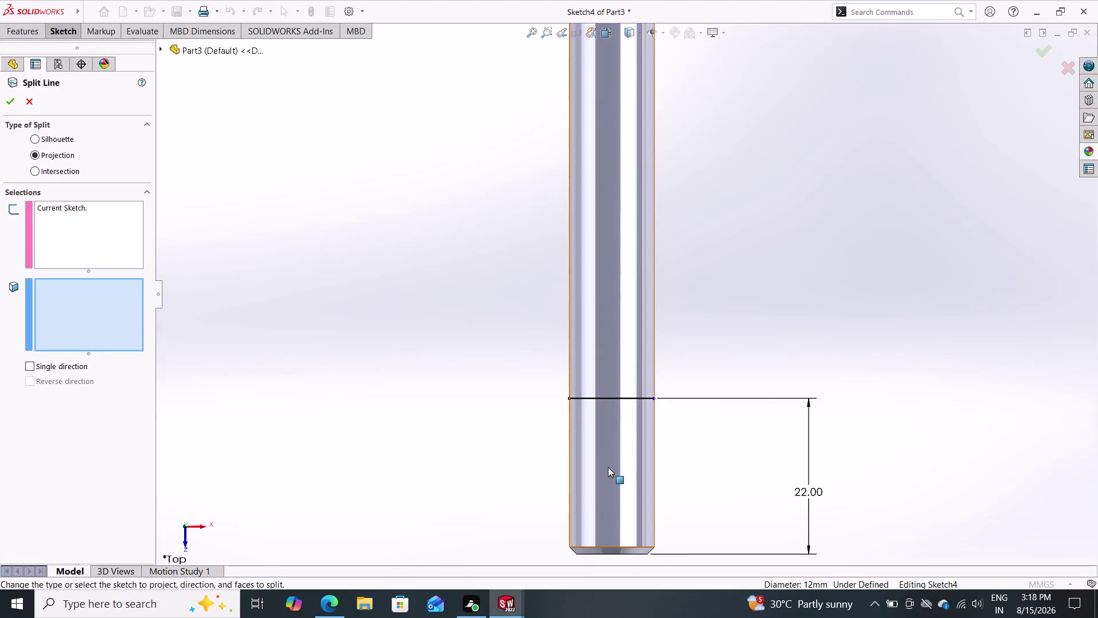
click(612, 328)
click(624, 485)
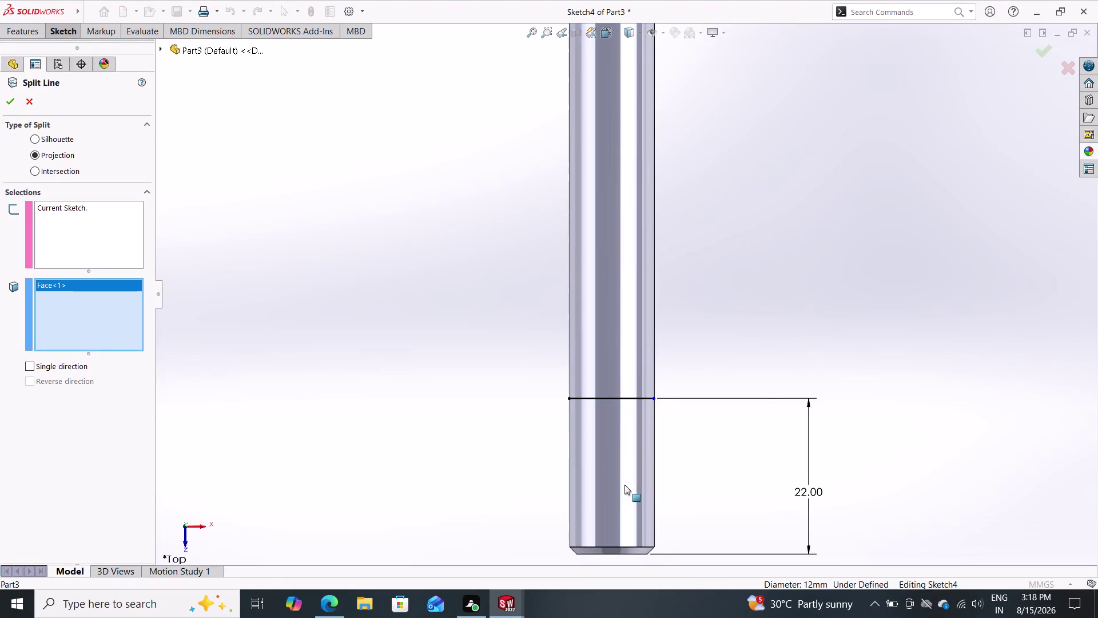
double_click(624, 485)
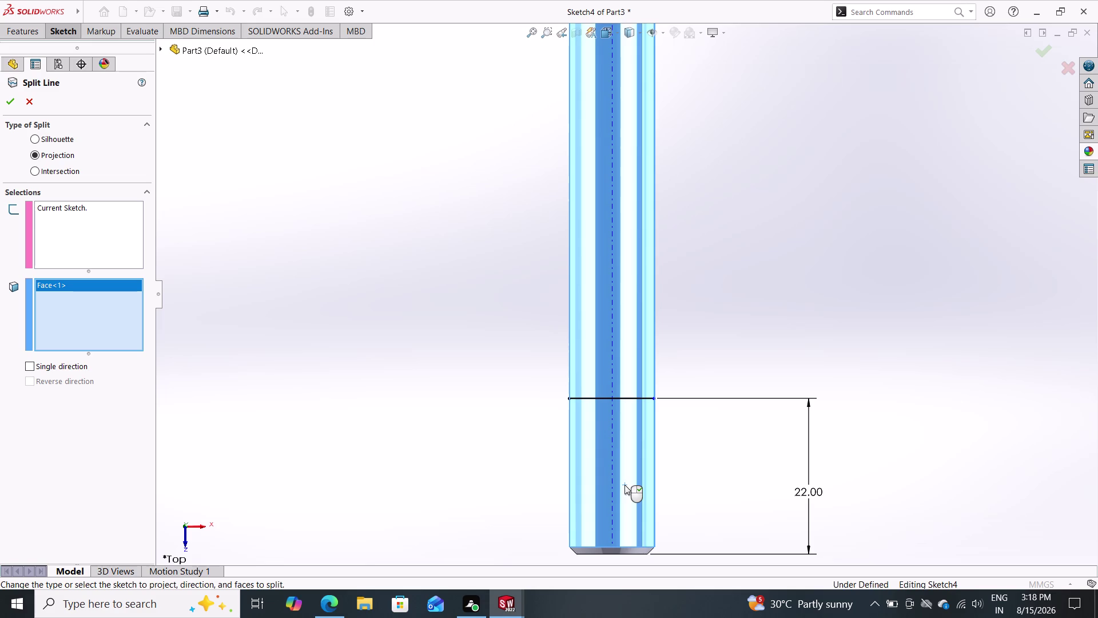
triple_click(7, 101)
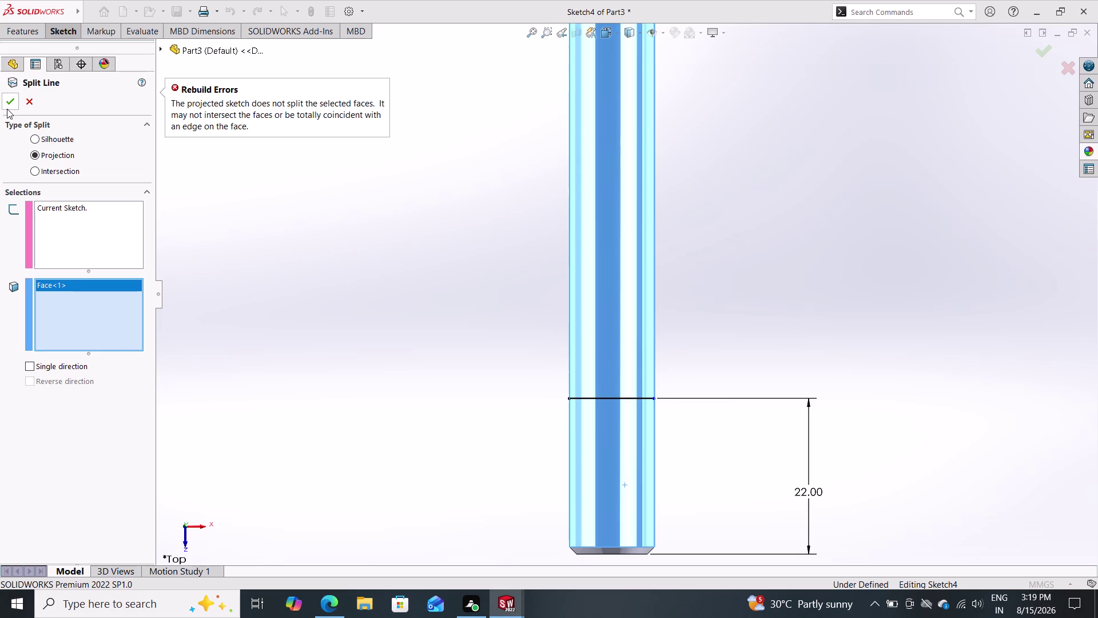
key(Escape)
key(Escape)
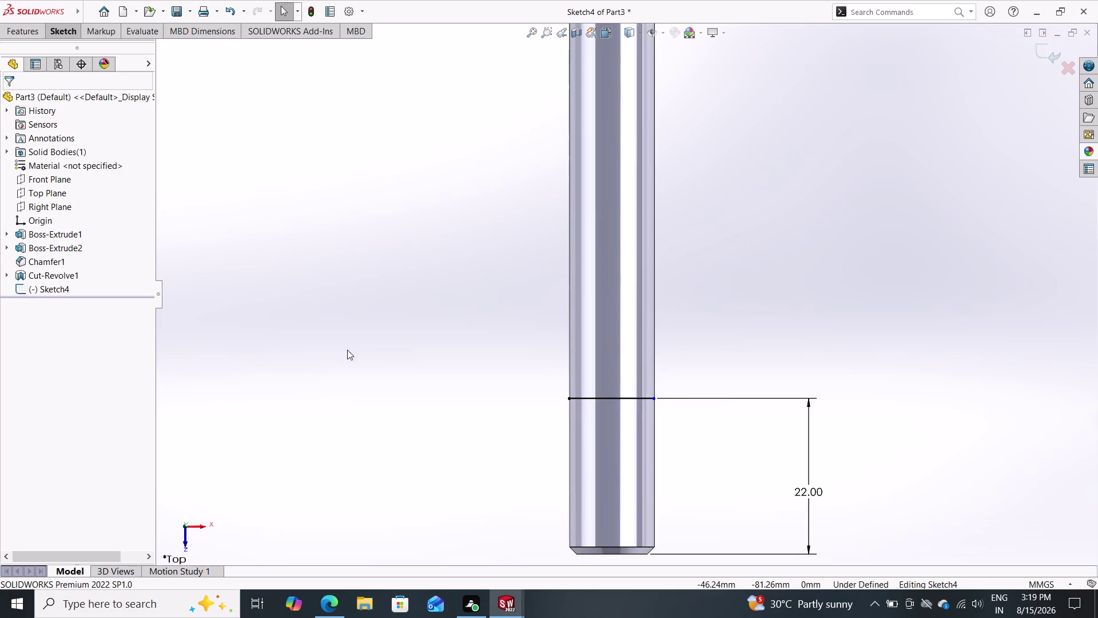
Delete the old cross line and its dimension, then draw a new line across the hole.
click(602, 397)
key(Delete)
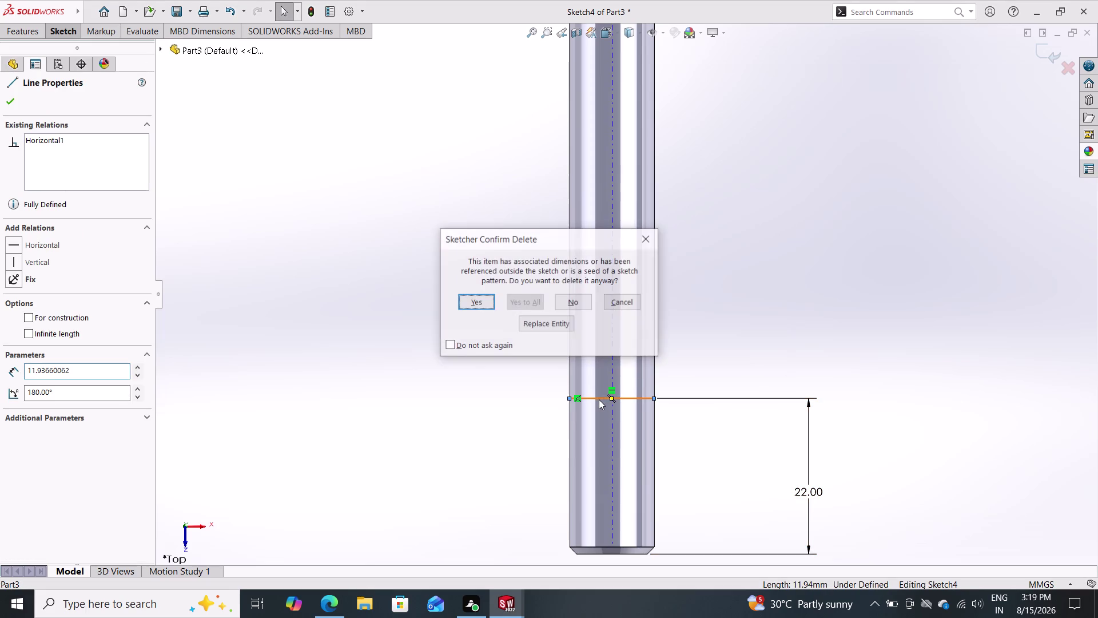
click(480, 301)
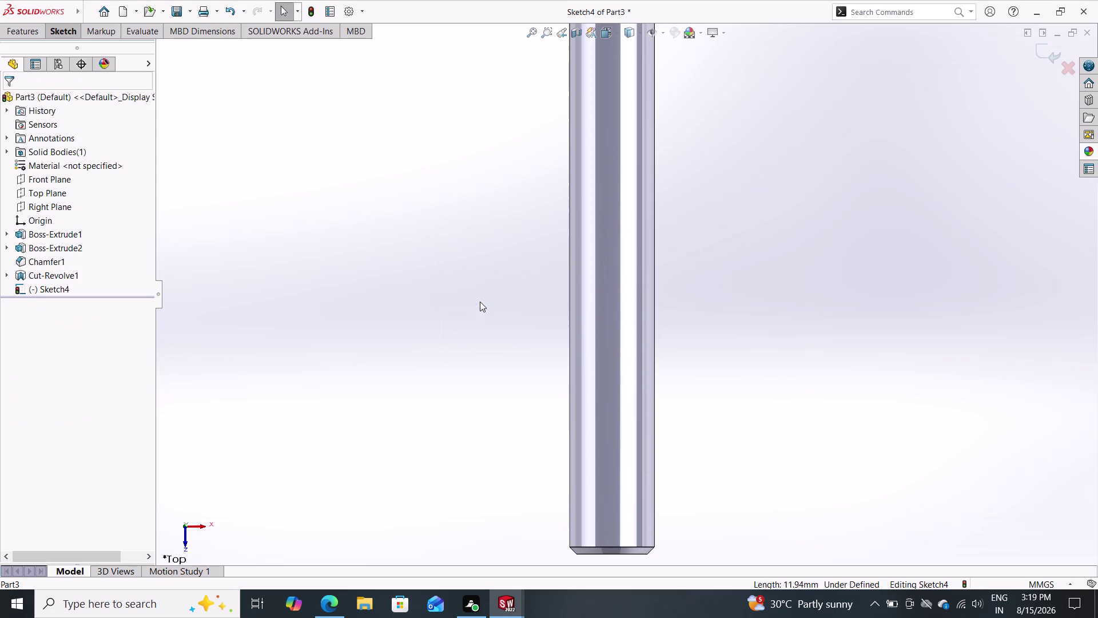
click(70, 26)
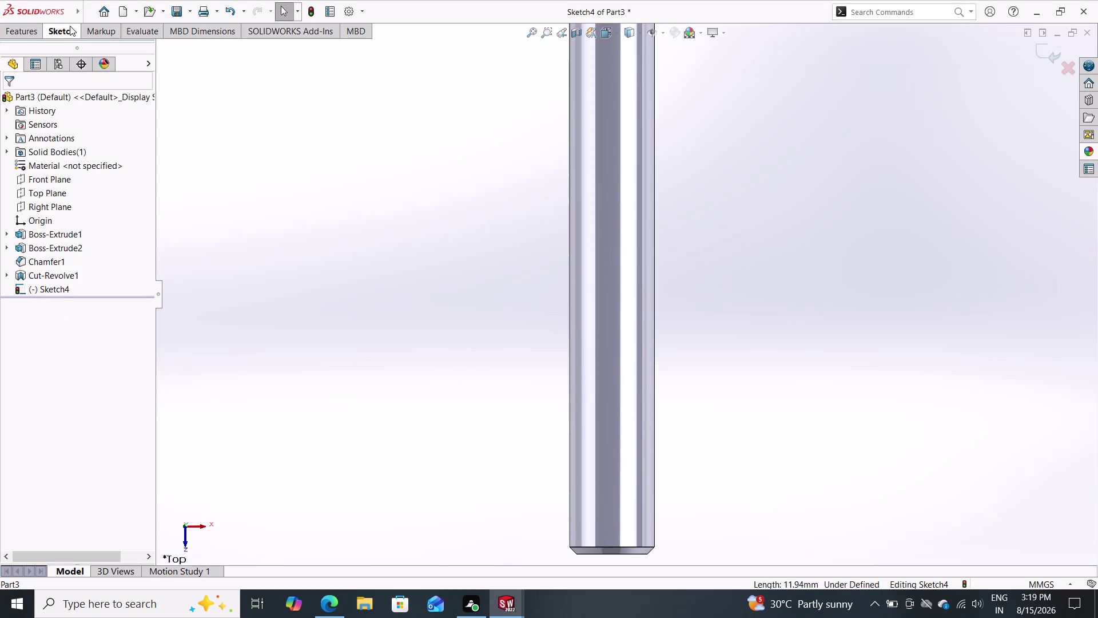
click(105, 47)
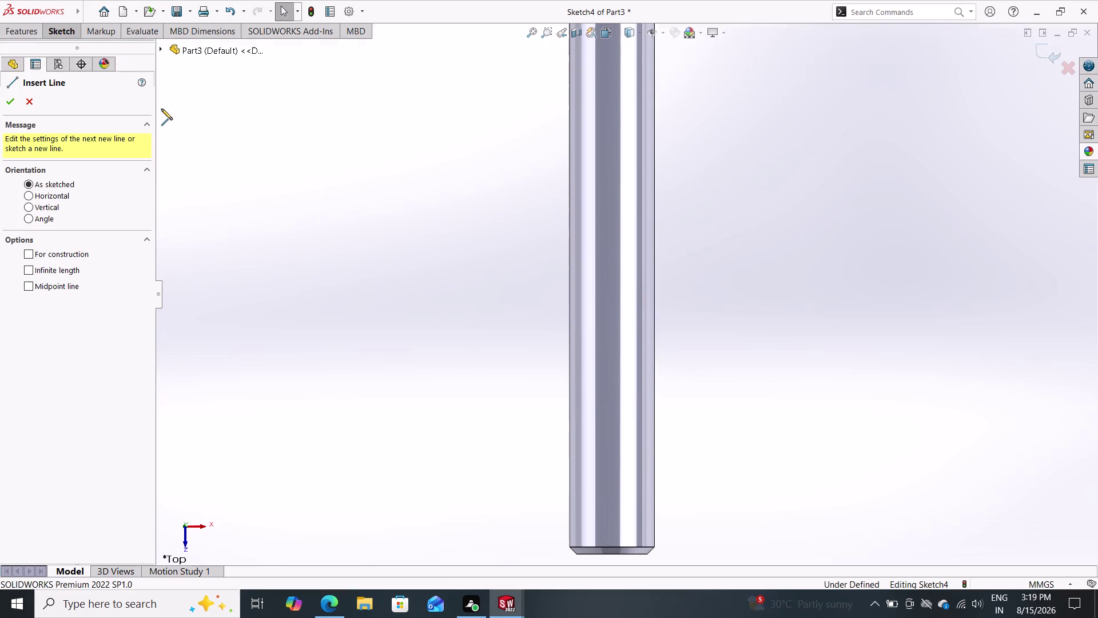
click(568, 418)
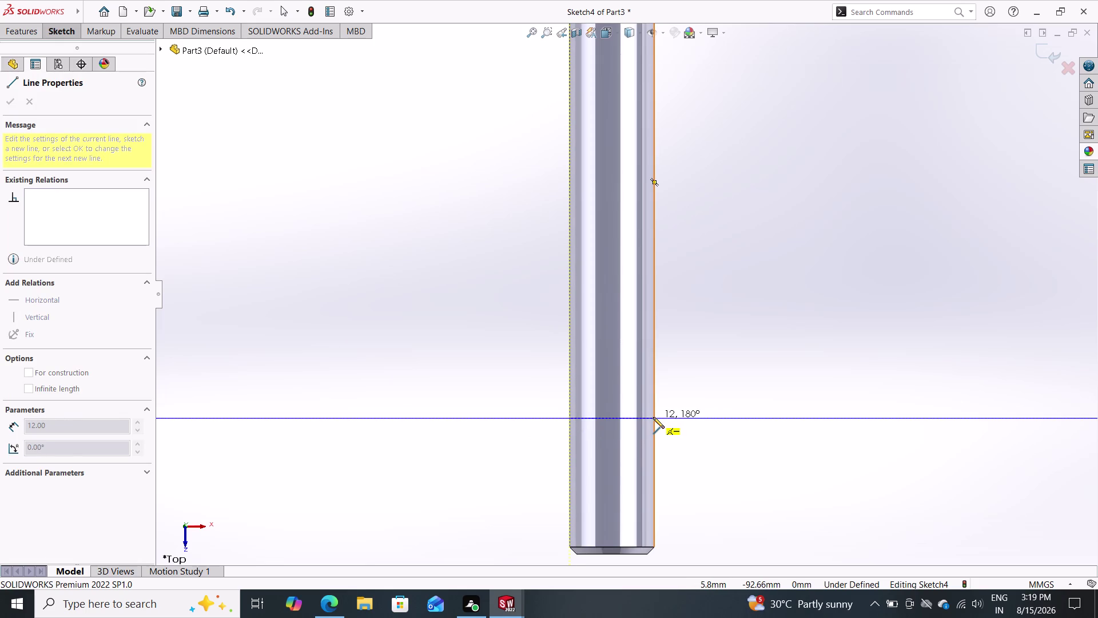
click(653, 417)
key(Escape)
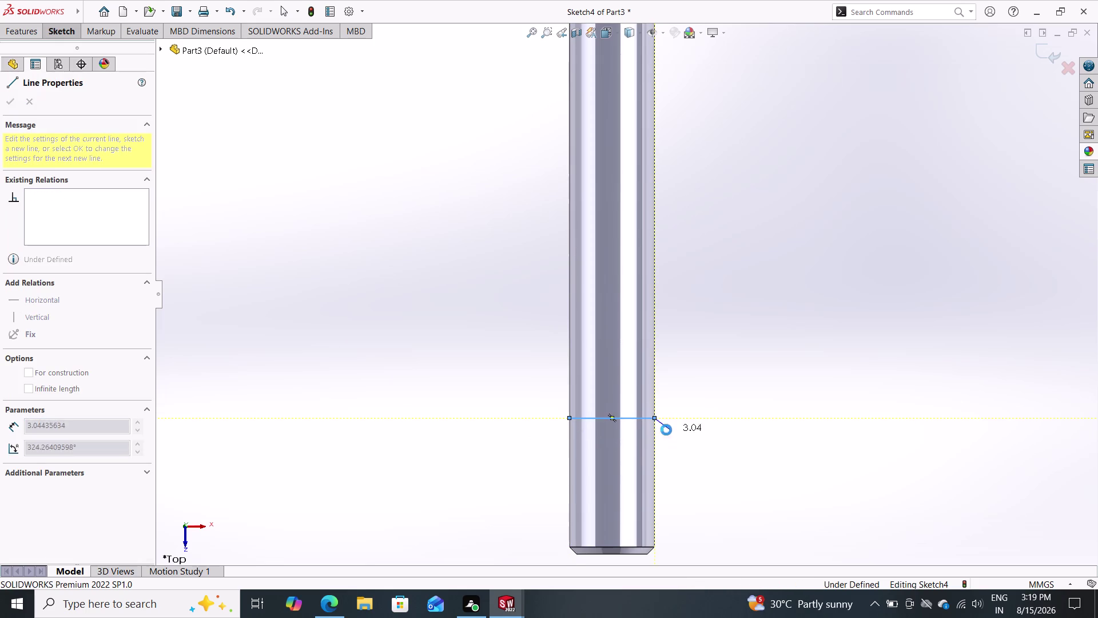
Dimension the new line 22 mm above the shank's bottom edge, fully defining Sketch4.
click(67, 31)
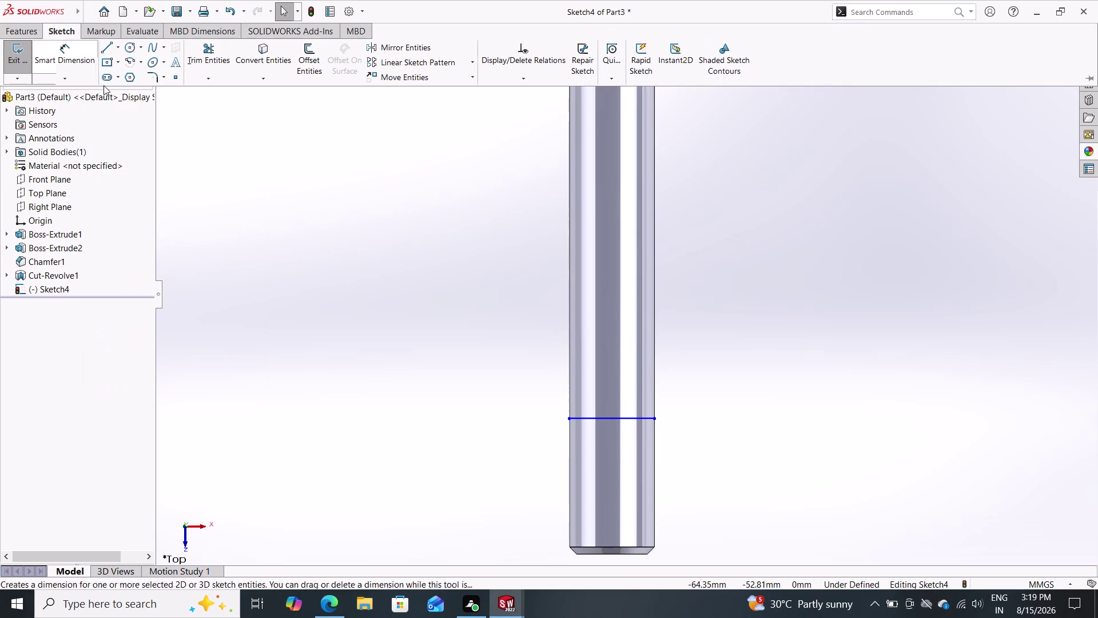
click(72, 47)
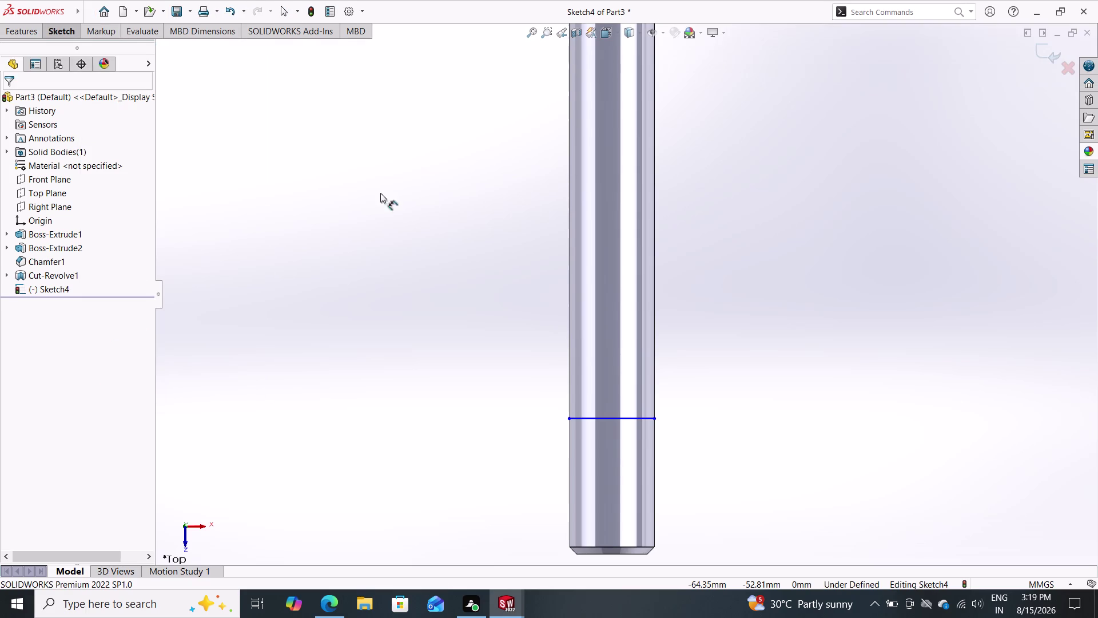
click(656, 417)
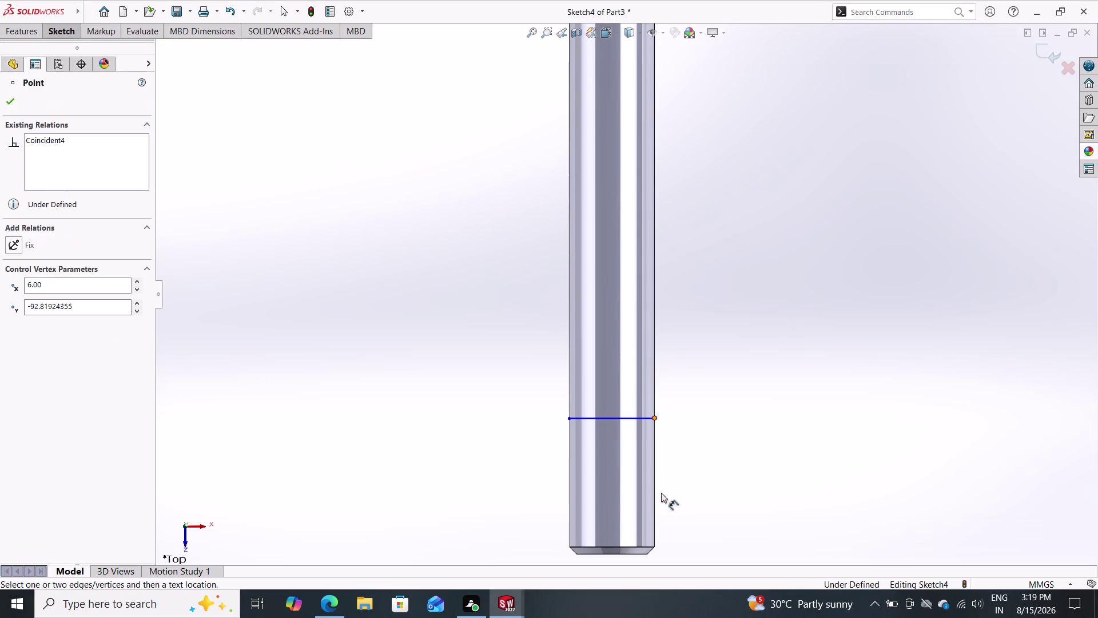
click(646, 554)
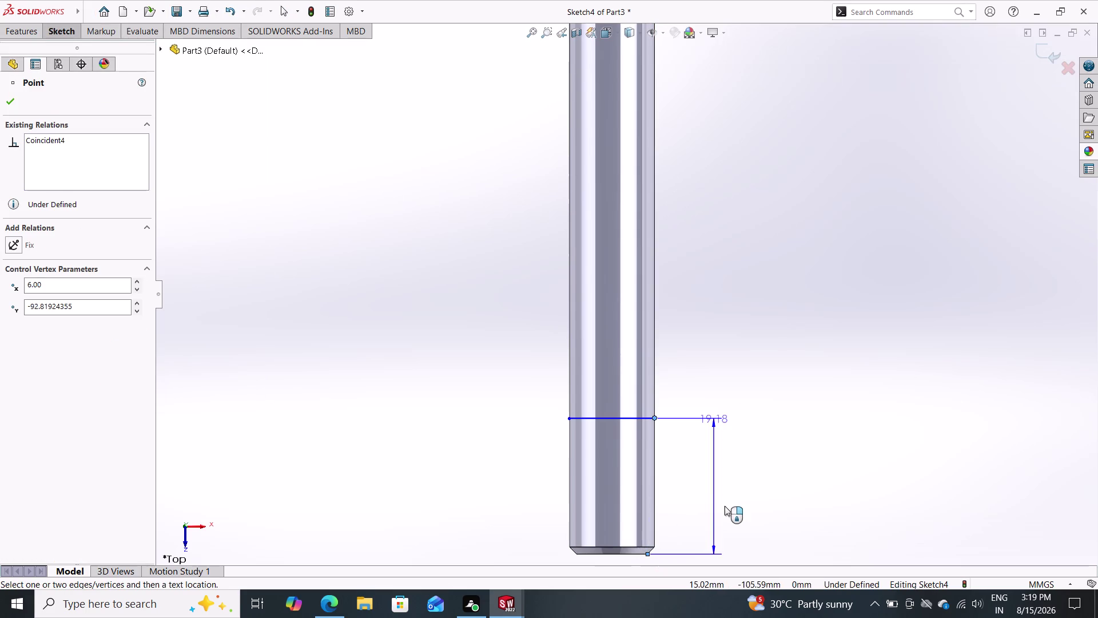
triple_click(733, 503)
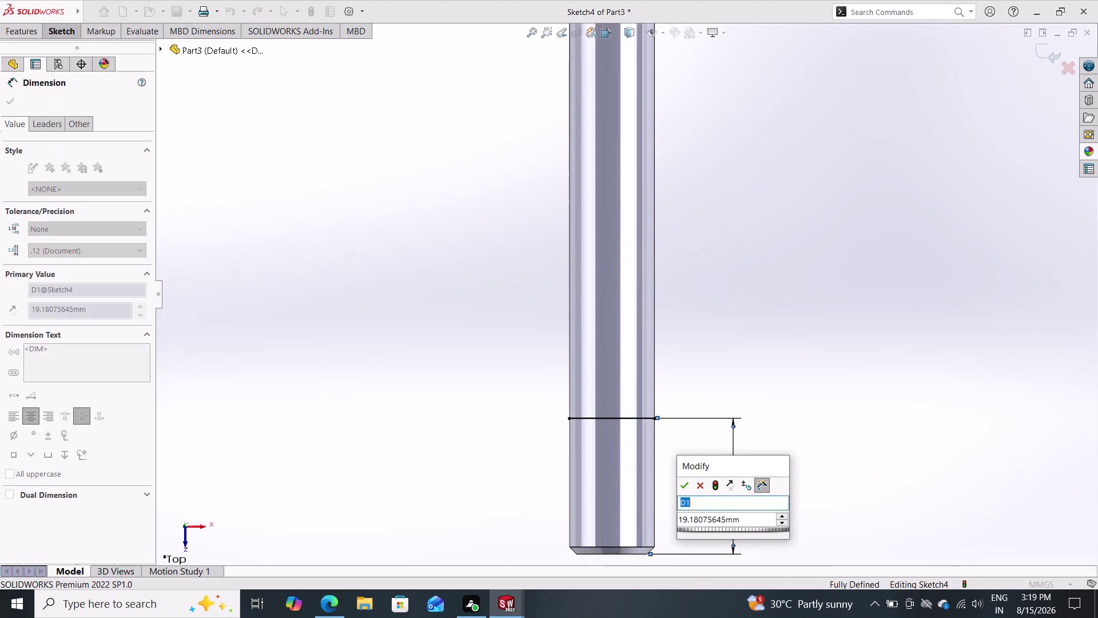
click(747, 520)
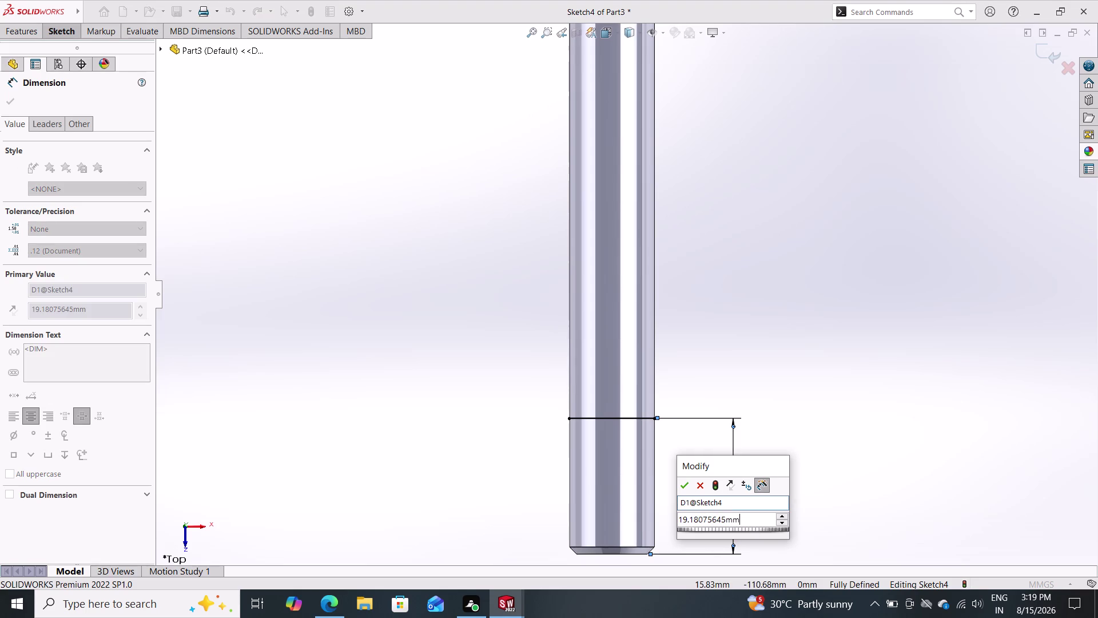
drag(746, 519, 671, 515)
double_click(658, 517)
drag(661, 519, 672, 520)
click(738, 519)
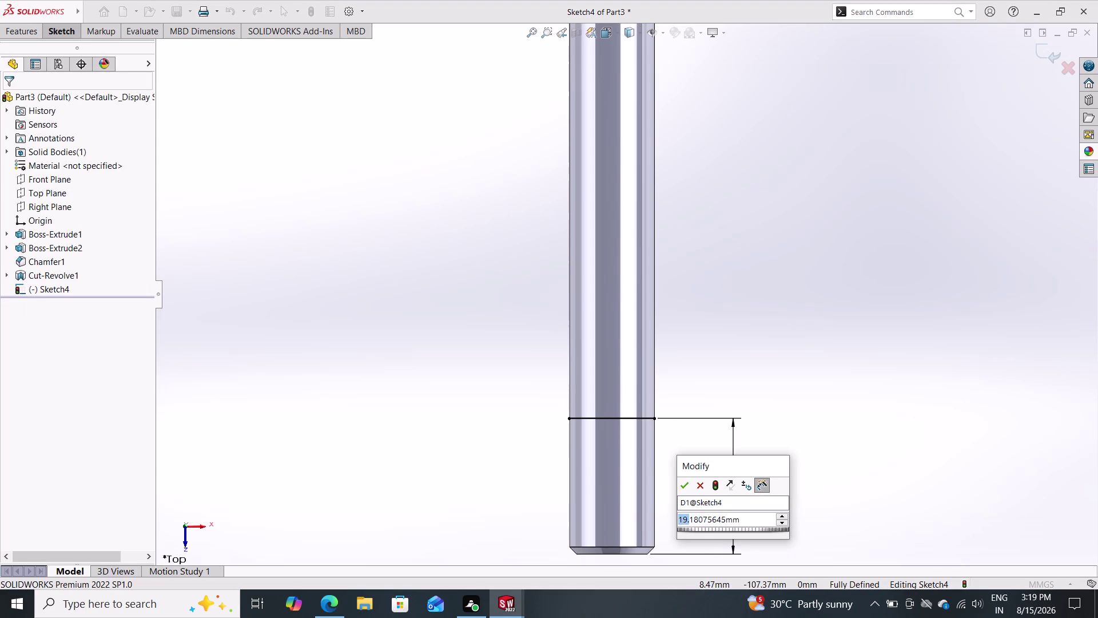
double_click(741, 522)
click(742, 521)
click(741, 522)
drag(742, 521, 703, 508)
double_click(695, 509)
text(22)
key(Return)
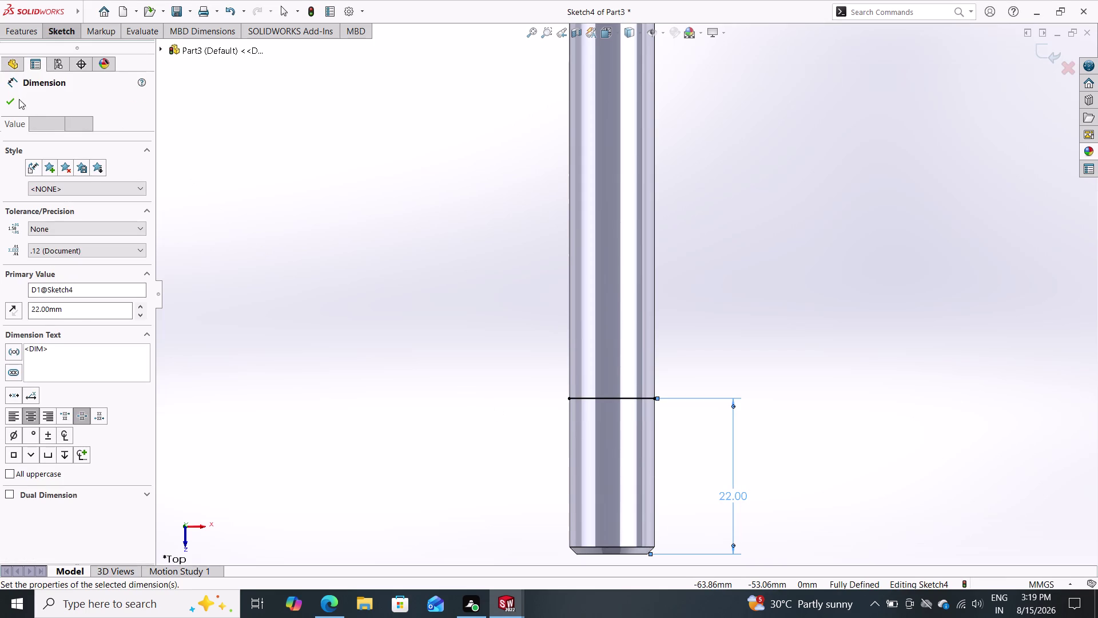
double_click(14, 94)
click(30, 30)
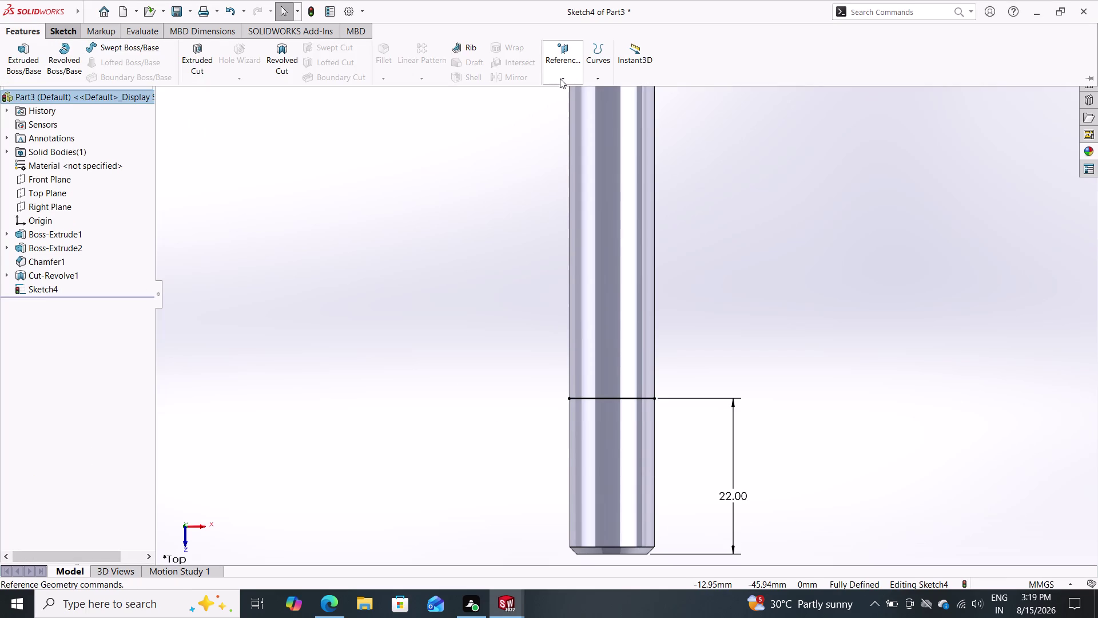
Create a projected Split Line on the hole's inner face using the 22 mm sketched line.
click(598, 80)
click(607, 90)
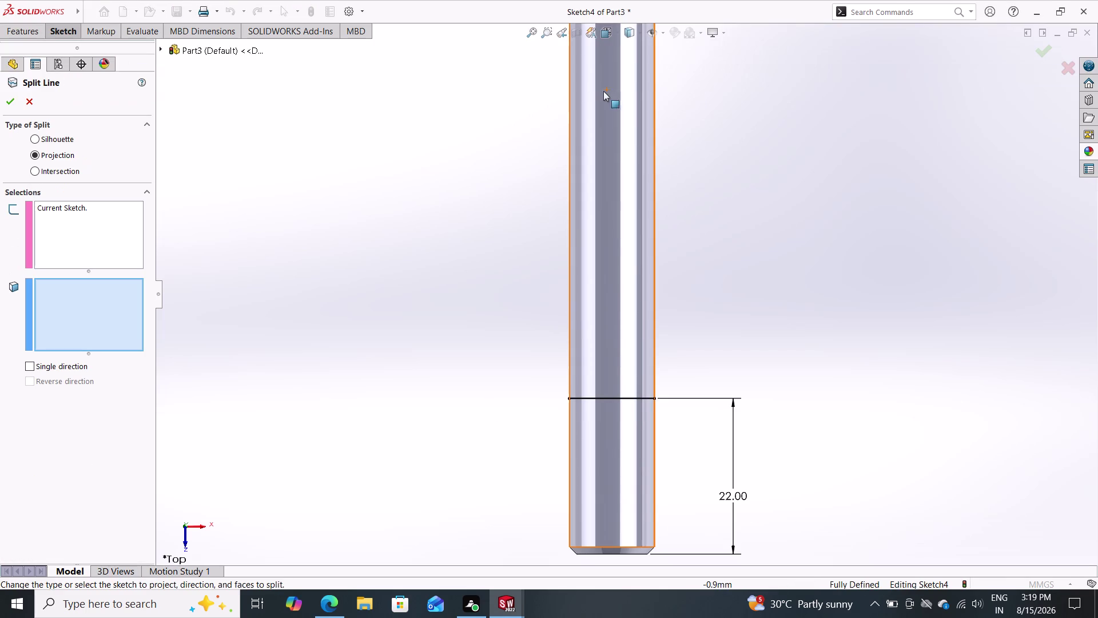
click(608, 439)
double_click(7, 96)
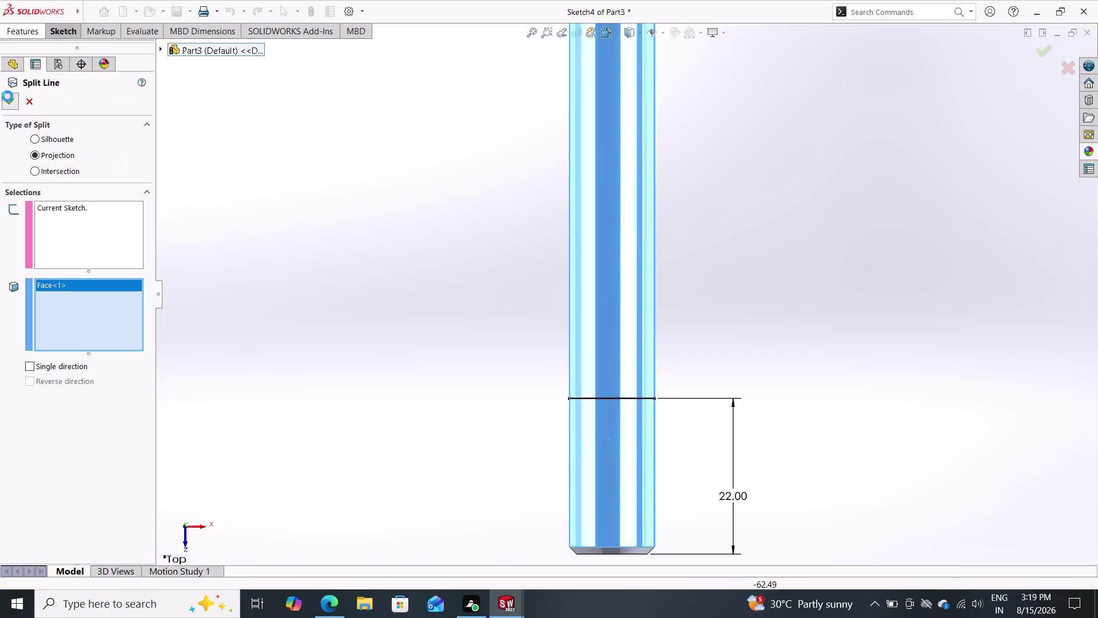
click(612, 462)
key(Escape)
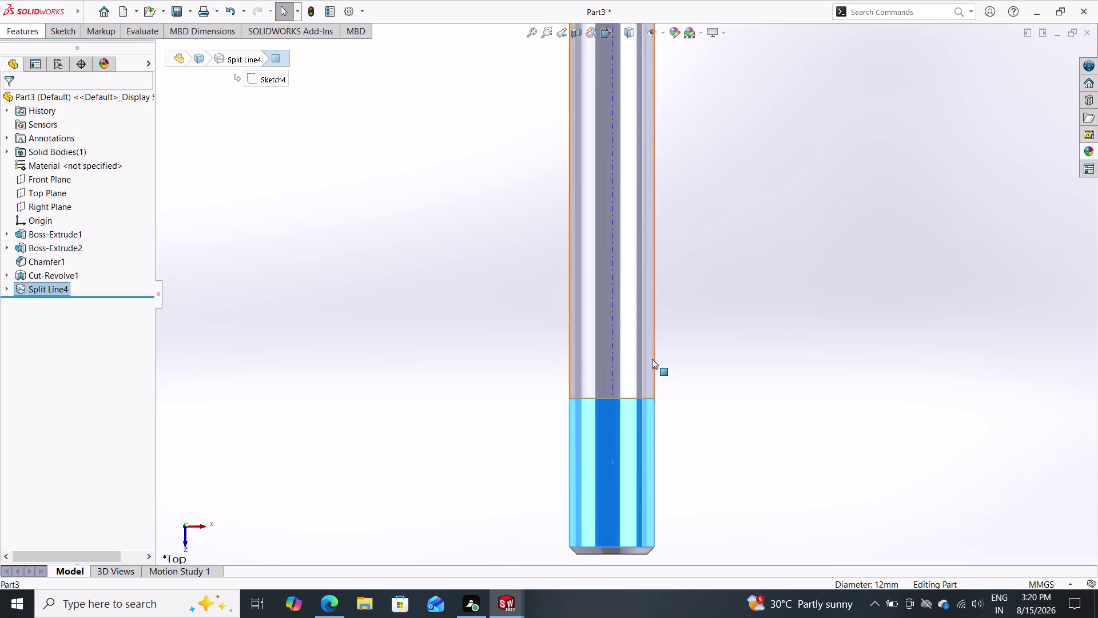
Check the lower and upper faces produced by the split.
double_click(646, 343)
key(Escape)
triple_click(620, 324)
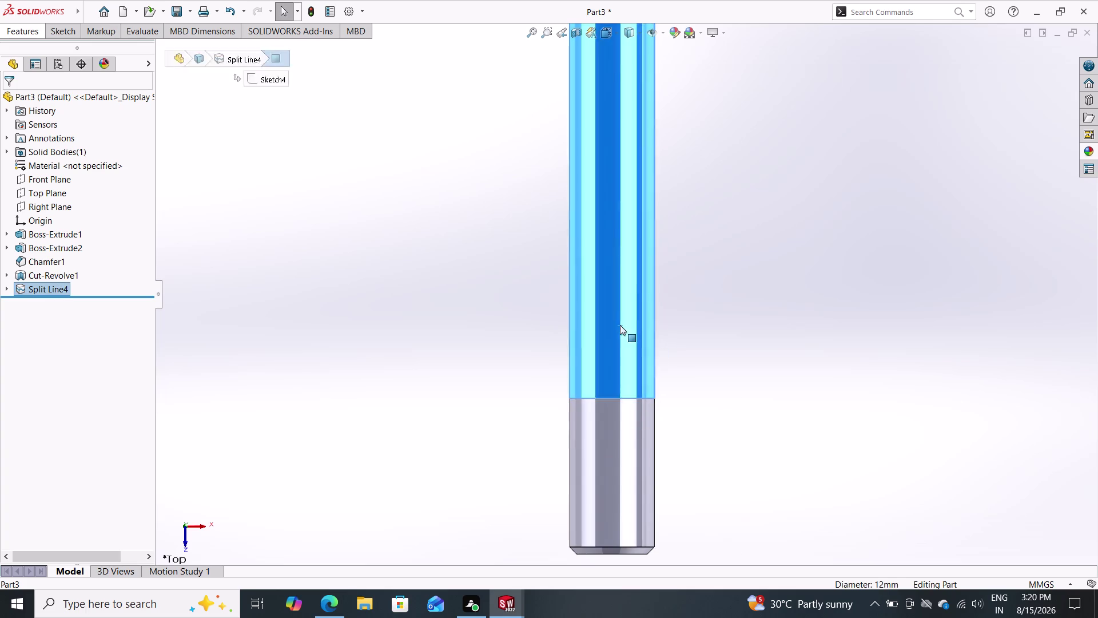
click(617, 483)
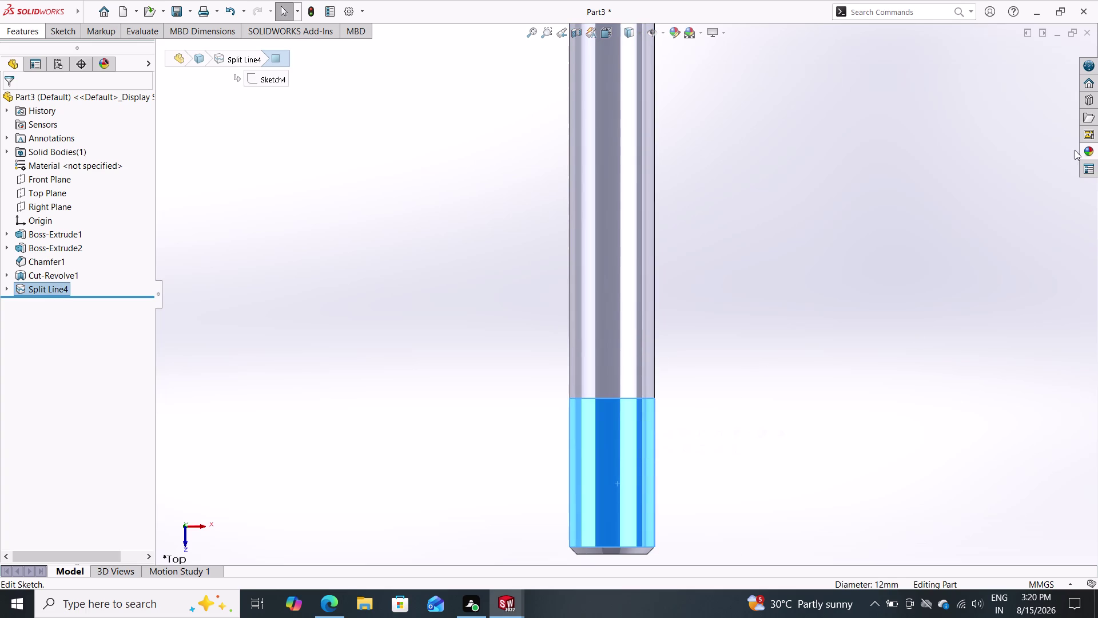
double_click(1088, 149)
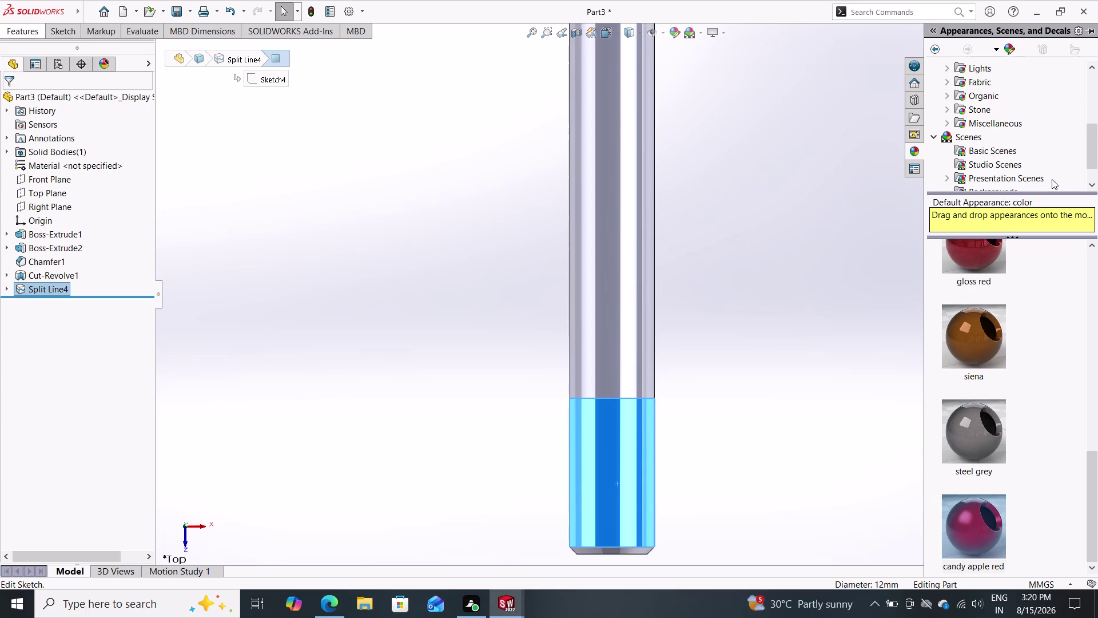
Try the Miscellaneous > Pattern screw thread texture on the rod, undoing it when it covers everything.
drag(1092, 146, 1096, 208)
click(1096, 208)
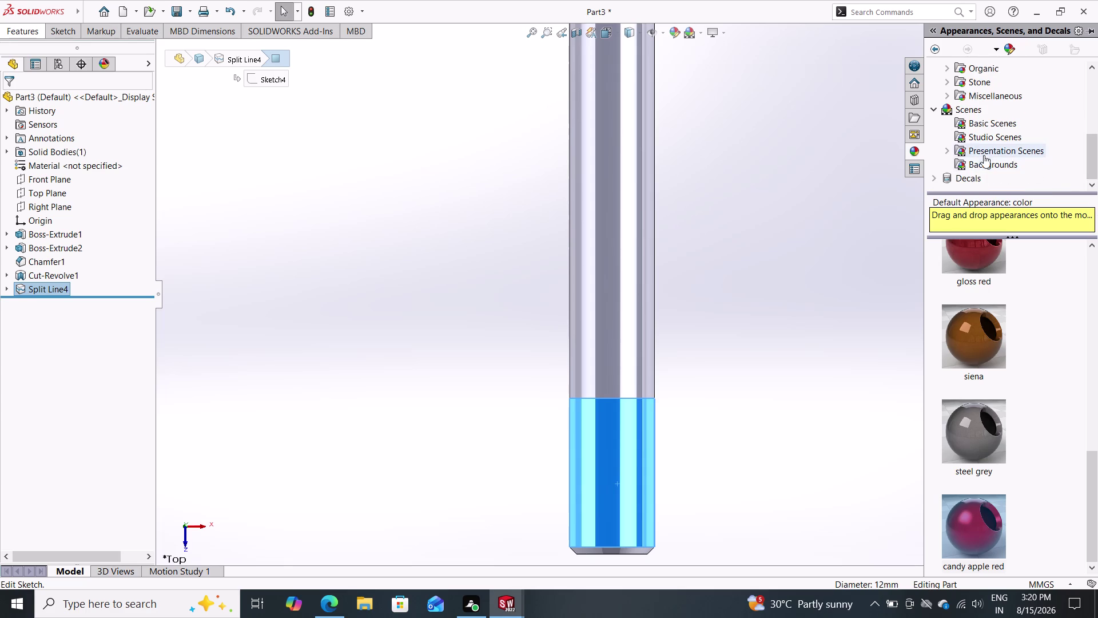
click(948, 97)
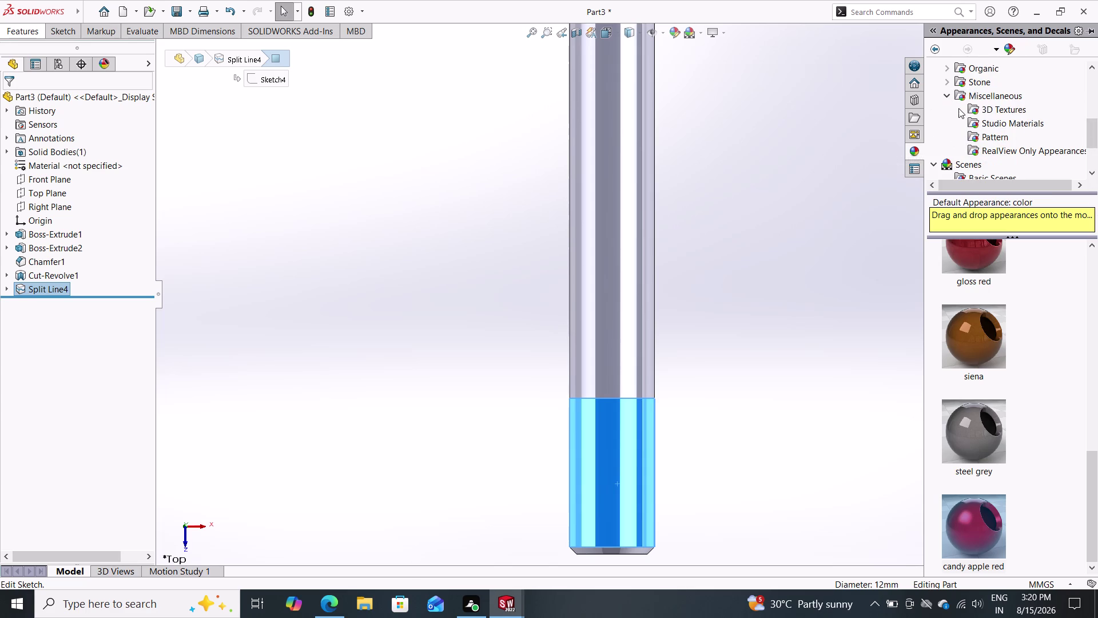
click(996, 133)
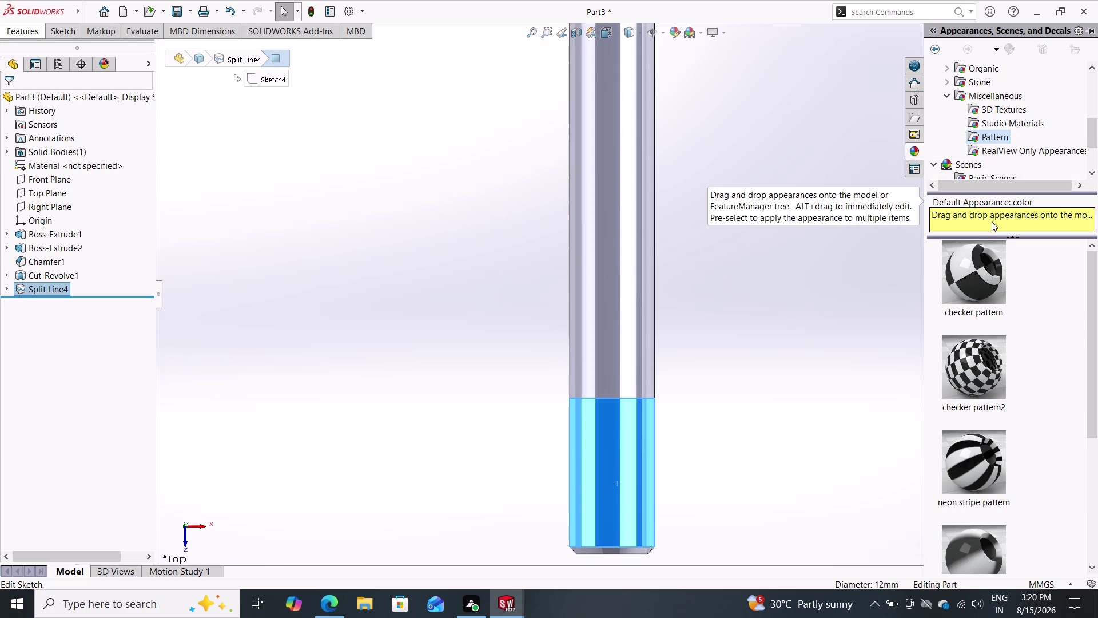
scroll(down, 3)
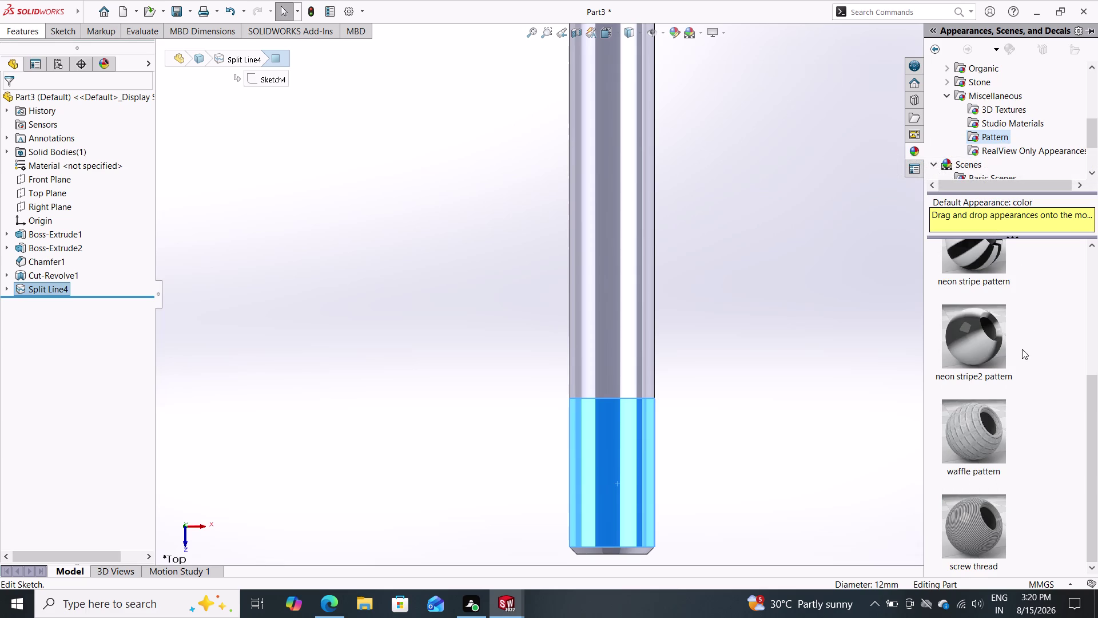
drag(980, 527, 622, 459)
click(622, 458)
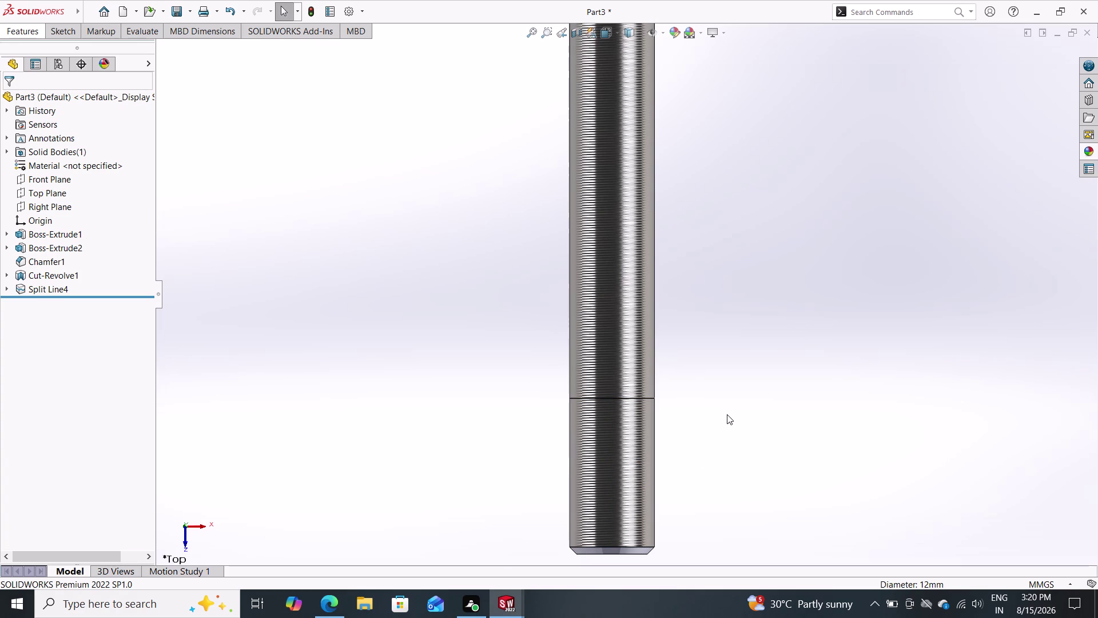
key(ctrl+z)
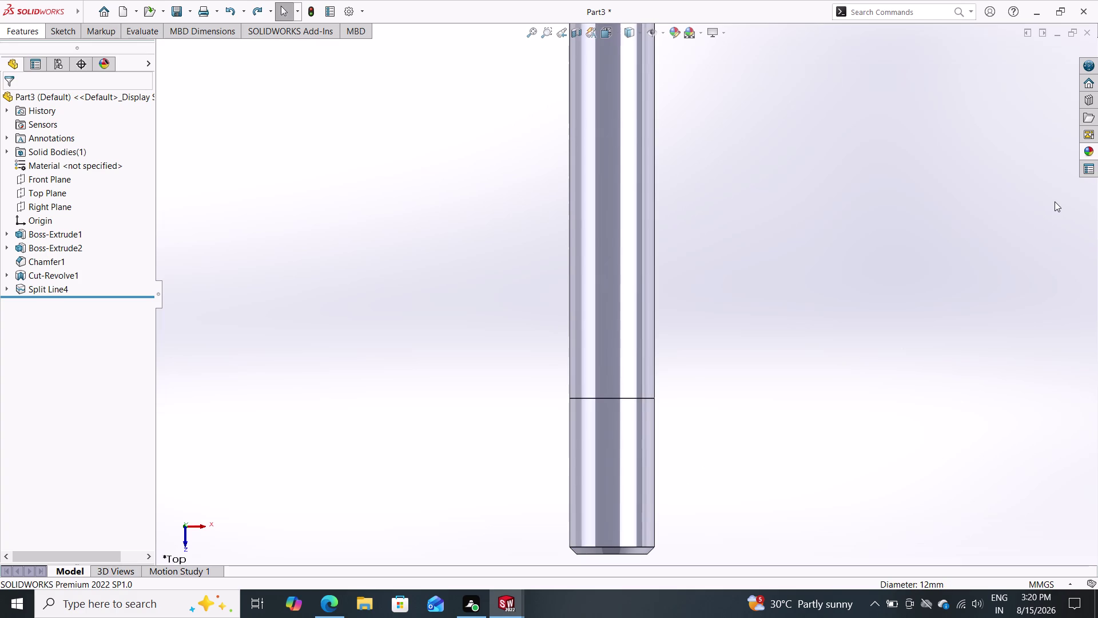
Drop screw thread on the lower section again, undoing it when it still covers the whole rod.
click(1086, 151)
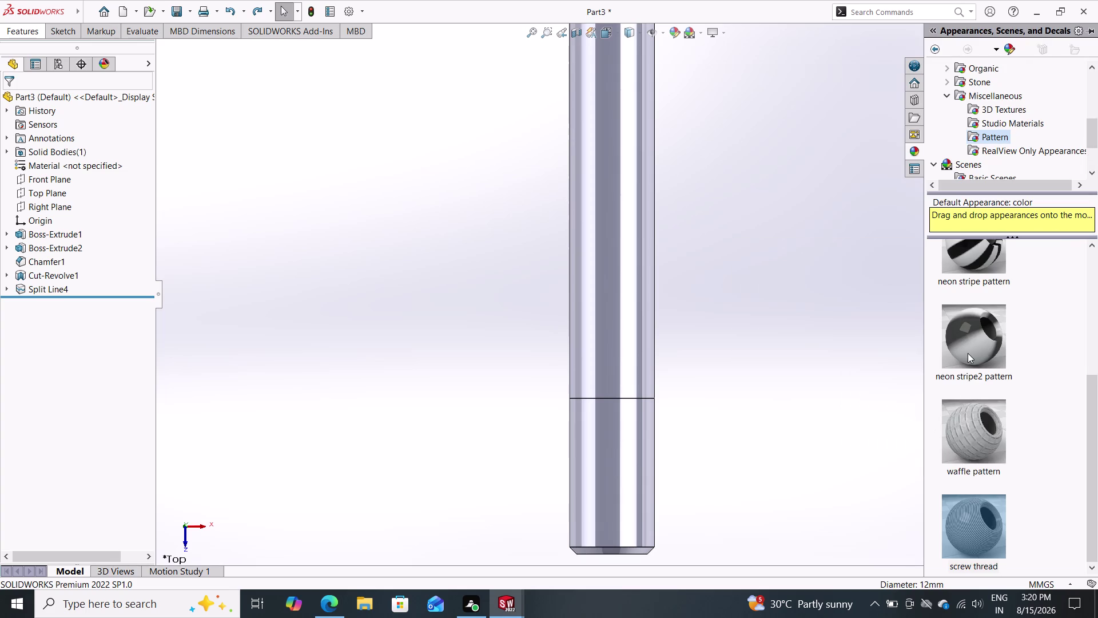
drag(978, 510, 648, 453)
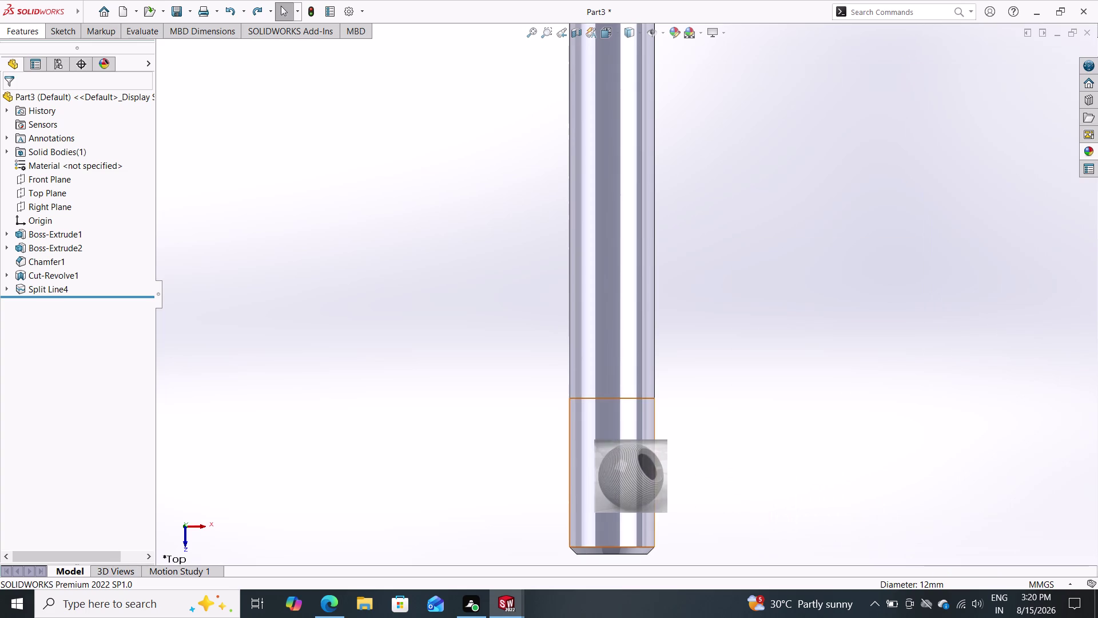
drag(648, 453, 644, 453)
click(644, 453)
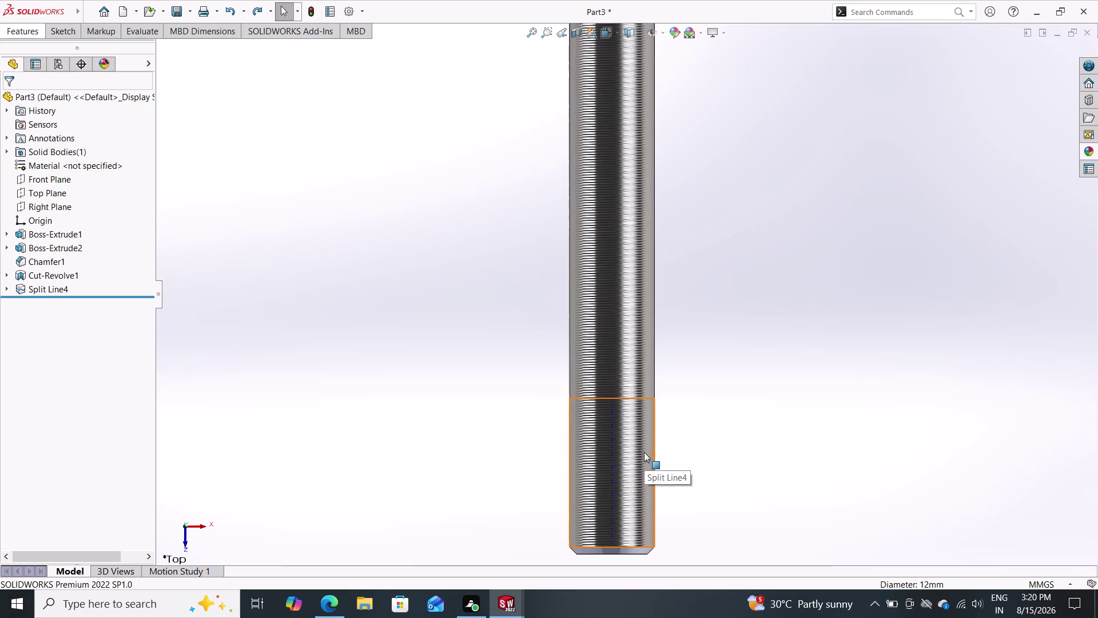
key(ctrl+z)
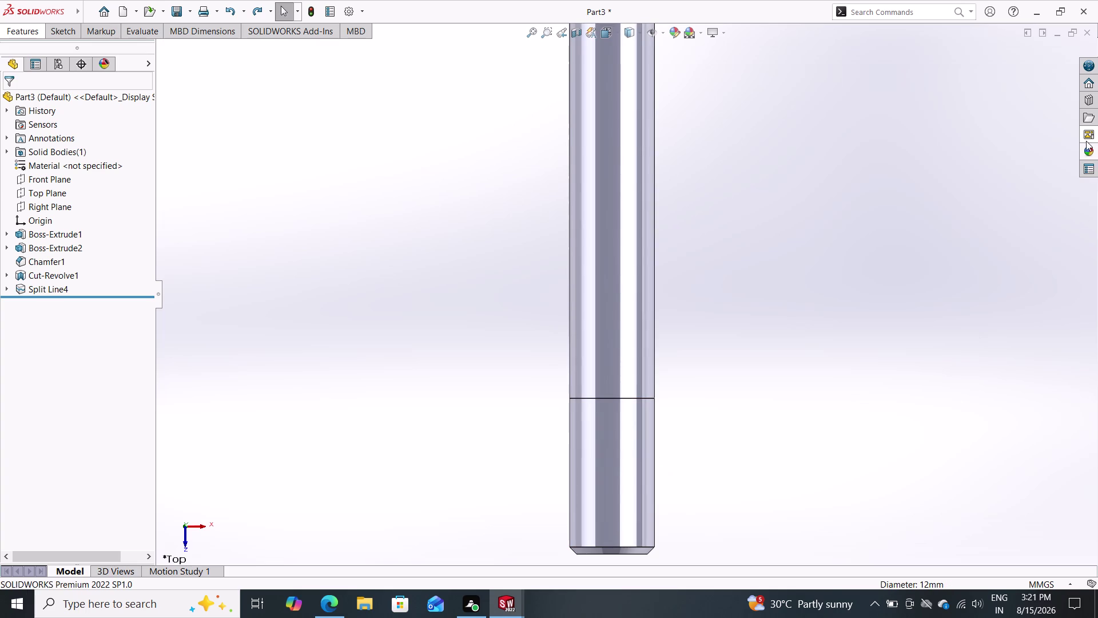
Apply screw thread to the lower 22 mm face only and orbit to check the threaded end.
click(1087, 148)
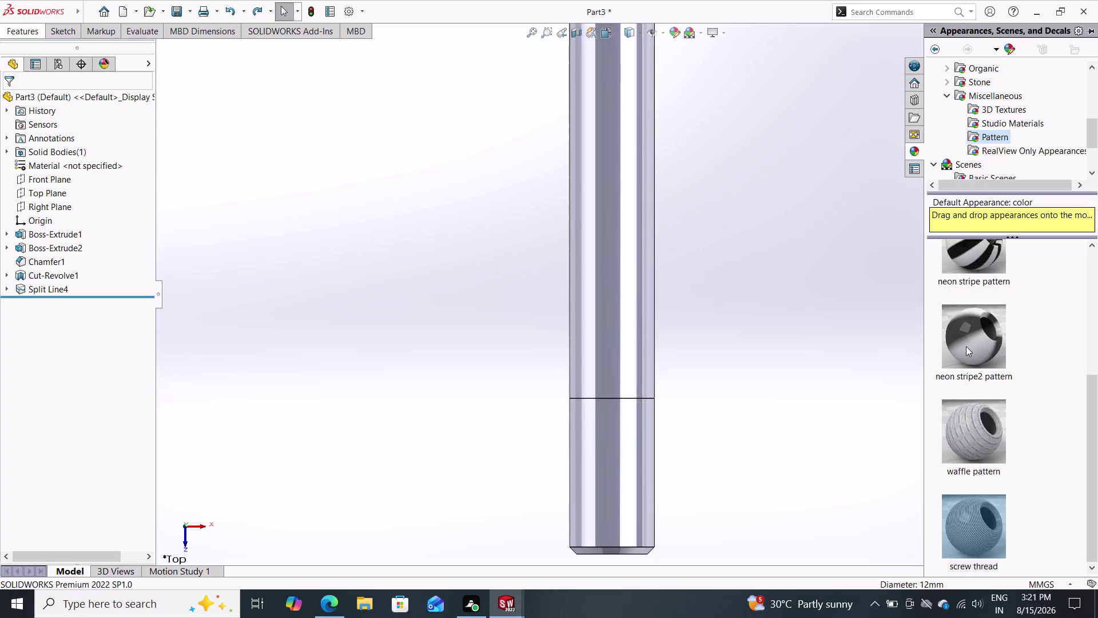
drag(979, 523, 641, 468)
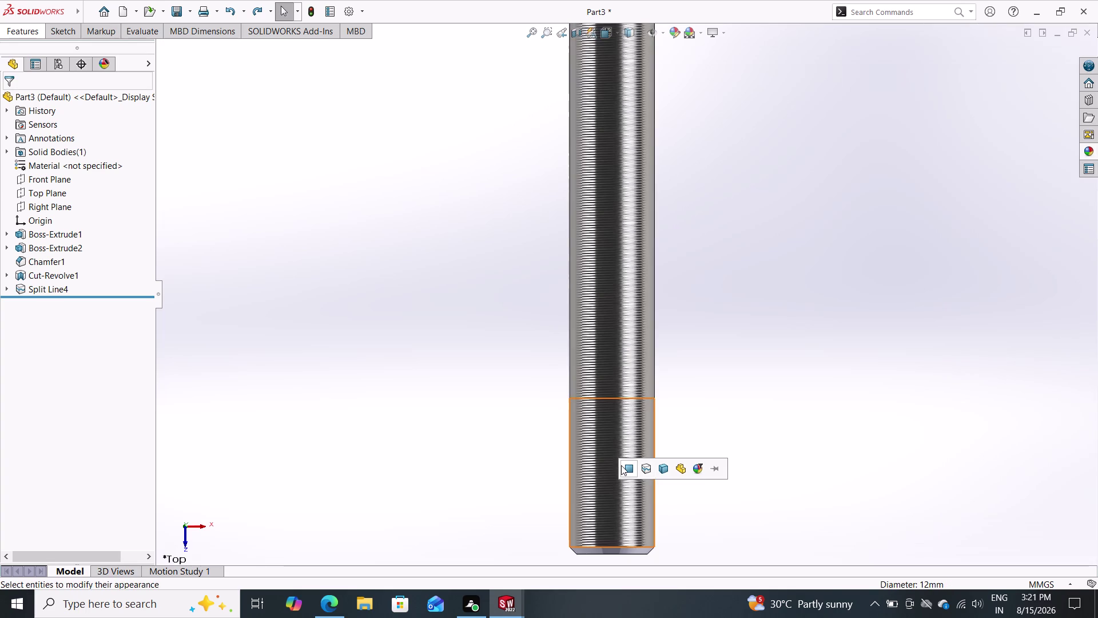
triple_click(625, 465)
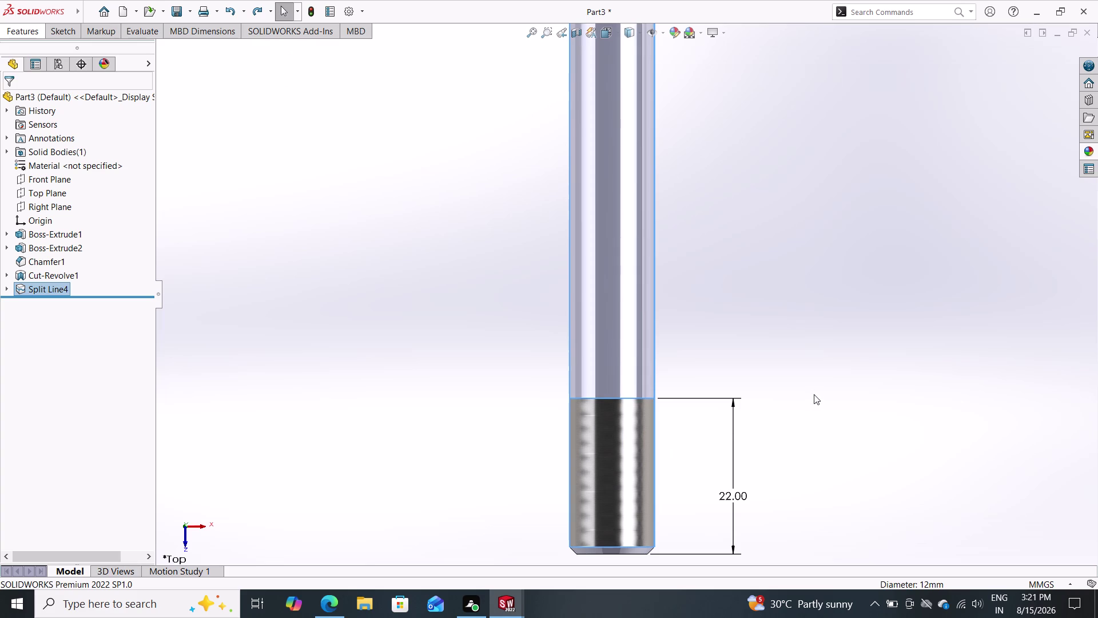
middle_drag(828, 407, 796, 277)
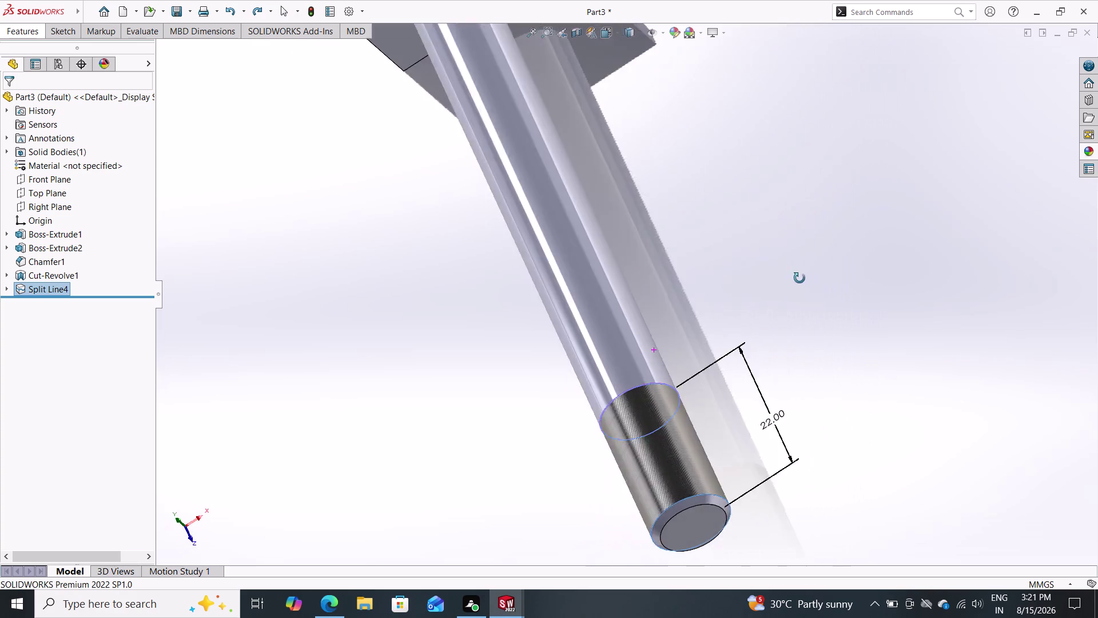
middle_drag(795, 277, 816, 311)
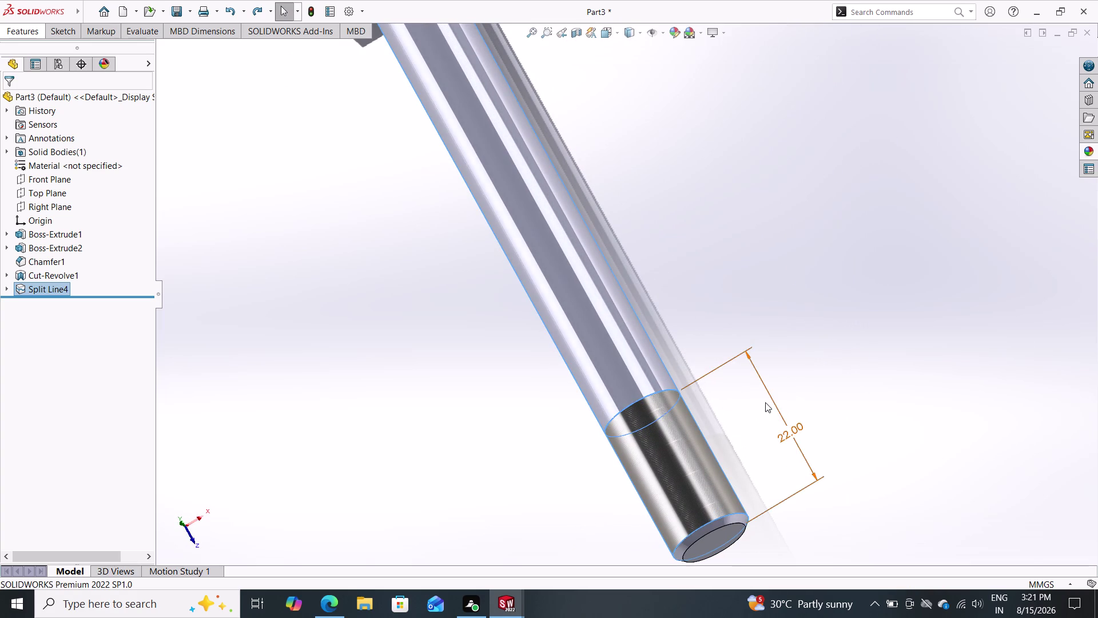
scroll(down, 3)
scroll(up, 3)
scroll(down, 3)
scroll(up, 3)
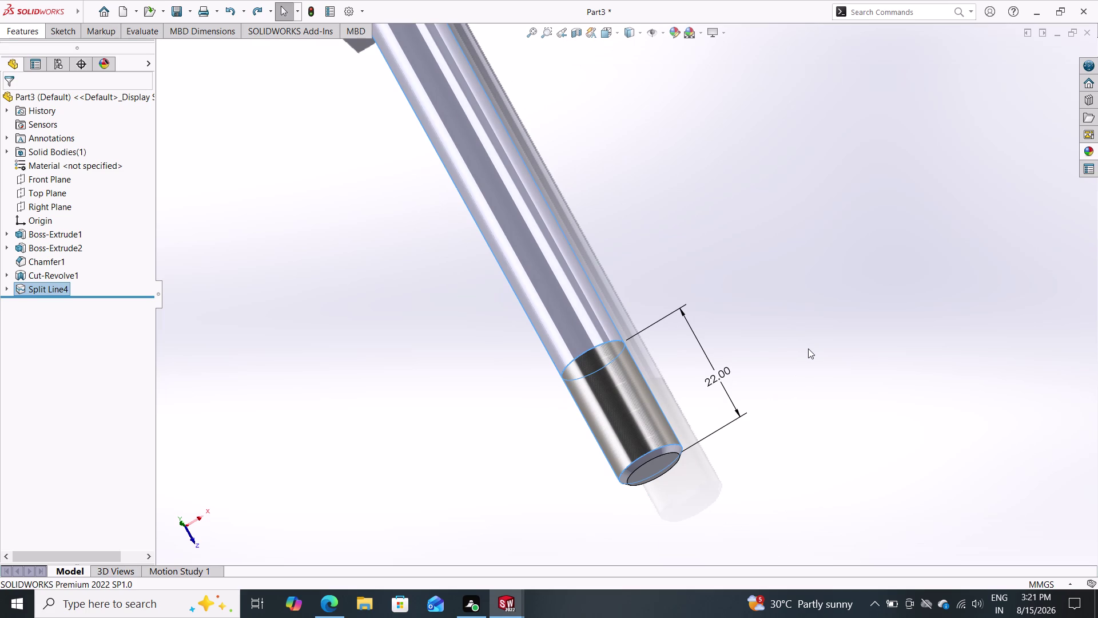
click(1085, 151)
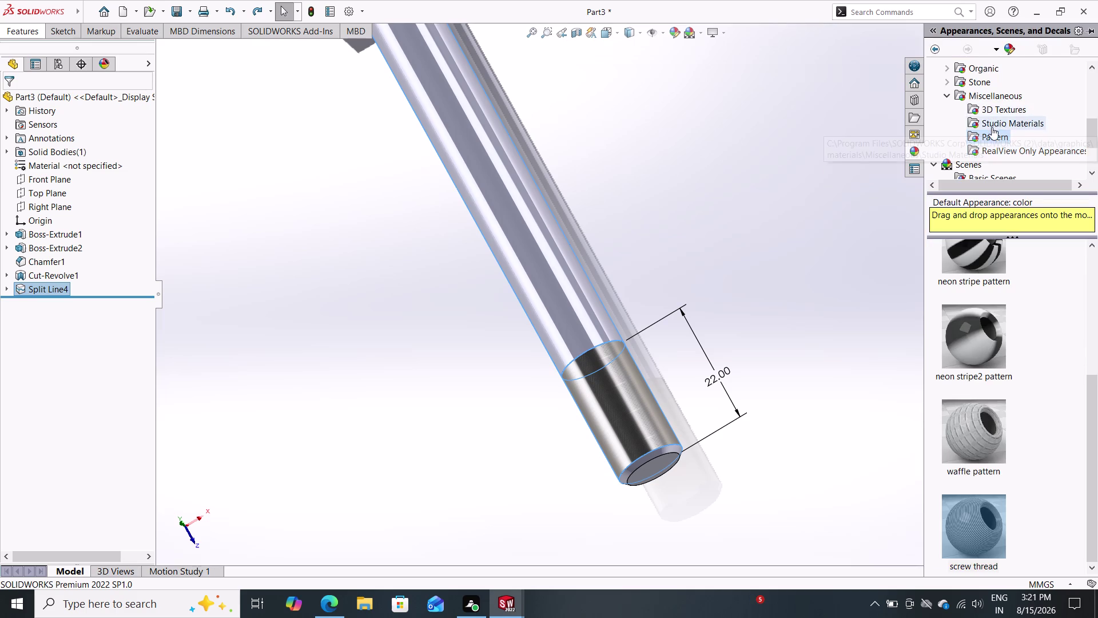
Browse to Metal > Steel and apply polished steel to the whole rod.
scroll(down, 3)
scroll(up, 3)
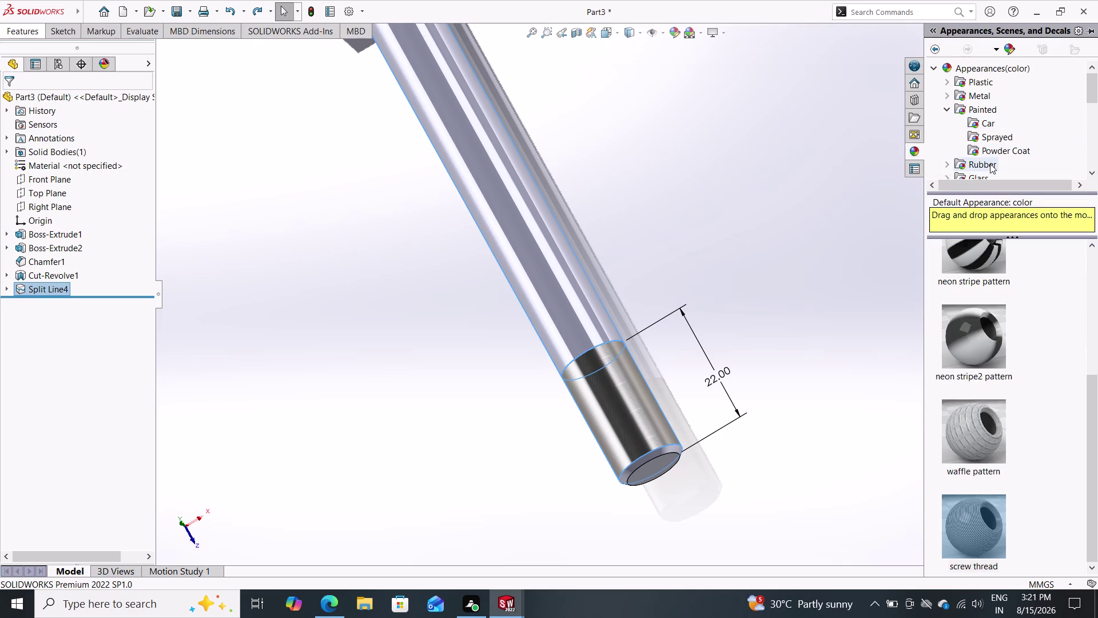
double_click(990, 163)
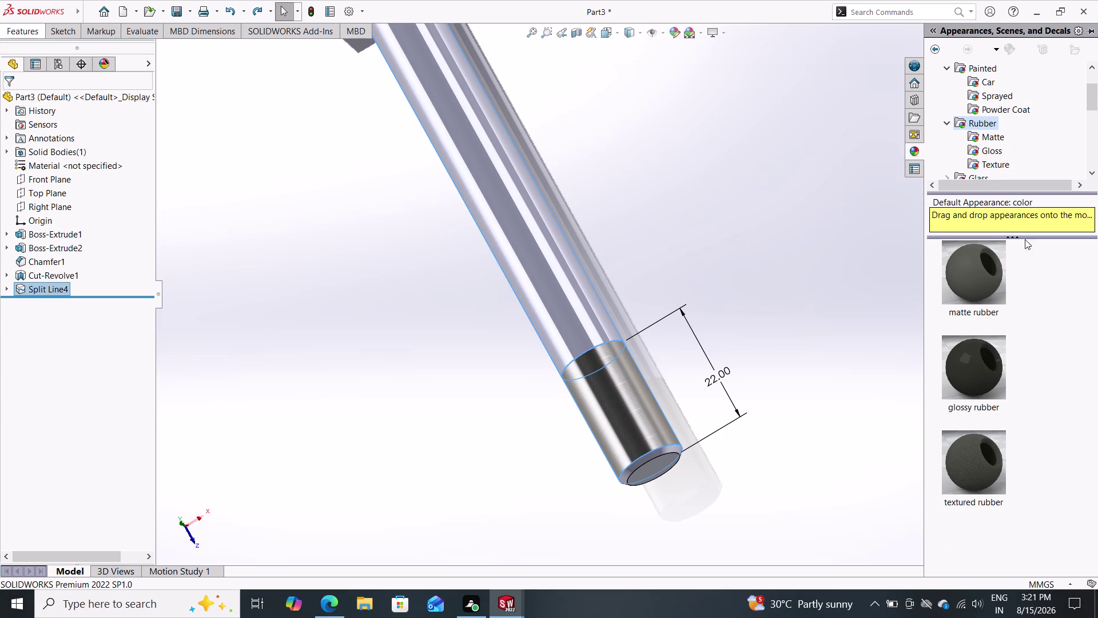
scroll(up, 3)
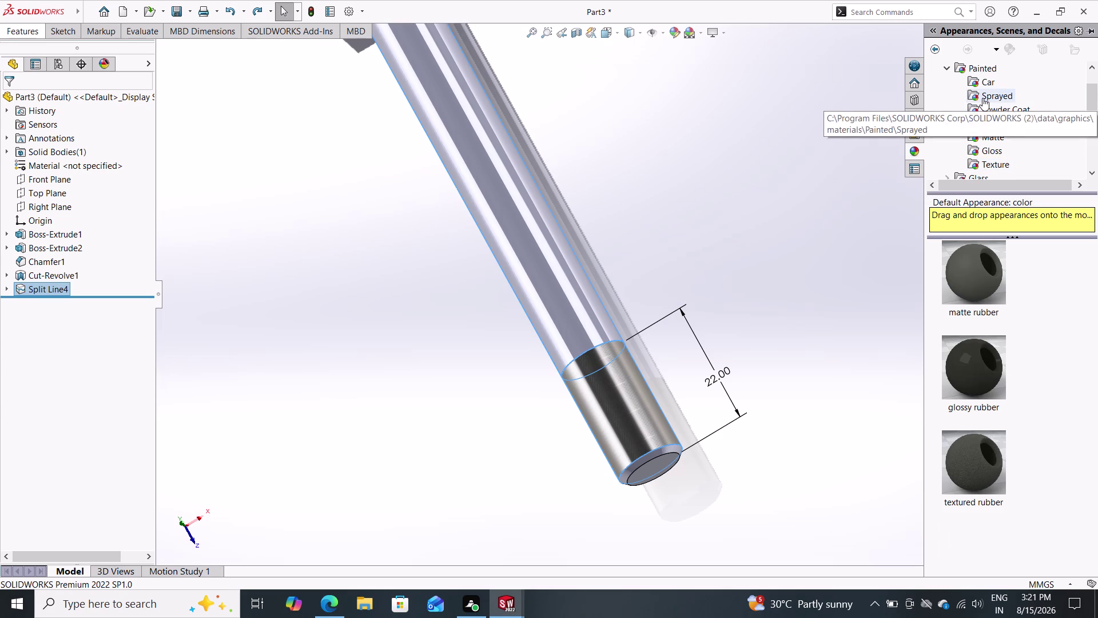
click(949, 91)
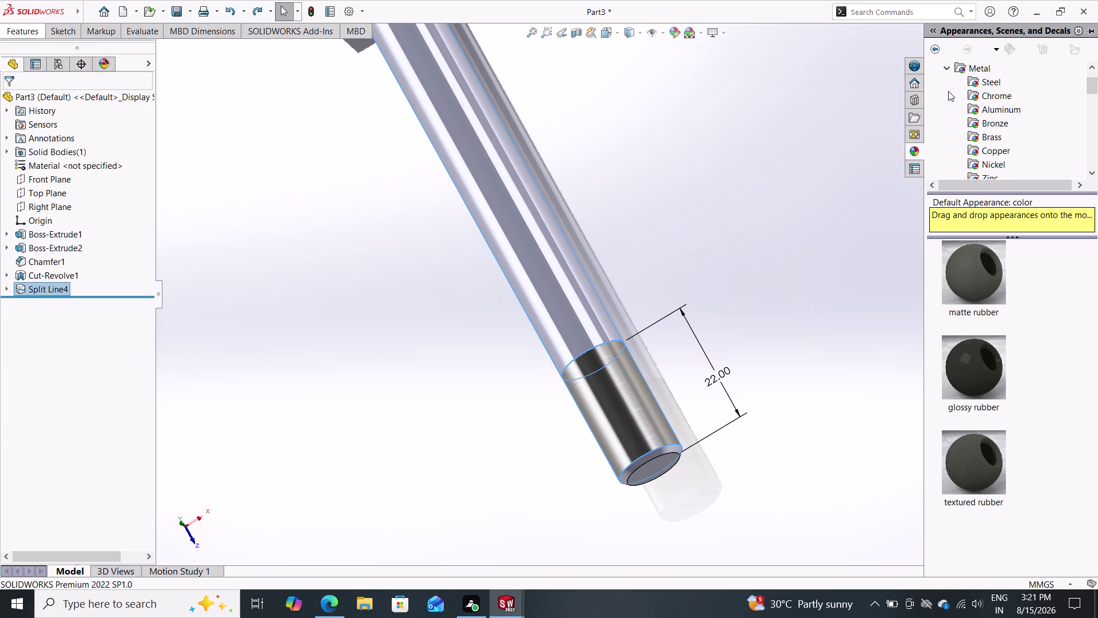
double_click(994, 78)
drag(971, 275, 663, 261)
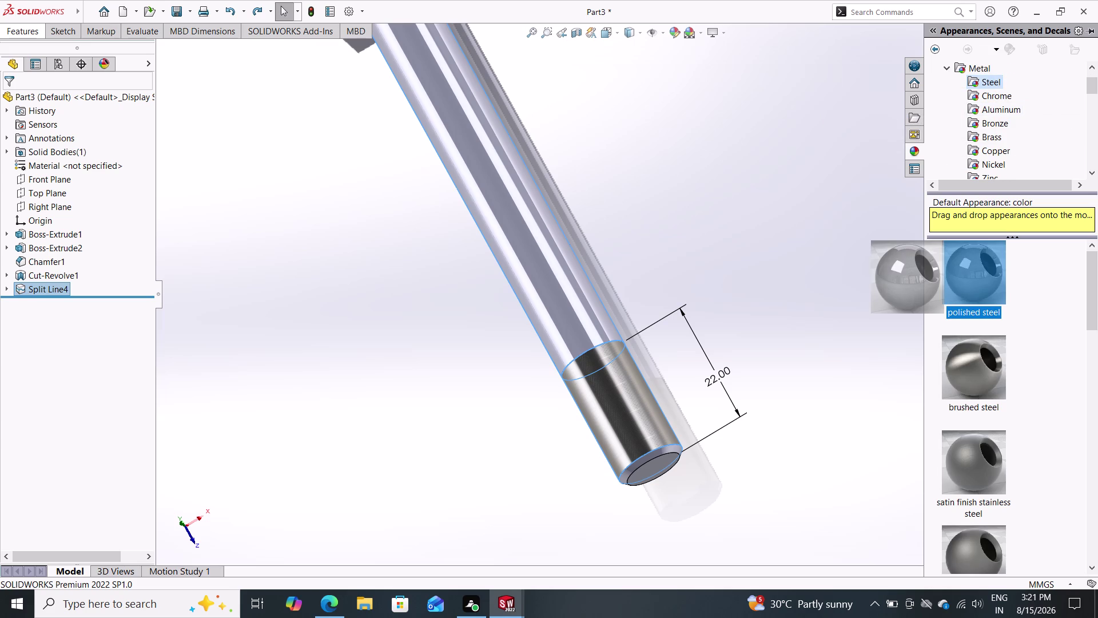
drag(663, 262, 542, 244)
click(542, 244)
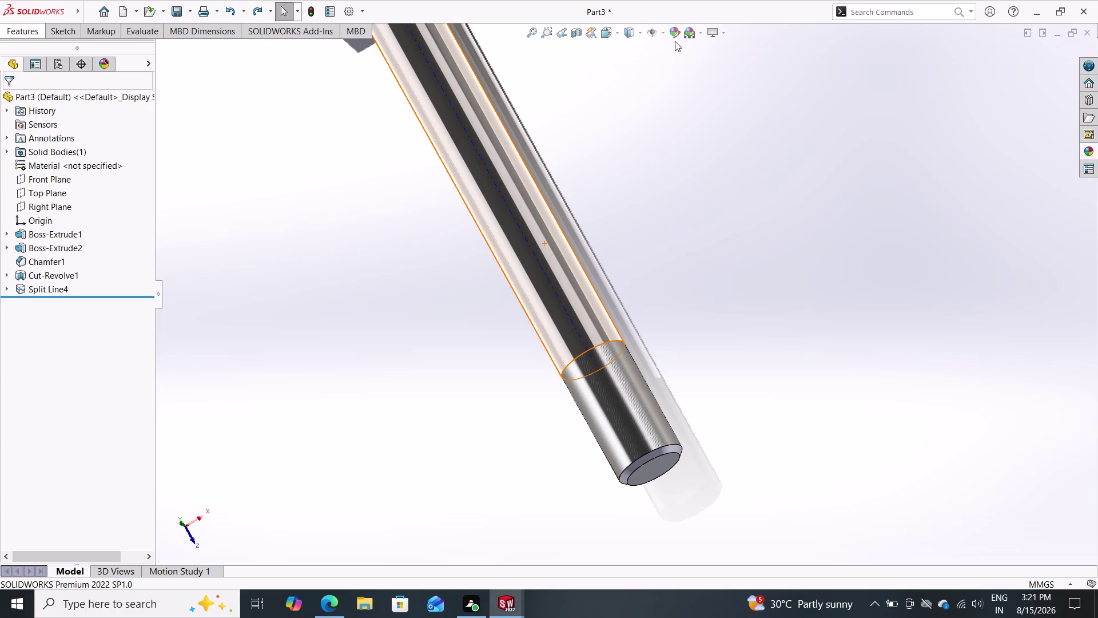
Switch the scene to Plain White and orbit the rod to inspect the steel finish.
double_click(662, 36)
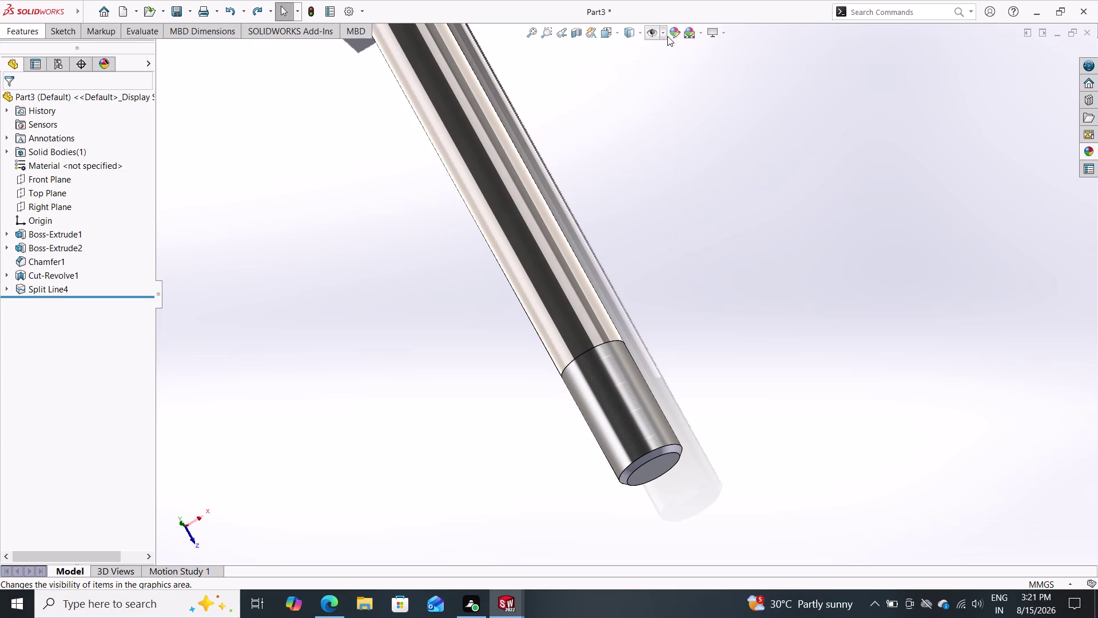
double_click(705, 67)
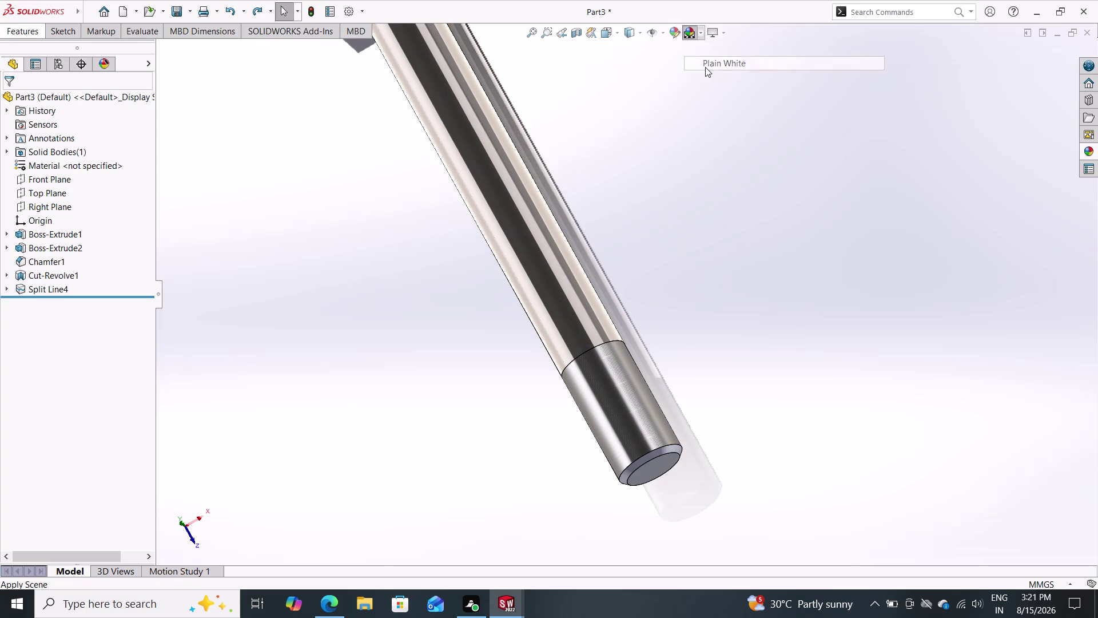
middle_drag(736, 270, 731, 290)
scroll(up, 3)
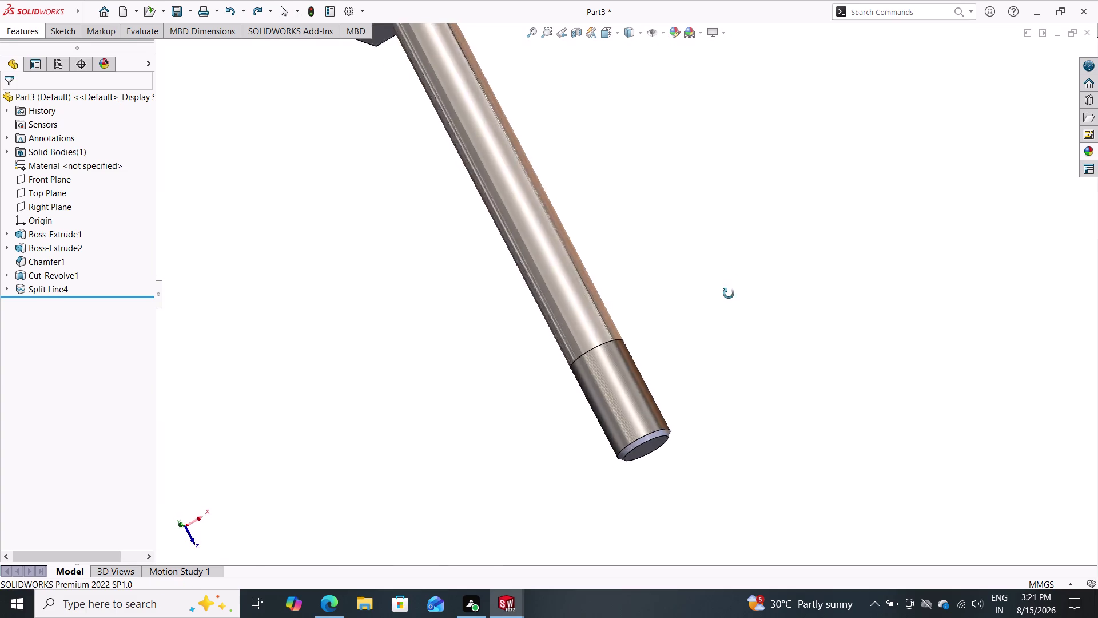
middle_drag(732, 291, 642, 298)
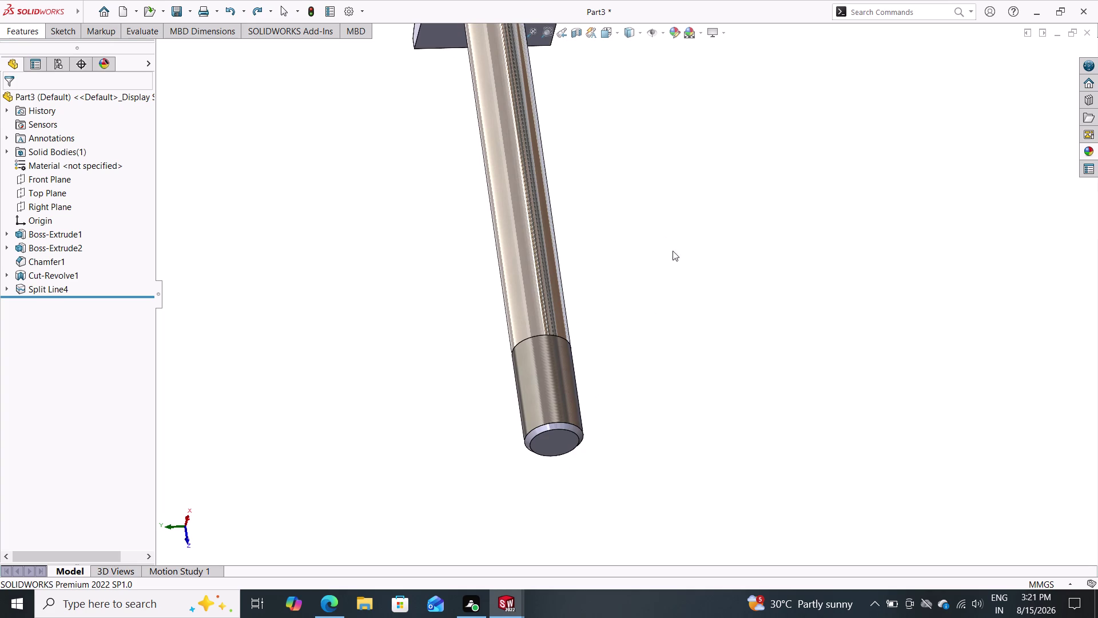
middle_drag(678, 339, 760, 418)
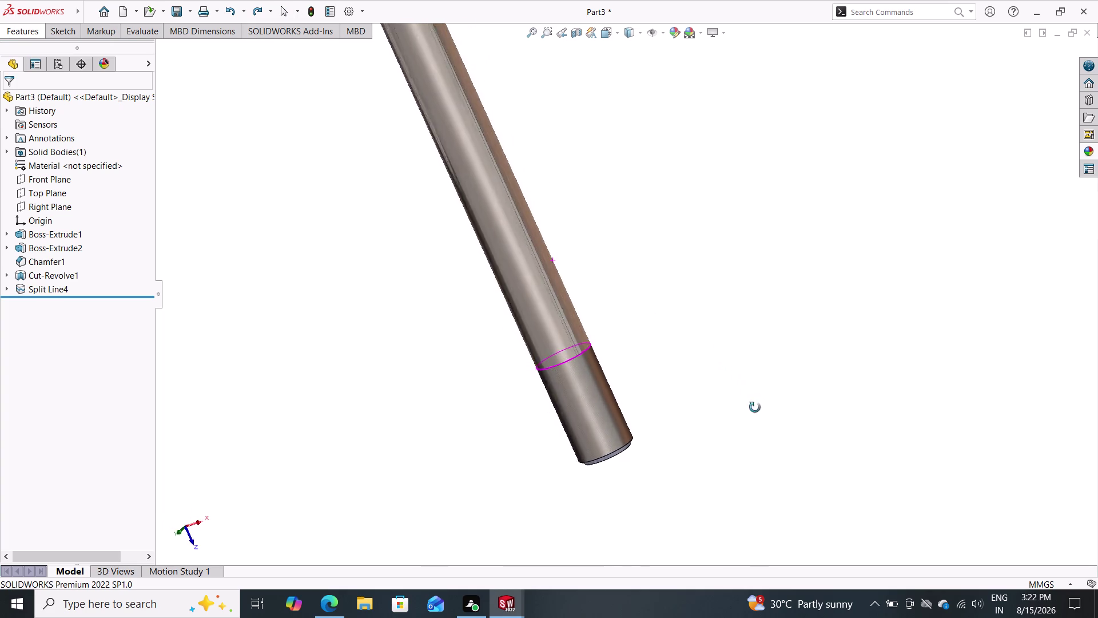
middle_drag(760, 418, 743, 367)
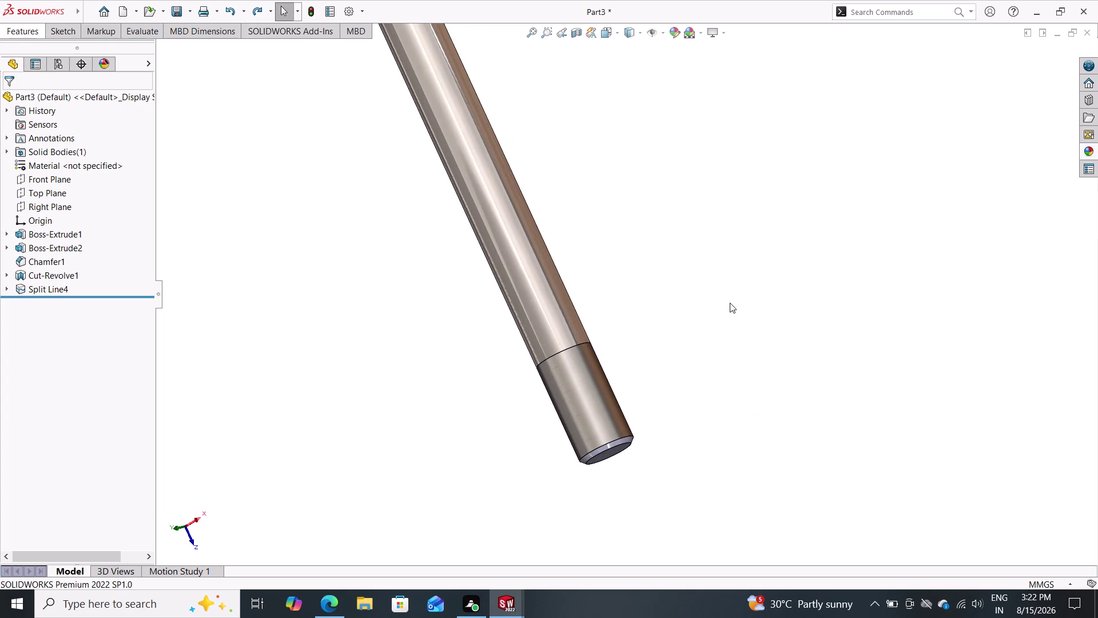
middle_drag(729, 303, 693, 314)
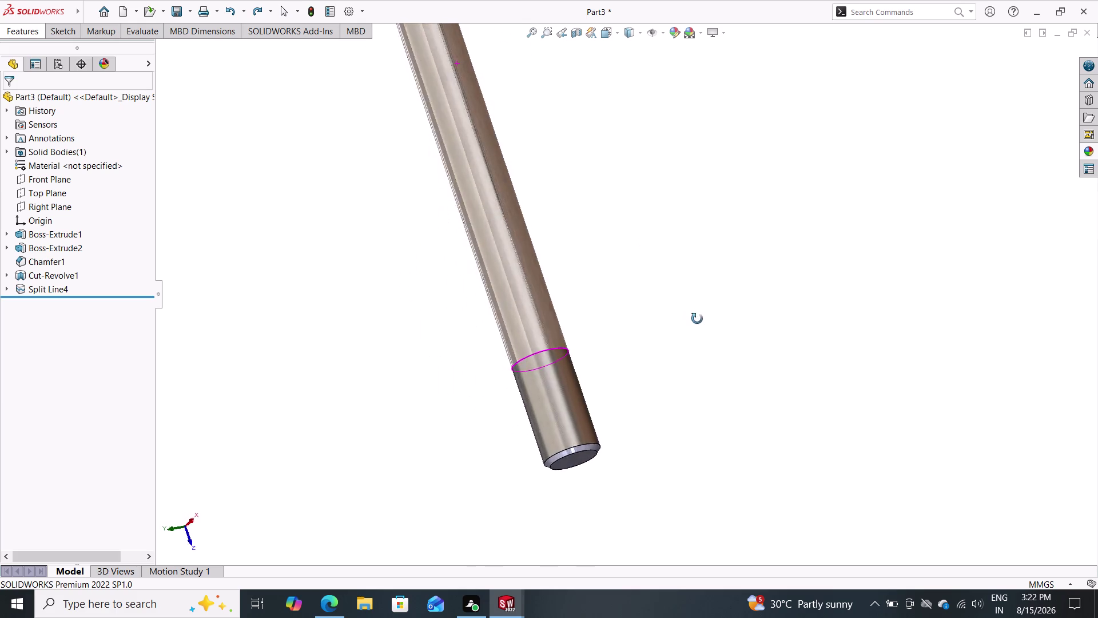
middle_drag(693, 314, 713, 337)
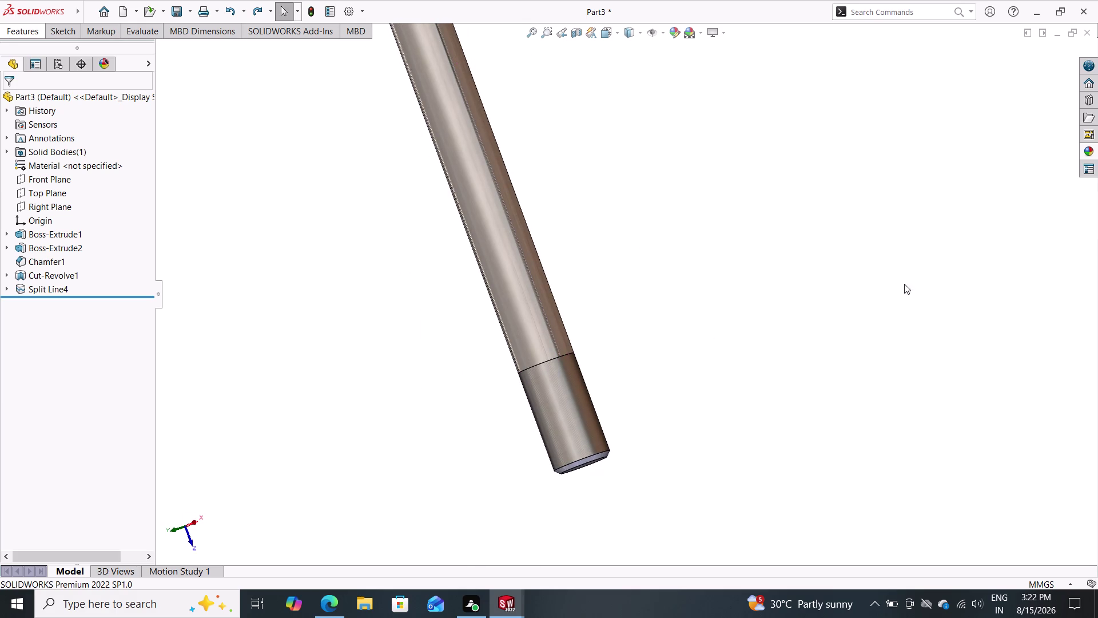
click(1088, 152)
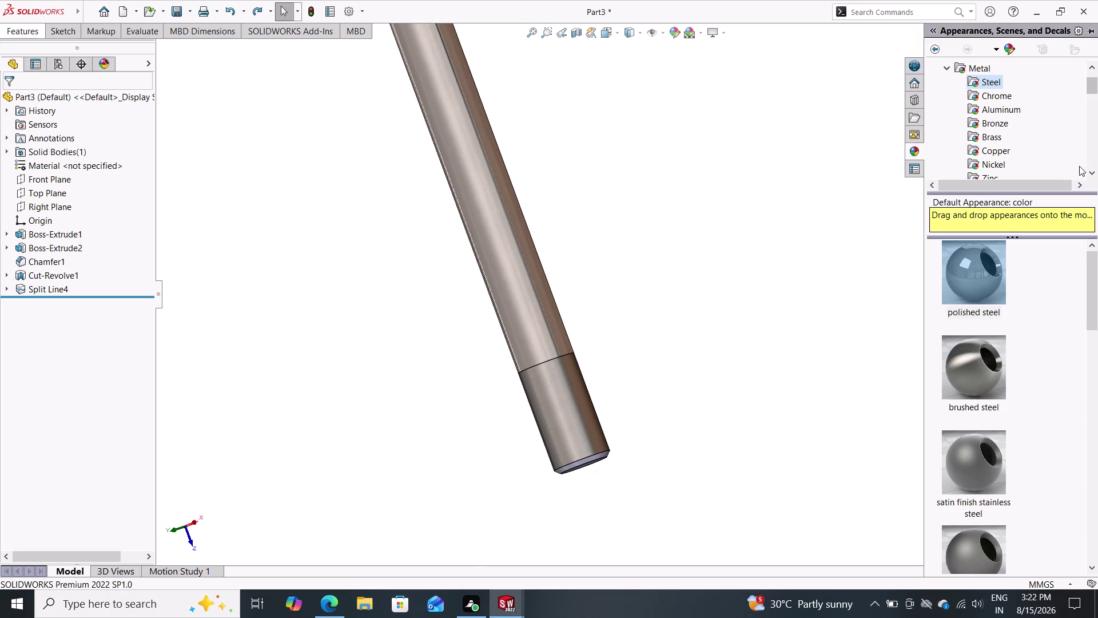
Drag an appearance onto the upper split shank face so it differs from the threaded end.
drag(988, 357, 773, 303)
drag(763, 301, 525, 241)
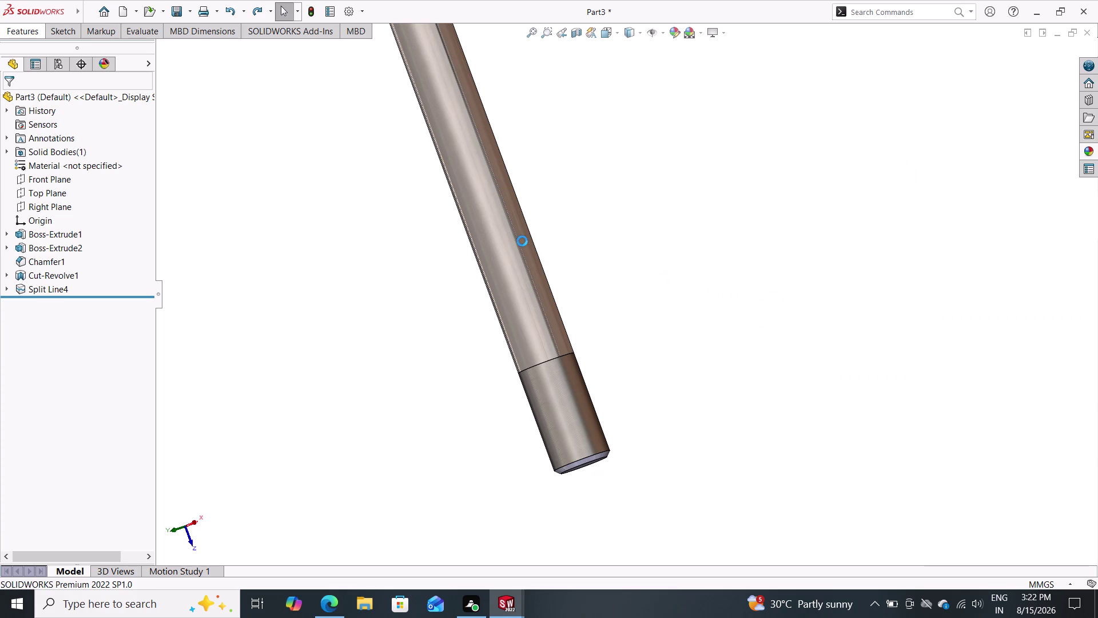
drag(524, 241, 510, 246)
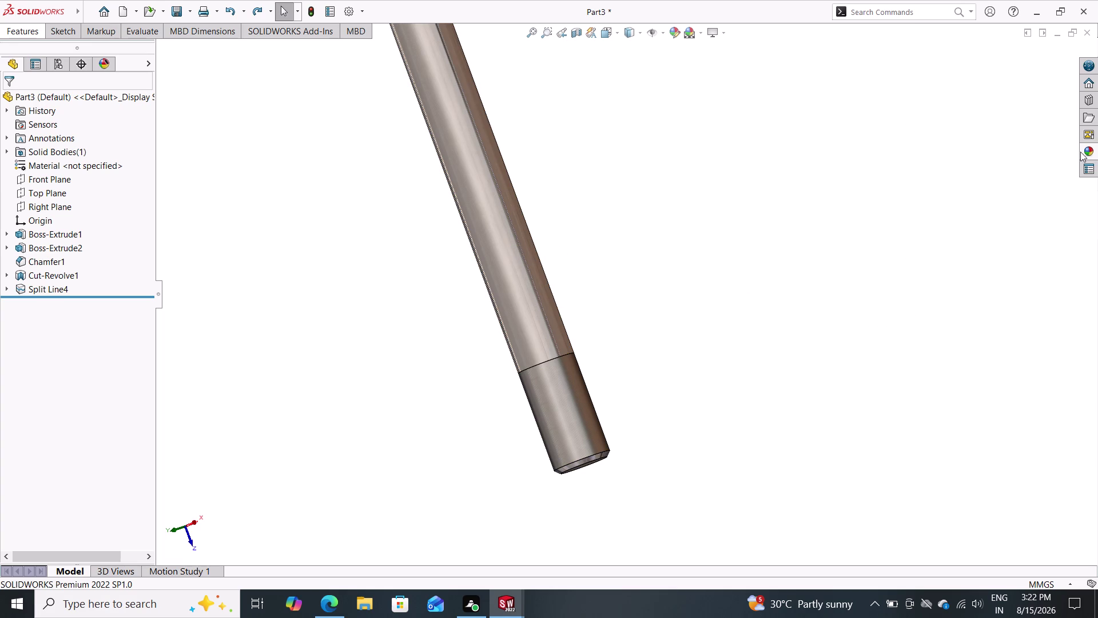
click(1091, 147)
drag(968, 360, 803, 336)
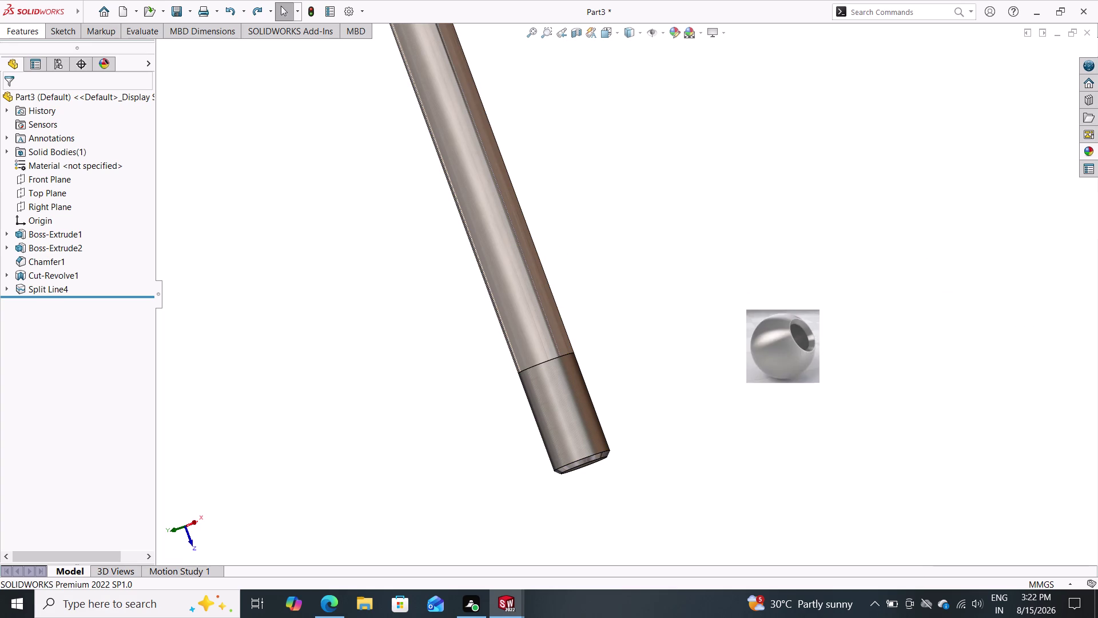
drag(803, 337, 520, 217)
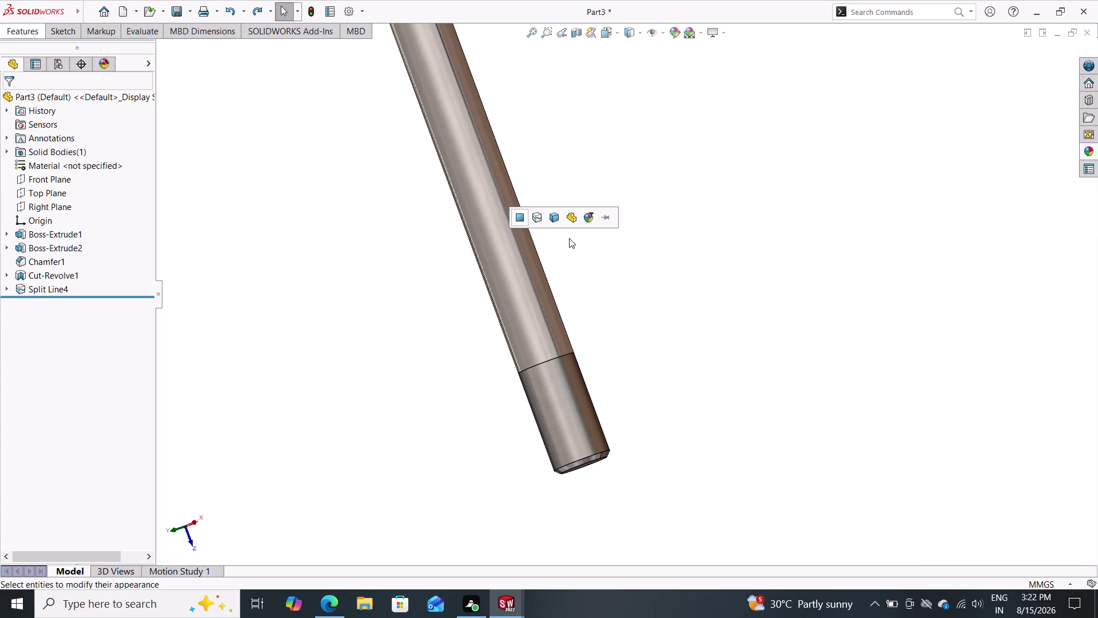
double_click(520, 219)
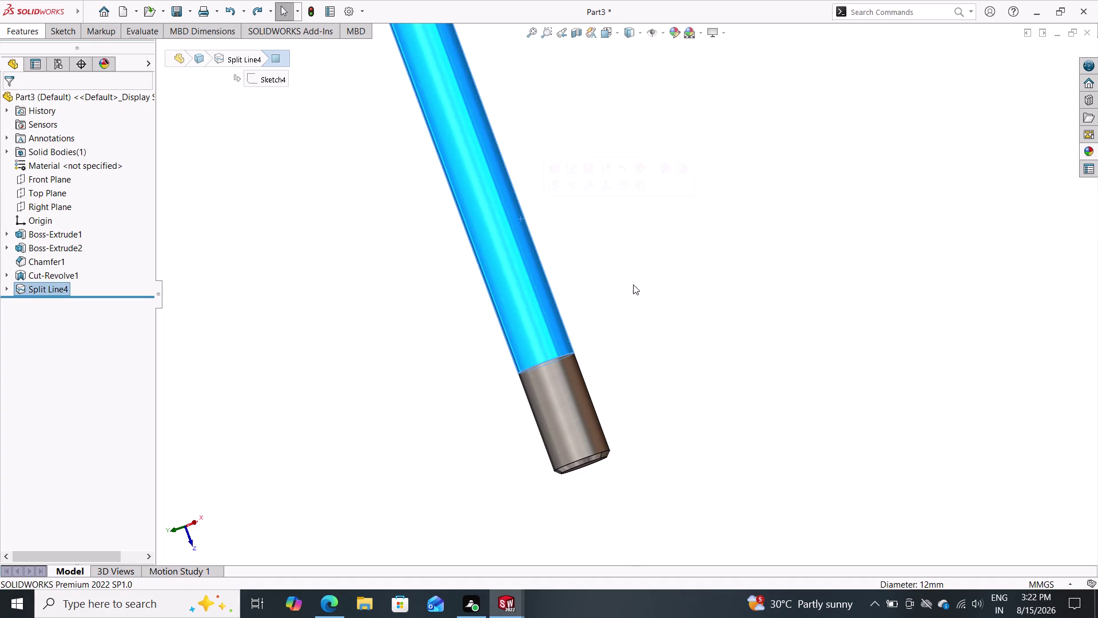
key(Escape)
Orbit the bolt upright to check the new shank appearance.
middle_drag(724, 331, 621, 343)
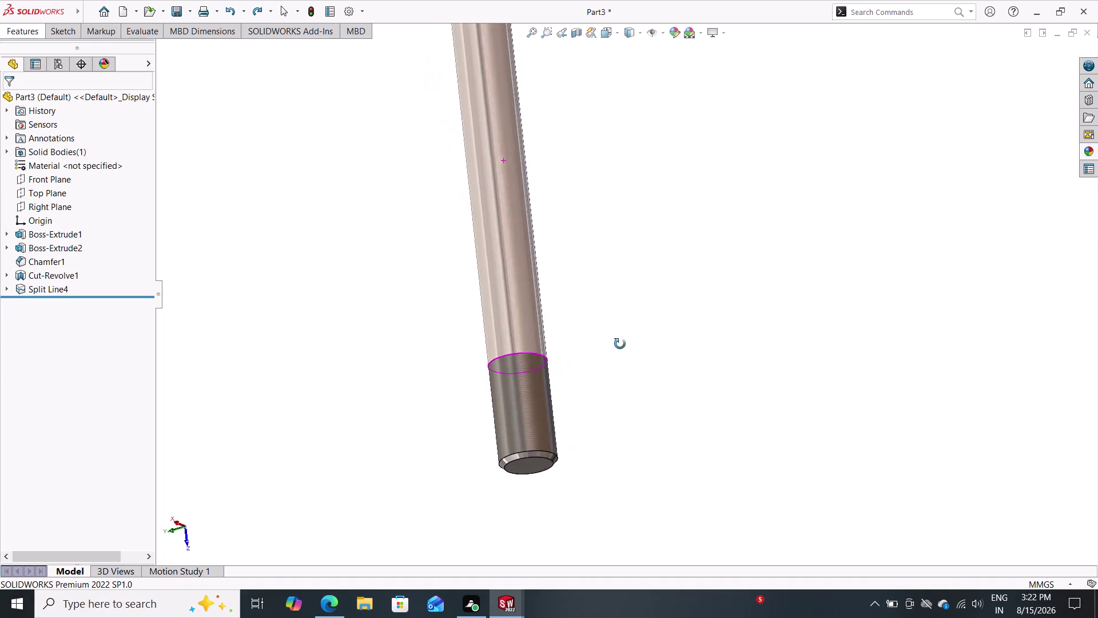
middle_drag(621, 342, 700, 358)
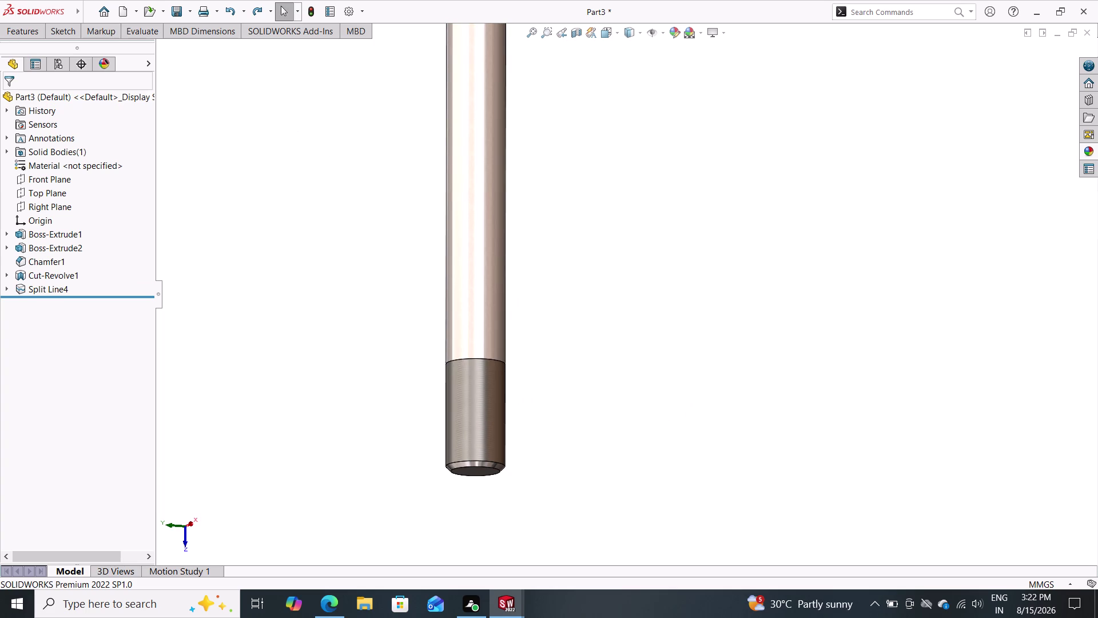
click(175, 14)
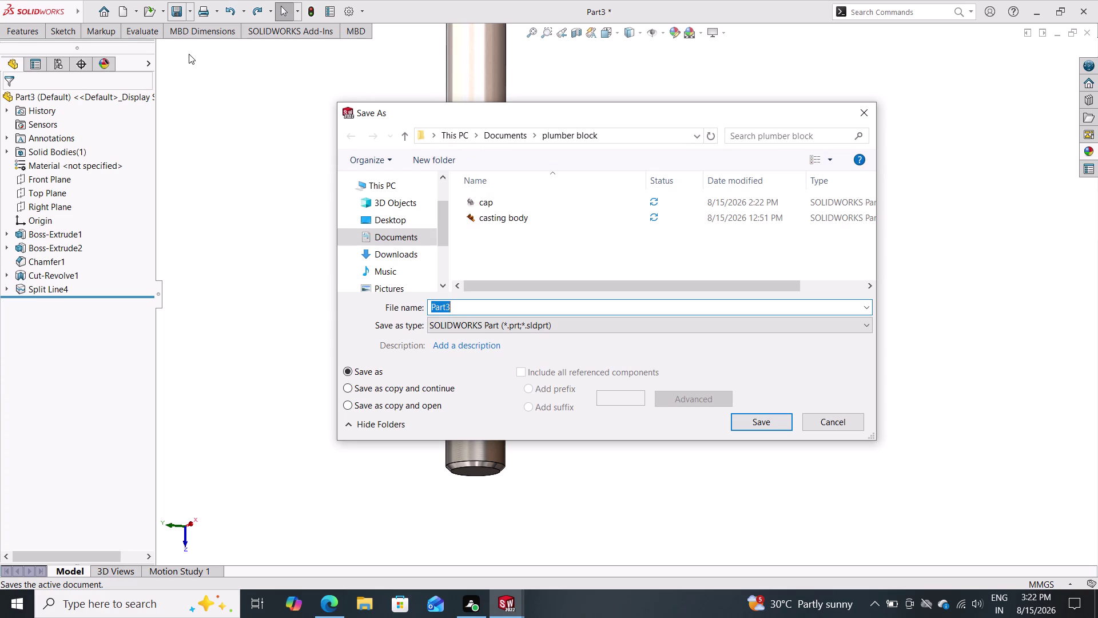
Enter 'bolt' as the file name and confirm the save.
text(b)
text(ol)
key(t)
double_click(765, 423)
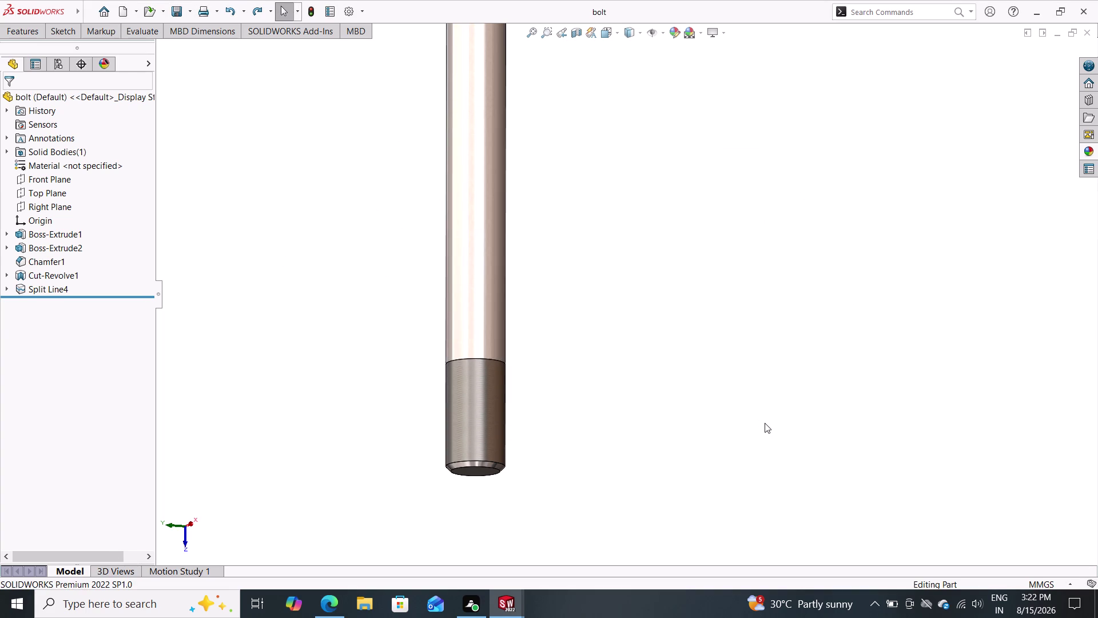
Zoom and orbit to view the whole bolt and its head, then show the Sketch tools.
scroll(down, 3)
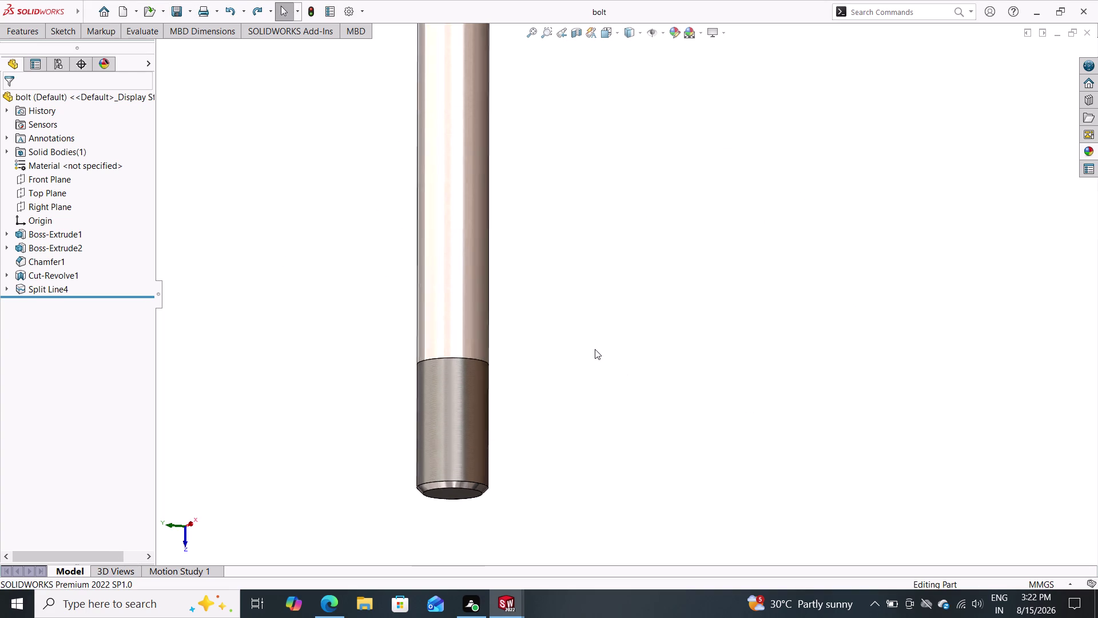
scroll(down, 3)
scroll(up, 3)
scroll(up, 3)
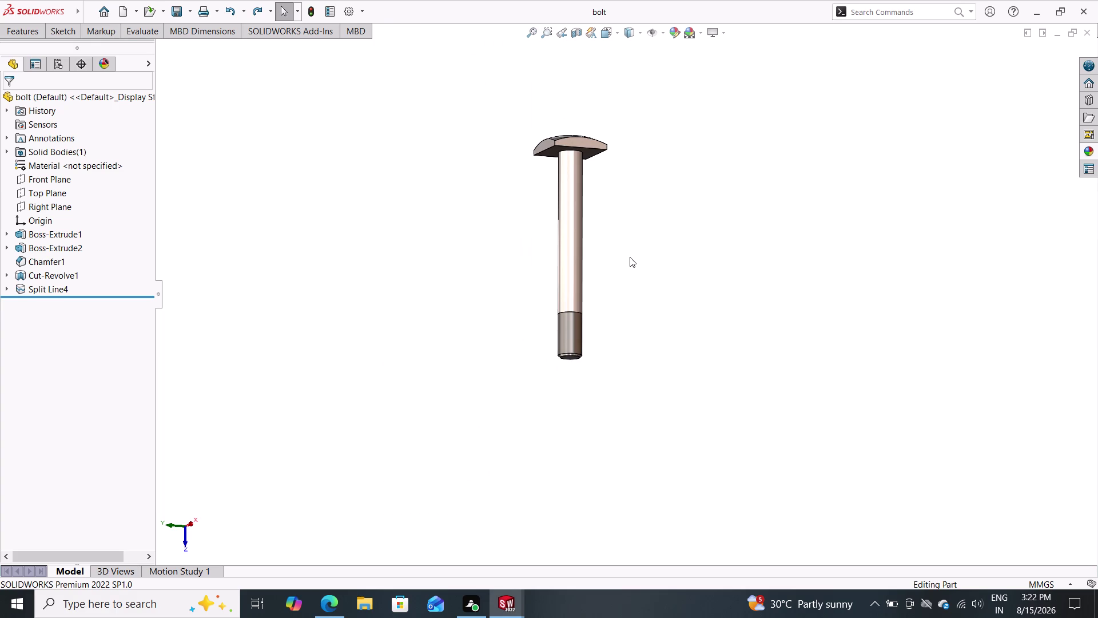
middle_drag(614, 263, 606, 278)
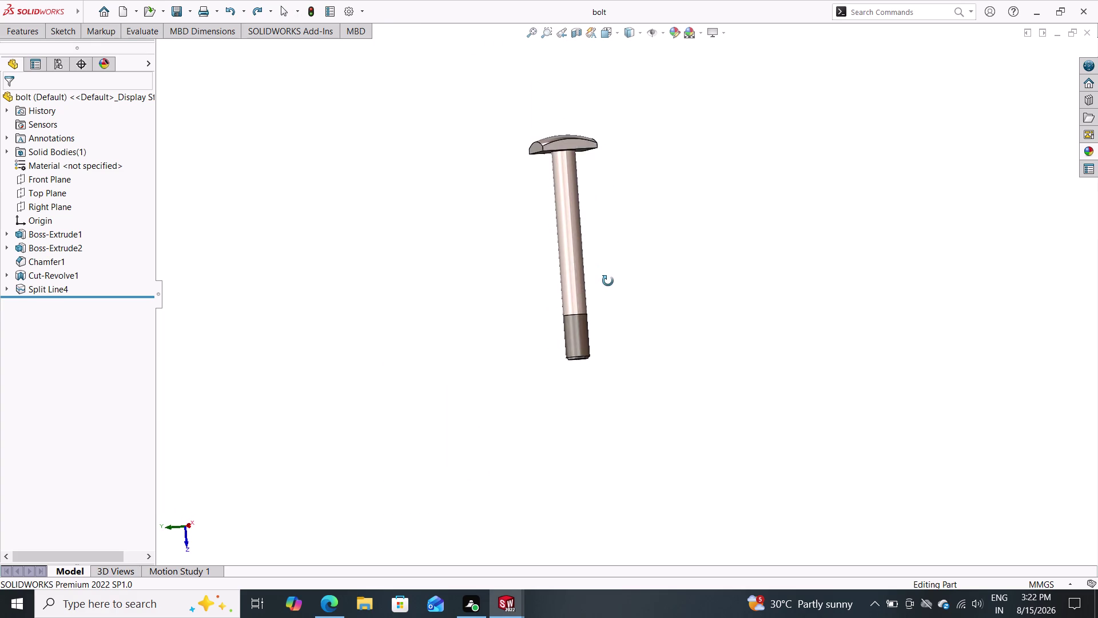
middle_drag(606, 279, 608, 281)
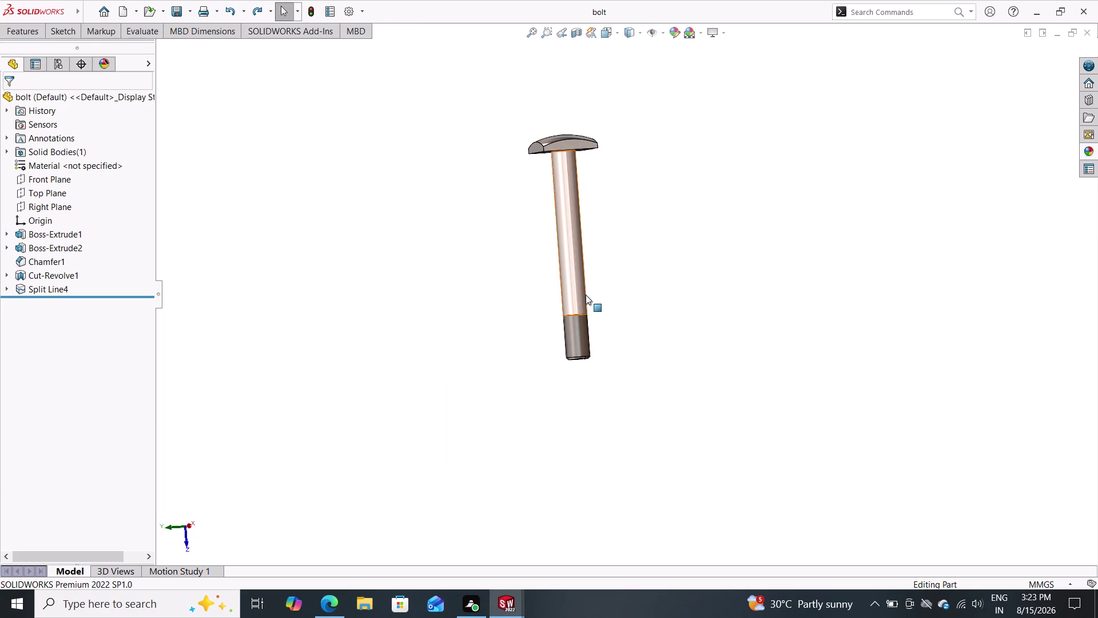
middle_drag(639, 341, 629, 254)
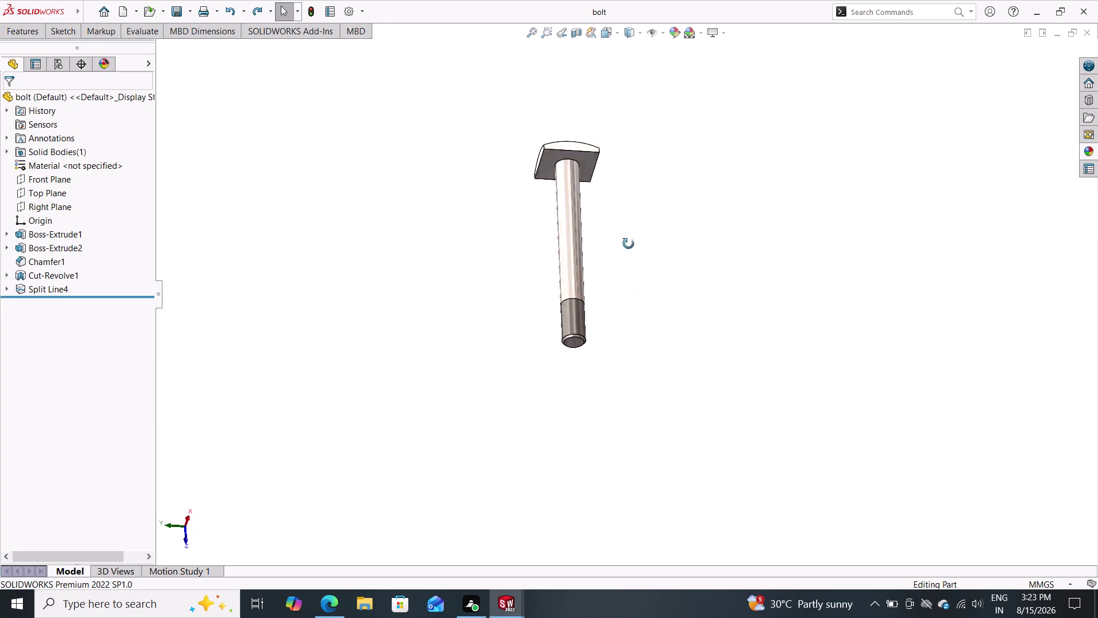
middle_drag(629, 253, 625, 255)
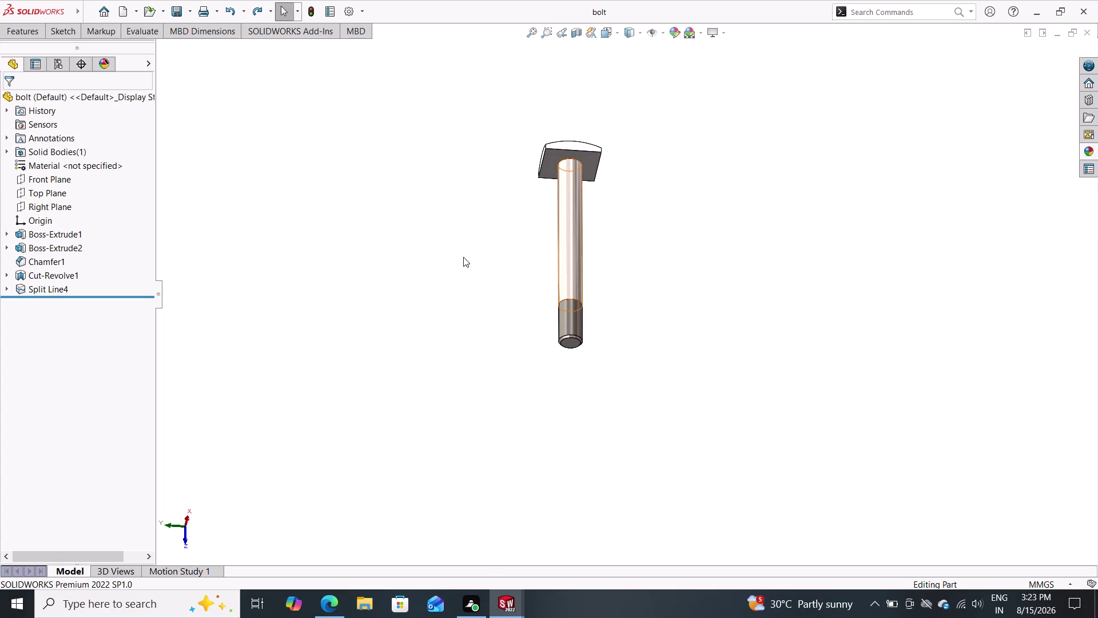
click(56, 27)
click(118, 11)
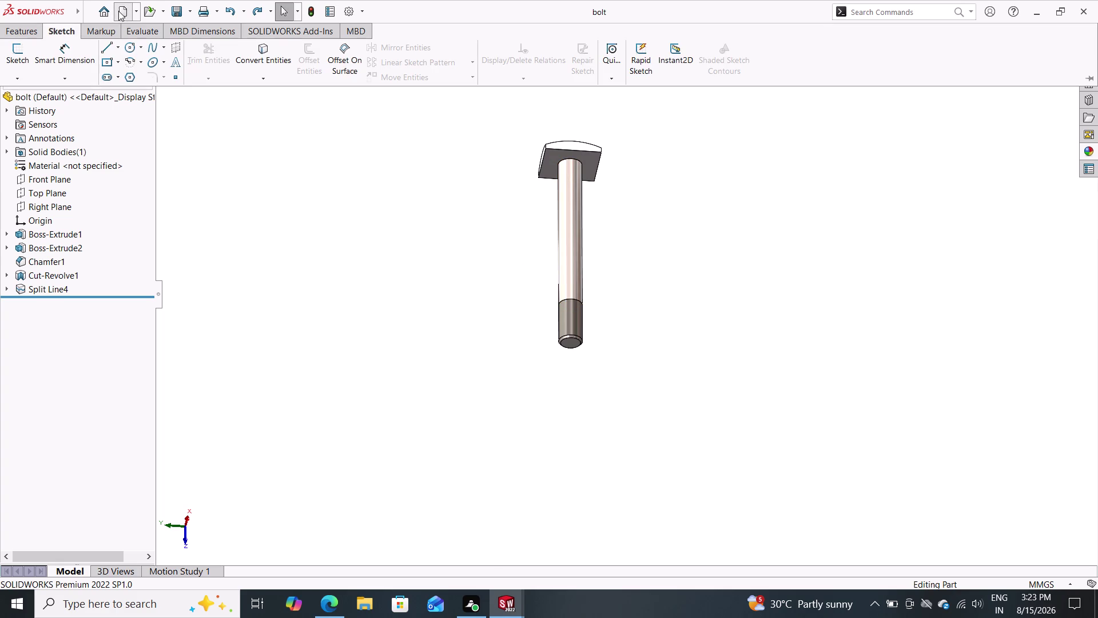
click(452, 451)
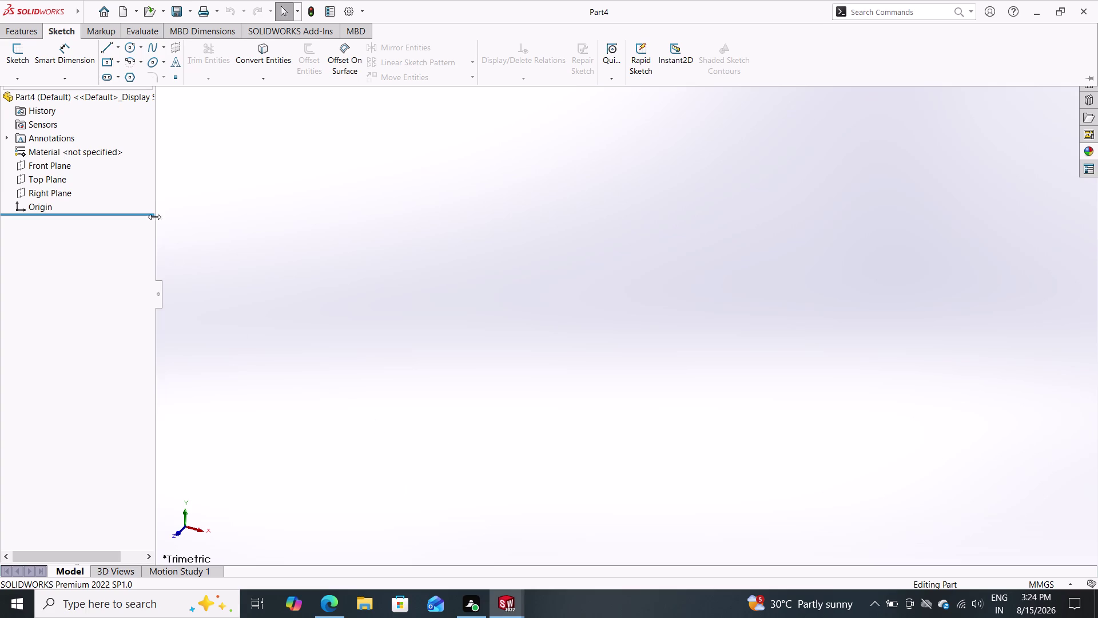
Create a new part from the Part template and select the Top Plane.
click(27, 35)
click(55, 26)
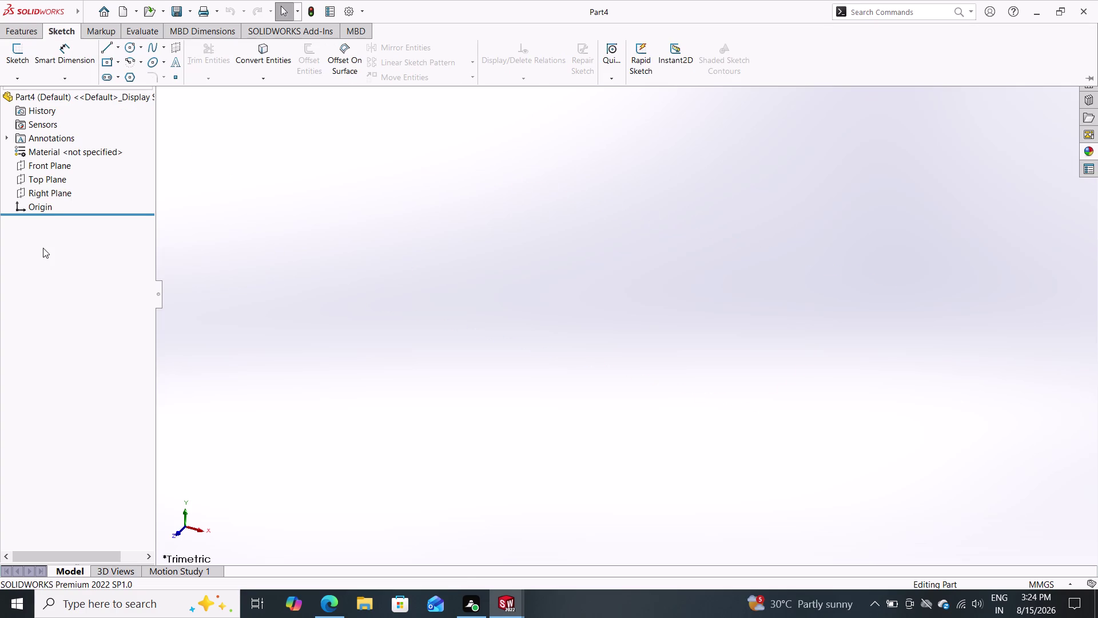
click(57, 179)
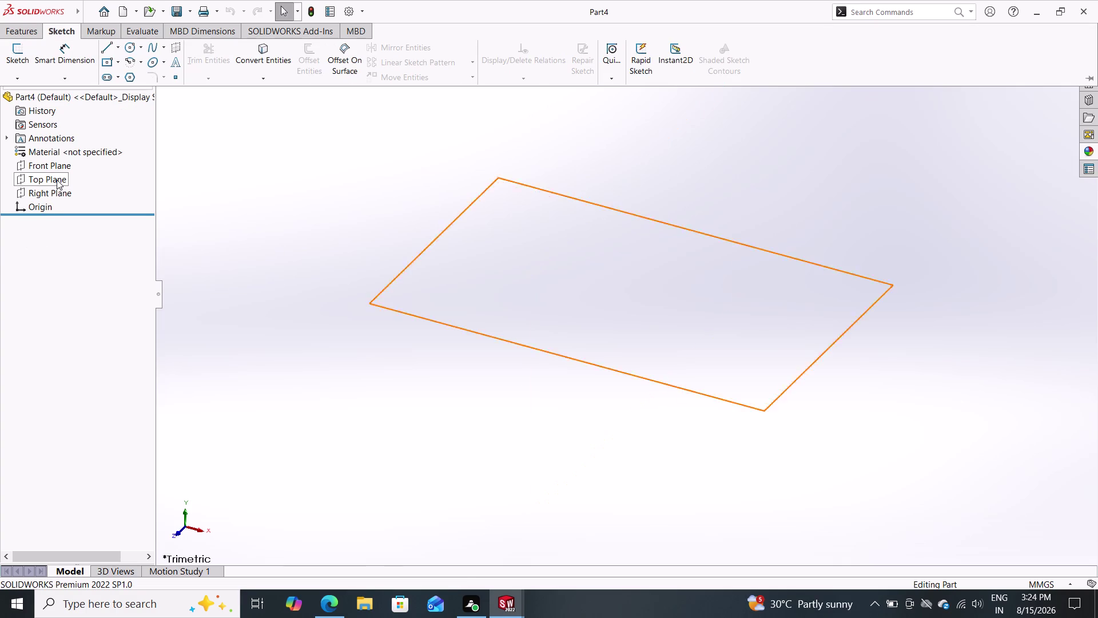
Start a sketch on the Top Plane and draw a trial hexagon, then undo it.
click(63, 160)
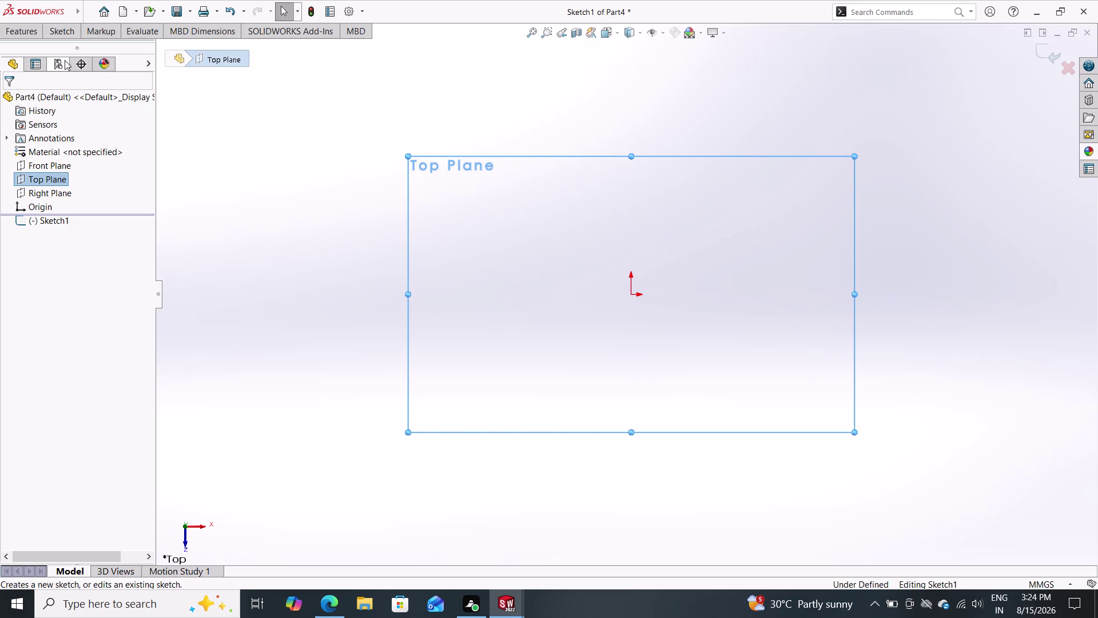
click(57, 36)
double_click(125, 79)
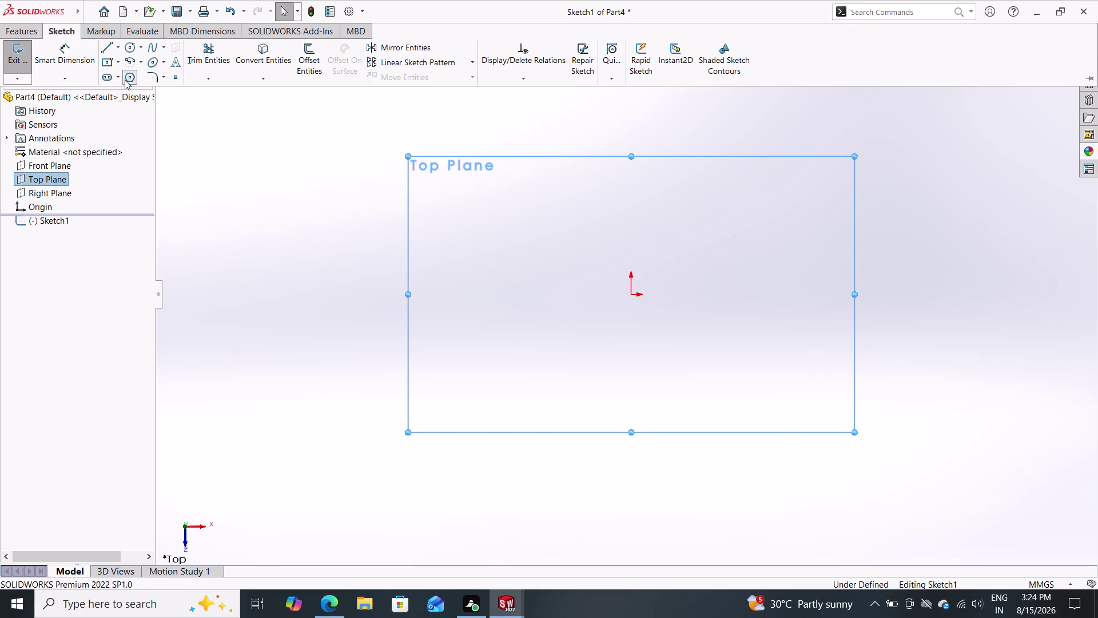
click(631, 296)
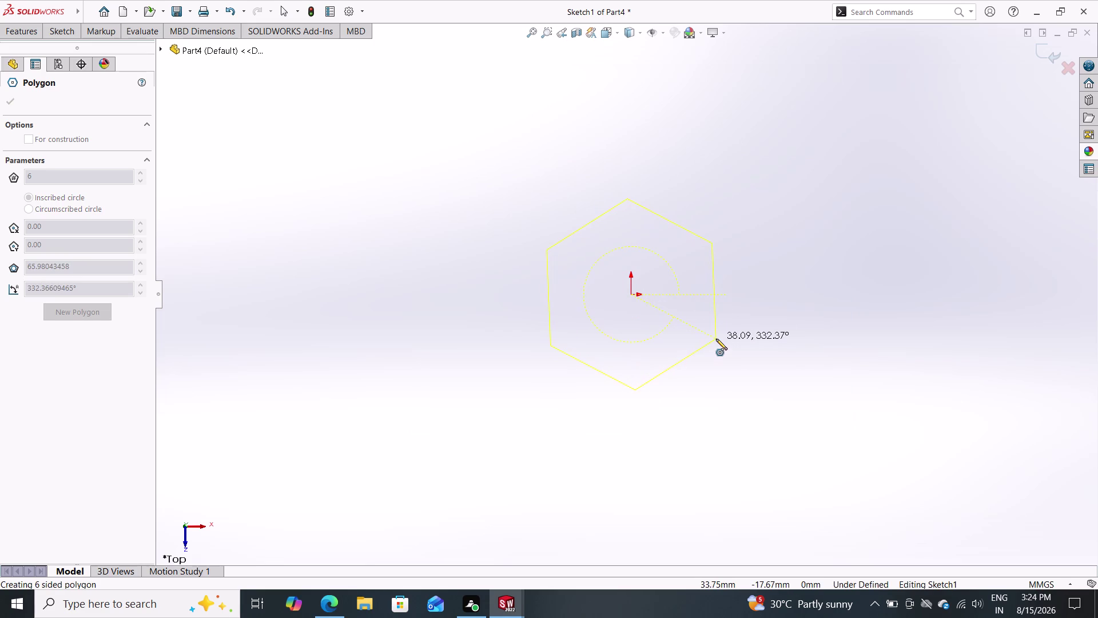
click(716, 341)
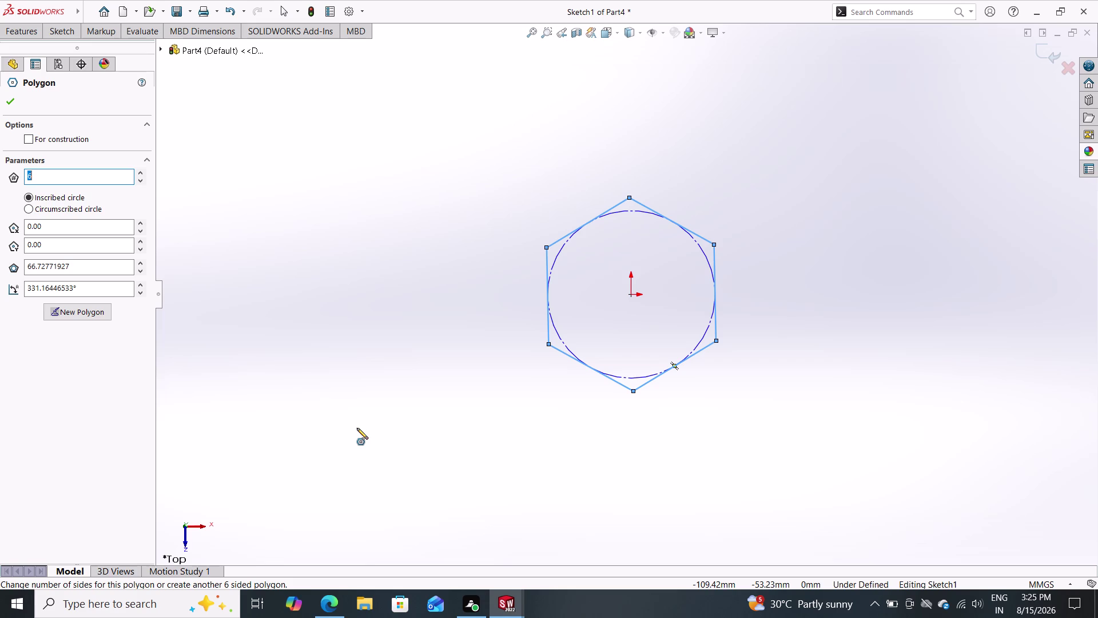
key(ctrl+z)
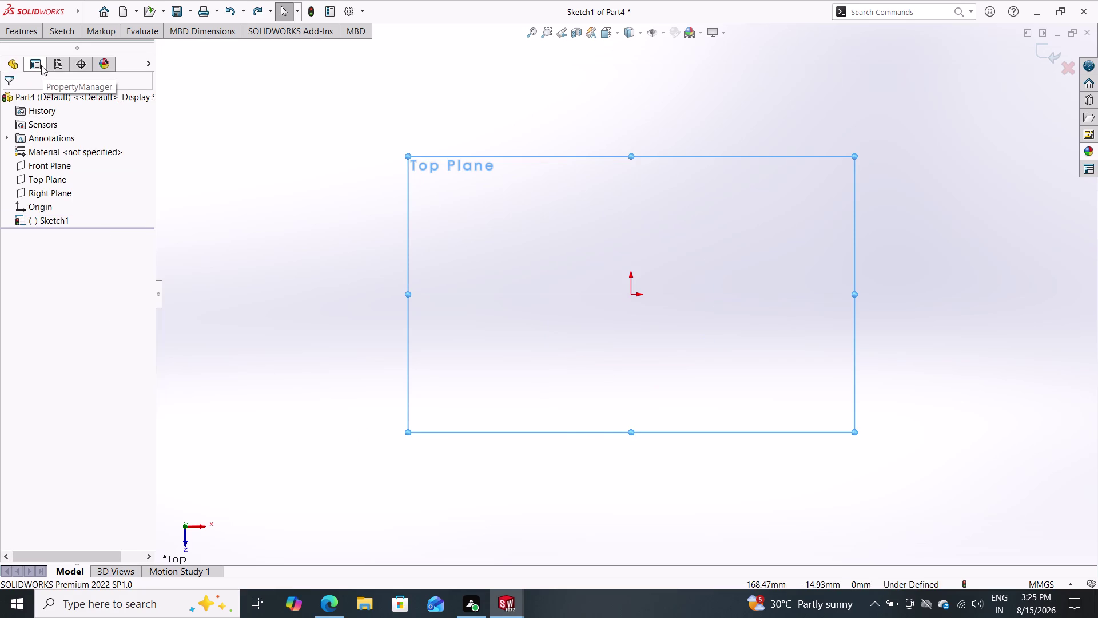
Draw a hexagon centred on the origin.
click(56, 29)
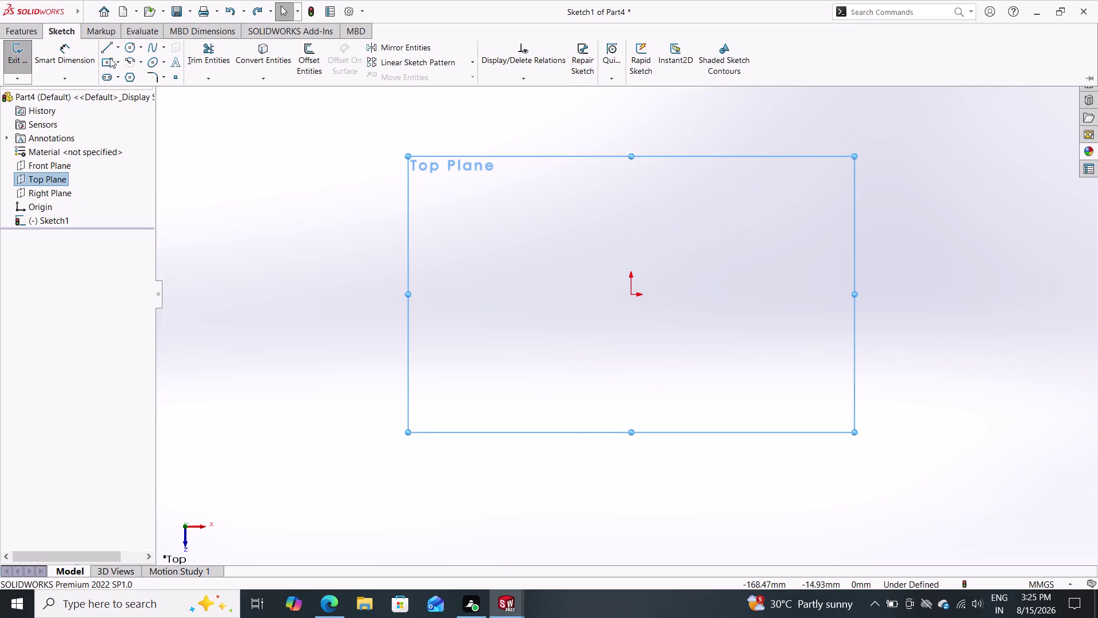
click(125, 79)
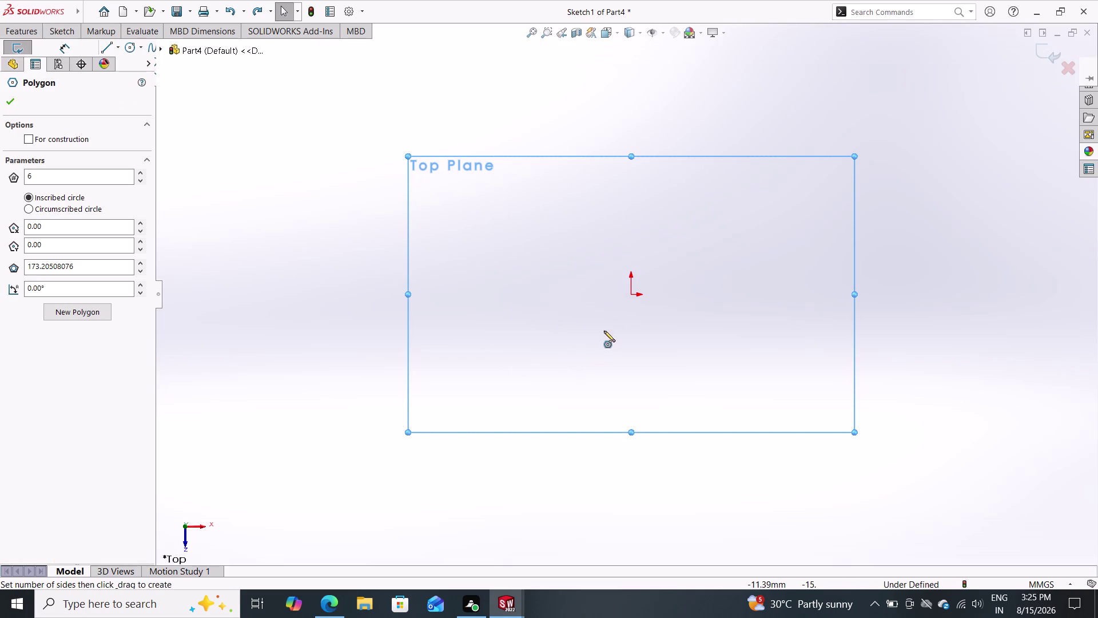
click(630, 296)
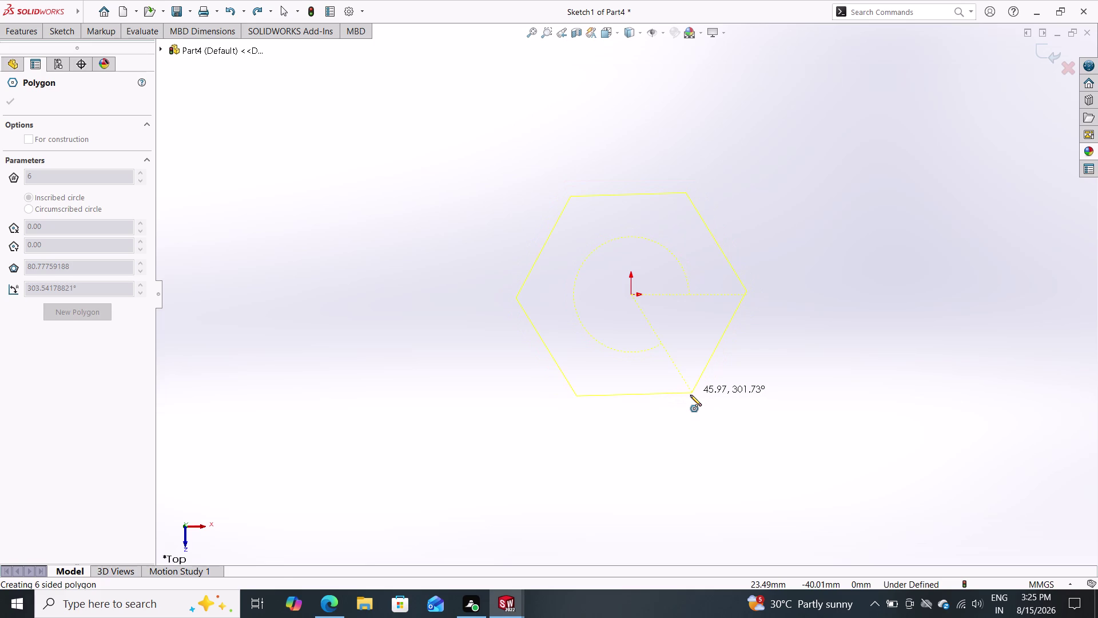
click(690, 394)
key(Escape)
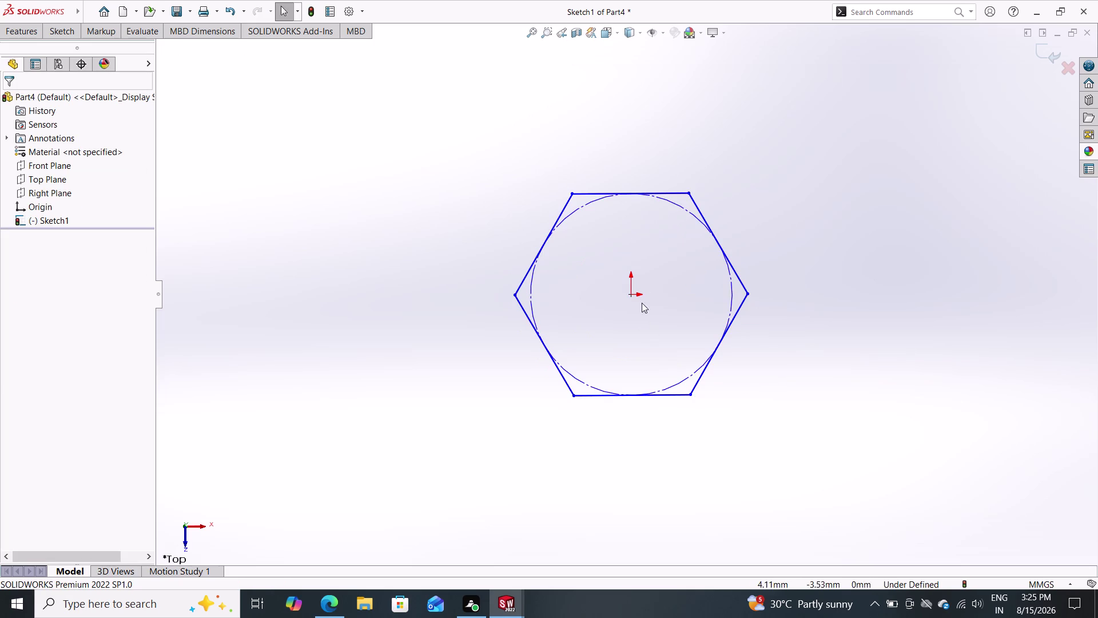
Select the hexagon's bottom edge, left corner and the origin.
click(629, 294)
double_click(603, 396)
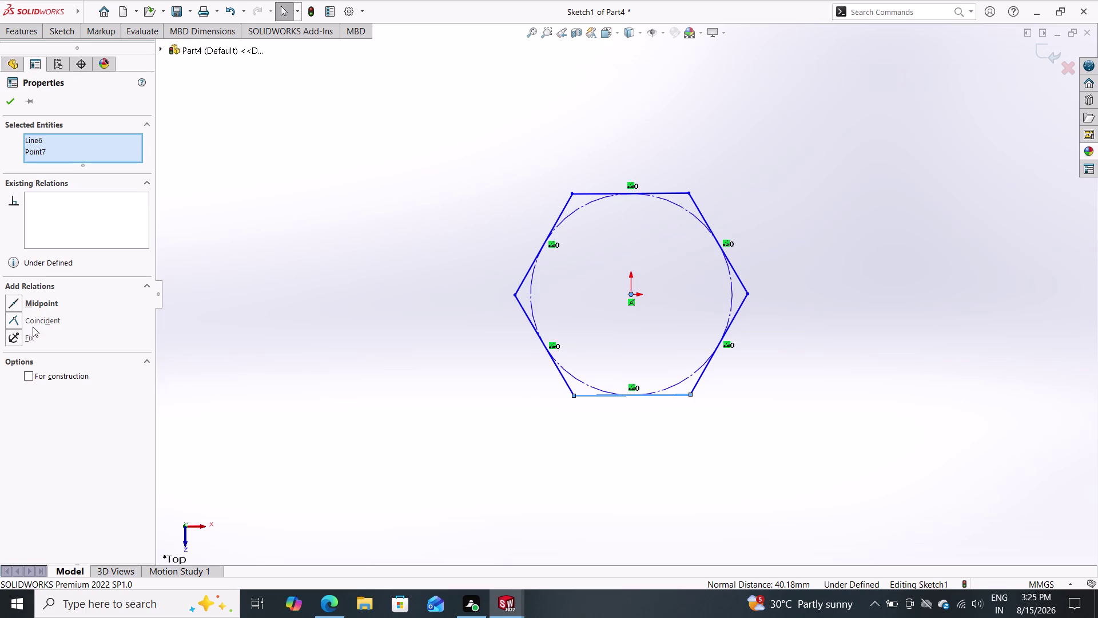
key(Escape)
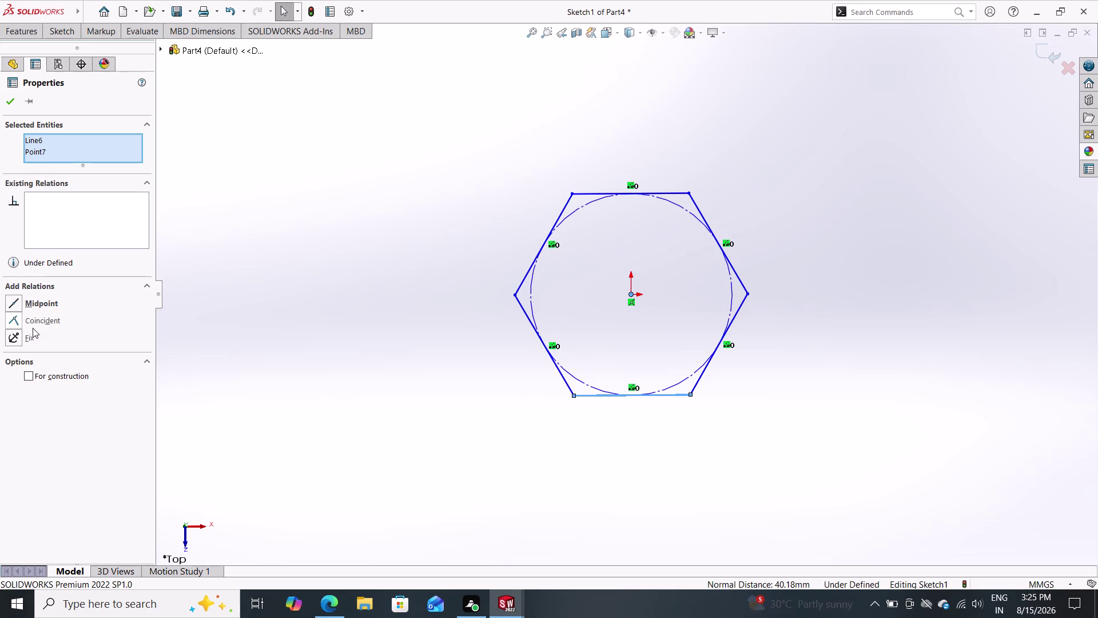
key(Escape)
key(Escape)
key(Escape)
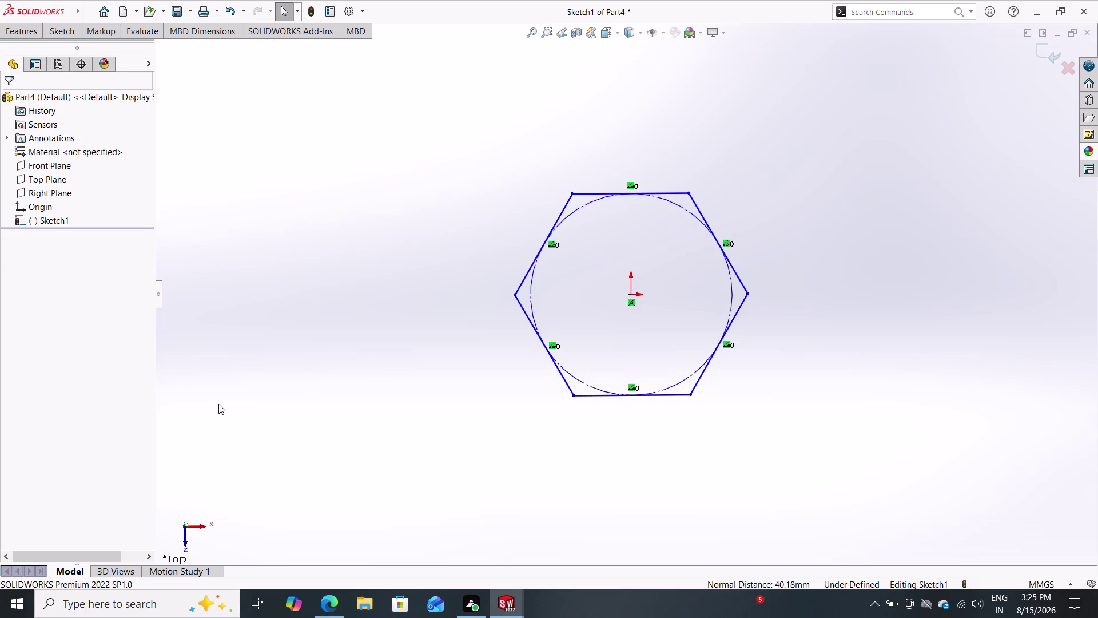
key(Escape)
click(515, 296)
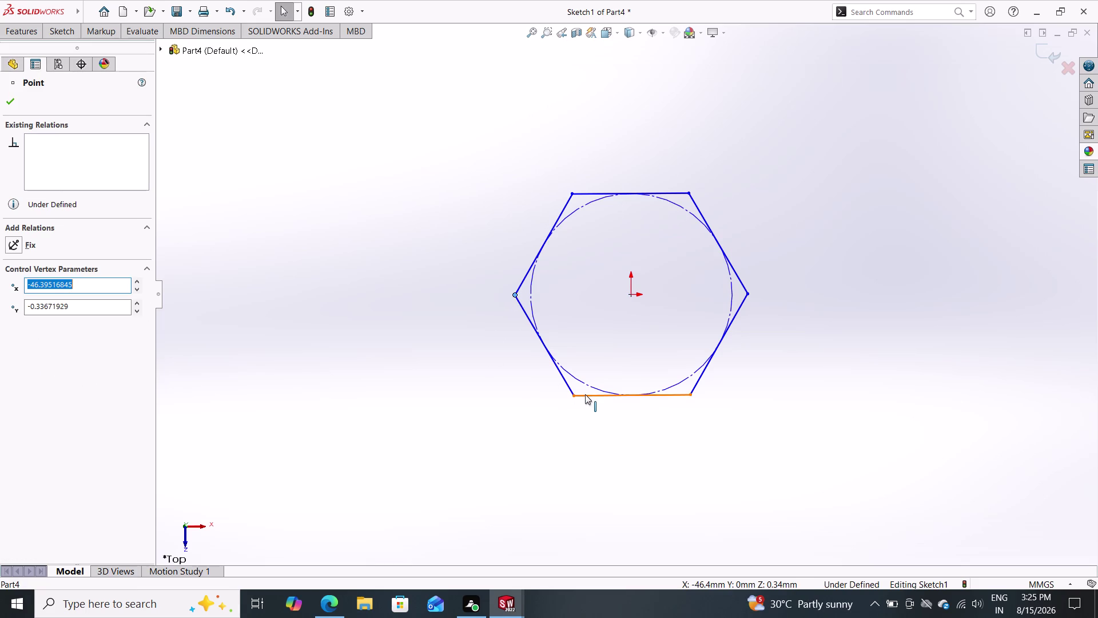
click(628, 295)
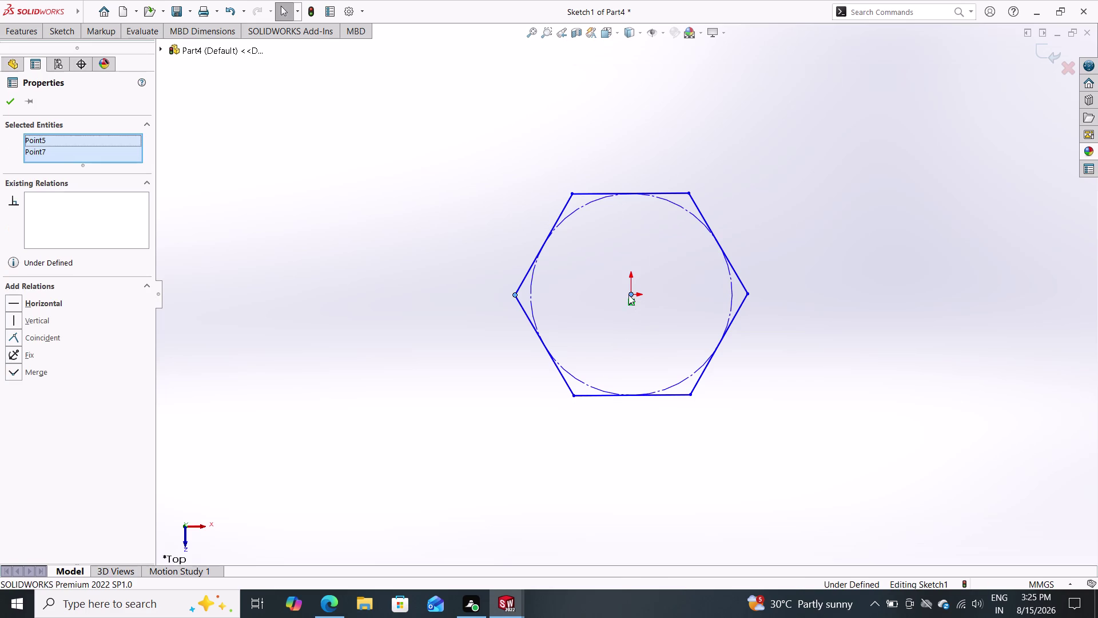
click(19, 304)
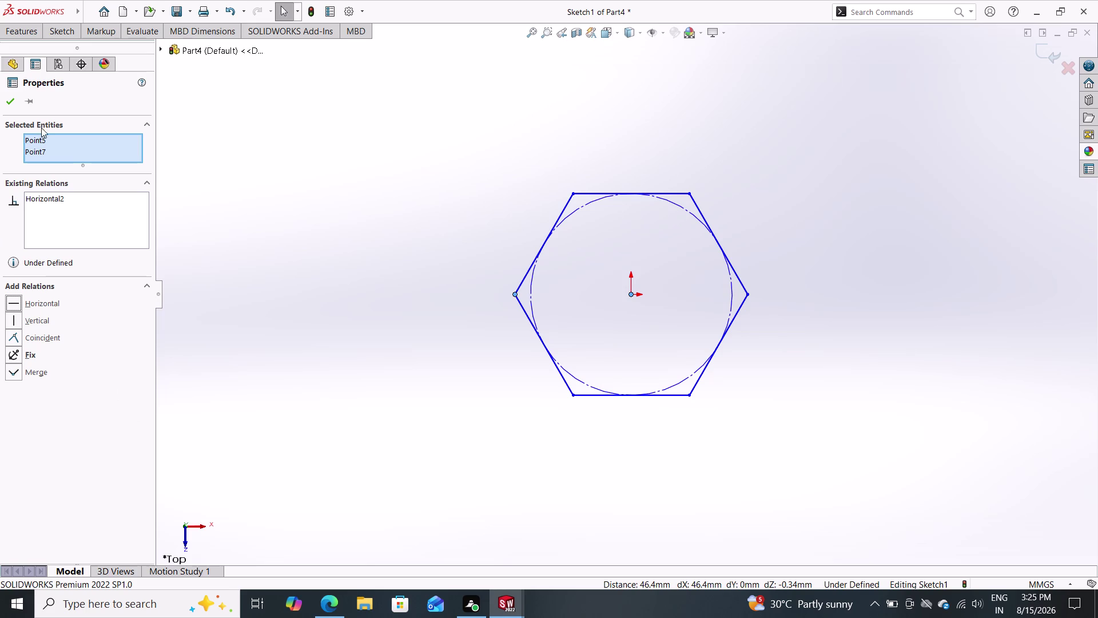
Smart Dimension the hexagon's left and right corners (92.79 mm).
click(54, 34)
double_click(59, 54)
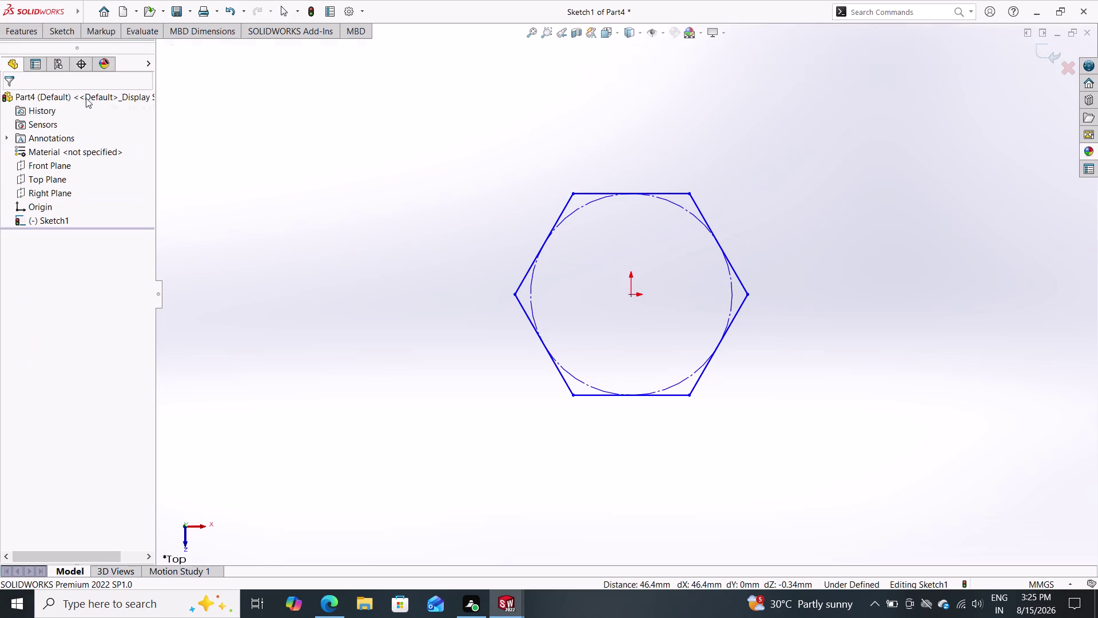
click(514, 296)
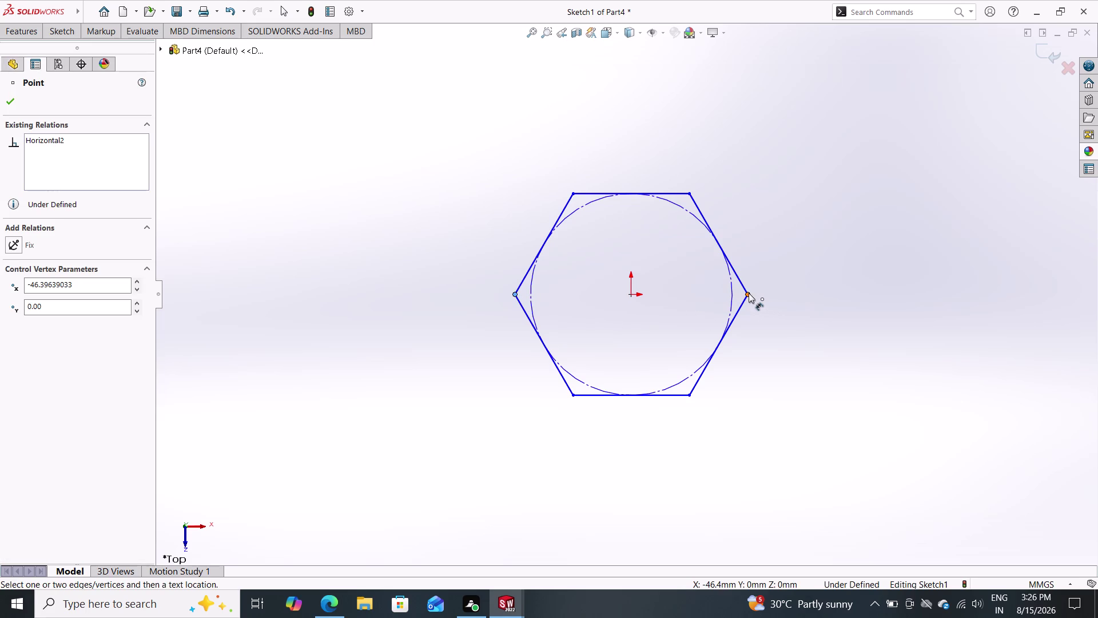
double_click(748, 293)
Place the 92.79 mm corner-to-corner dimension above the hexagon, then delete it.
double_click(645, 135)
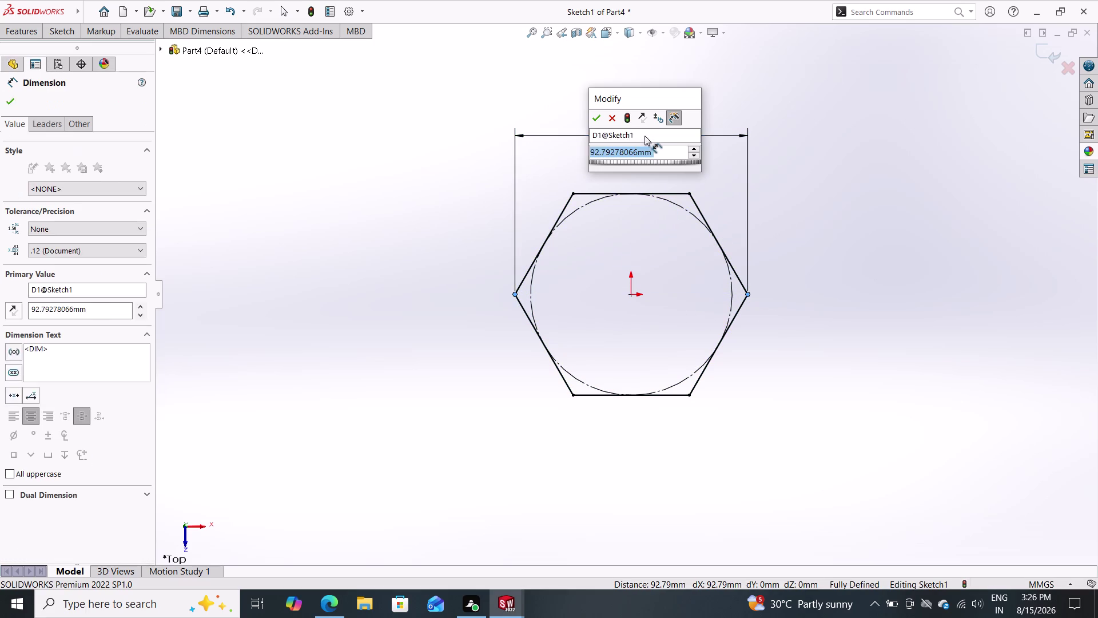
double_click(652, 152)
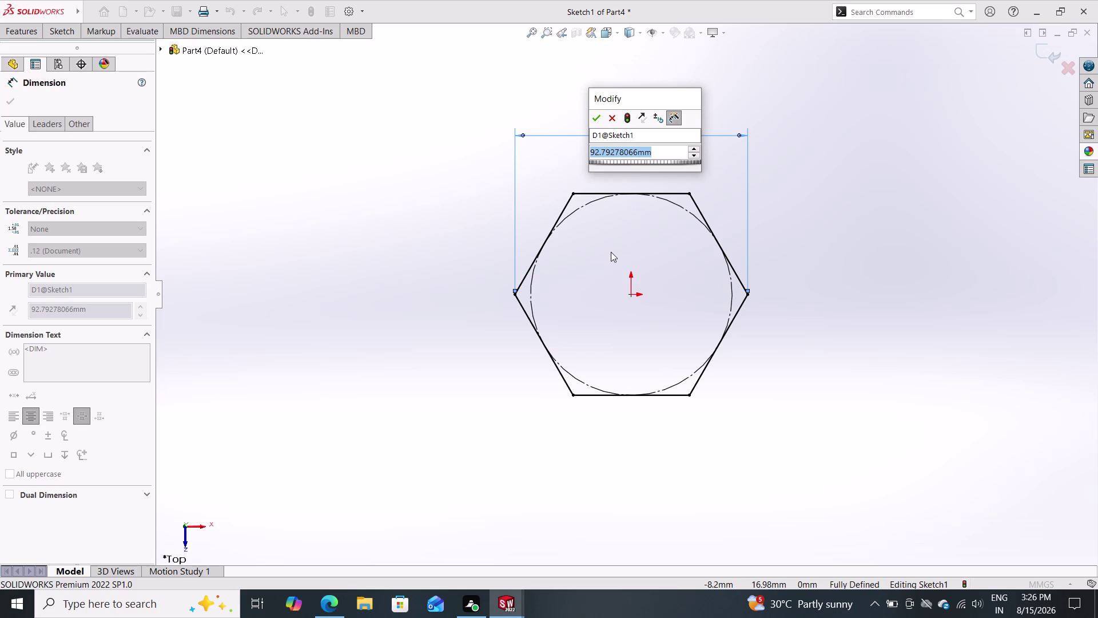
key(Escape)
key(Escape)
key(Escape)
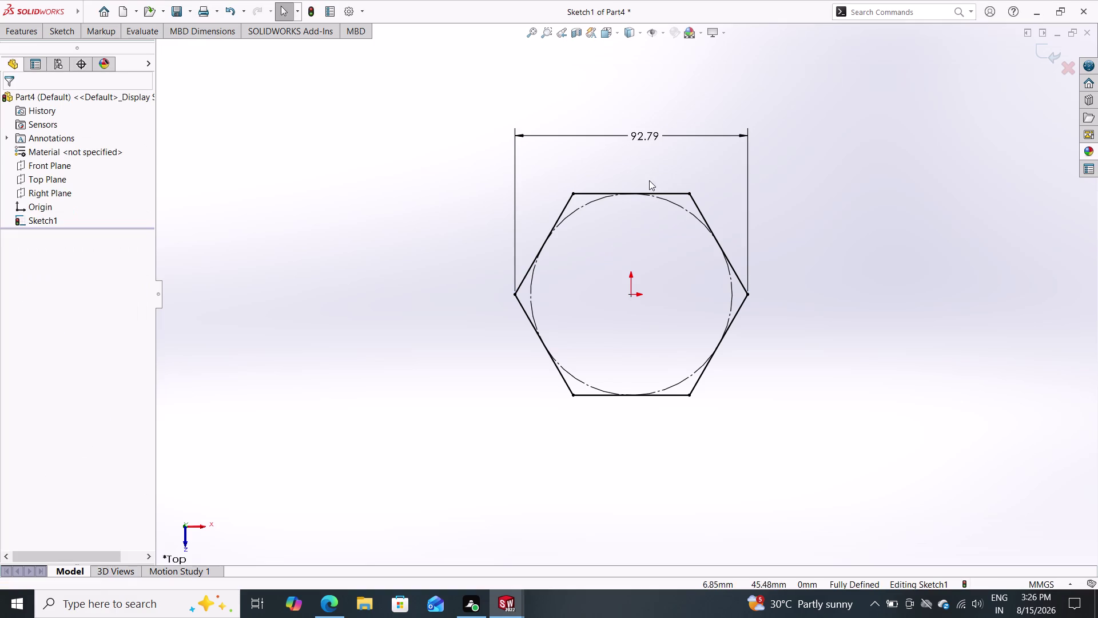
key(Escape)
click(708, 136)
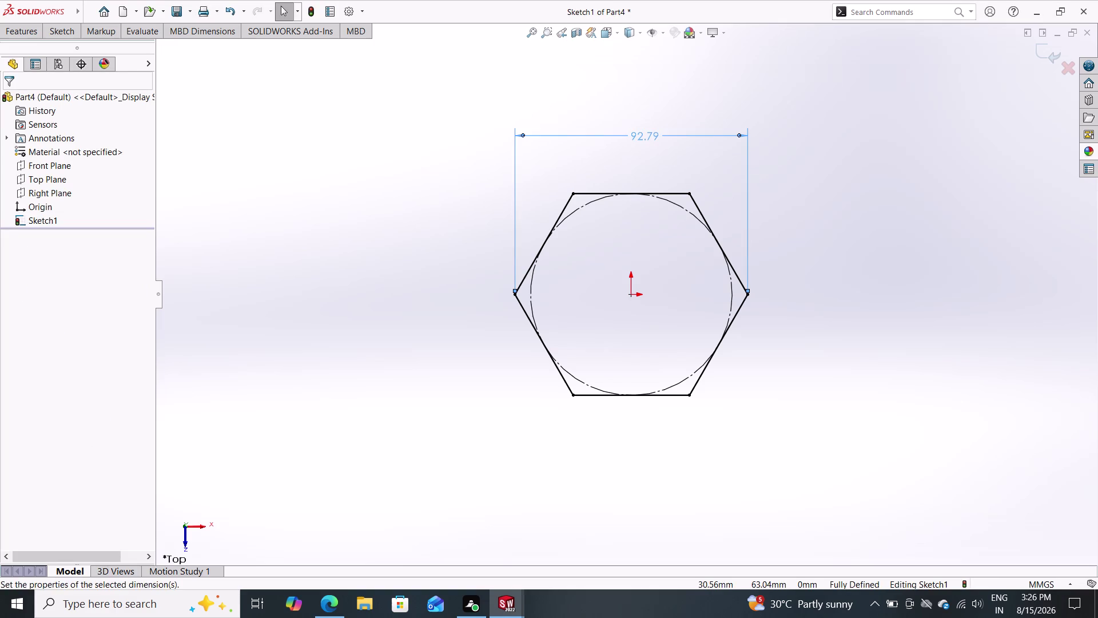
key(Delete)
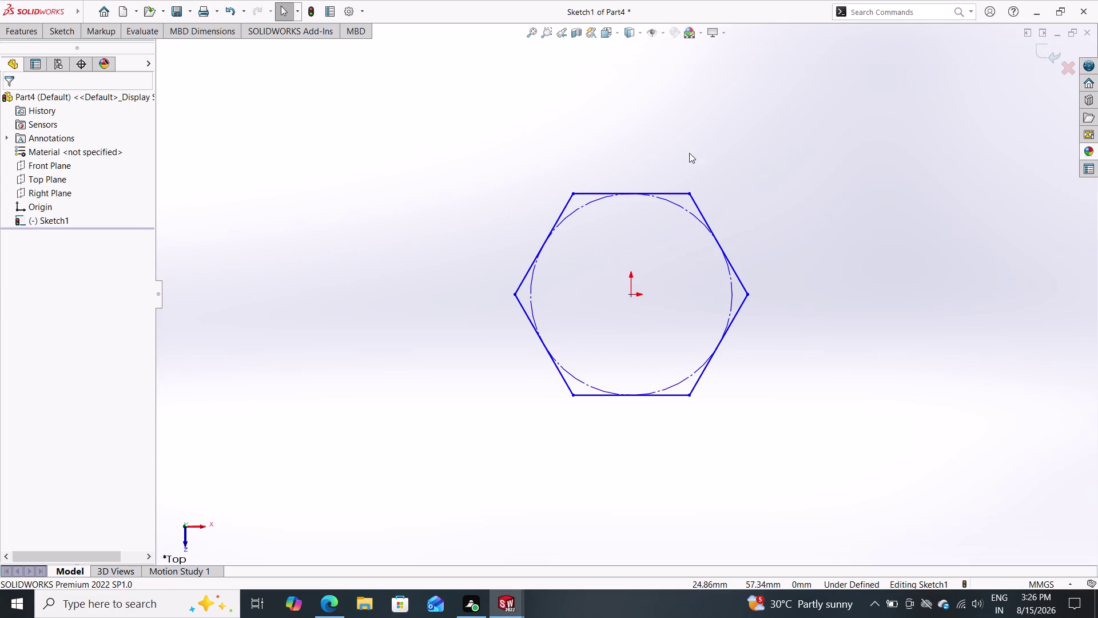
Dimension the hexagon's height between top and bottom corners to 26 mm.
click(71, 26)
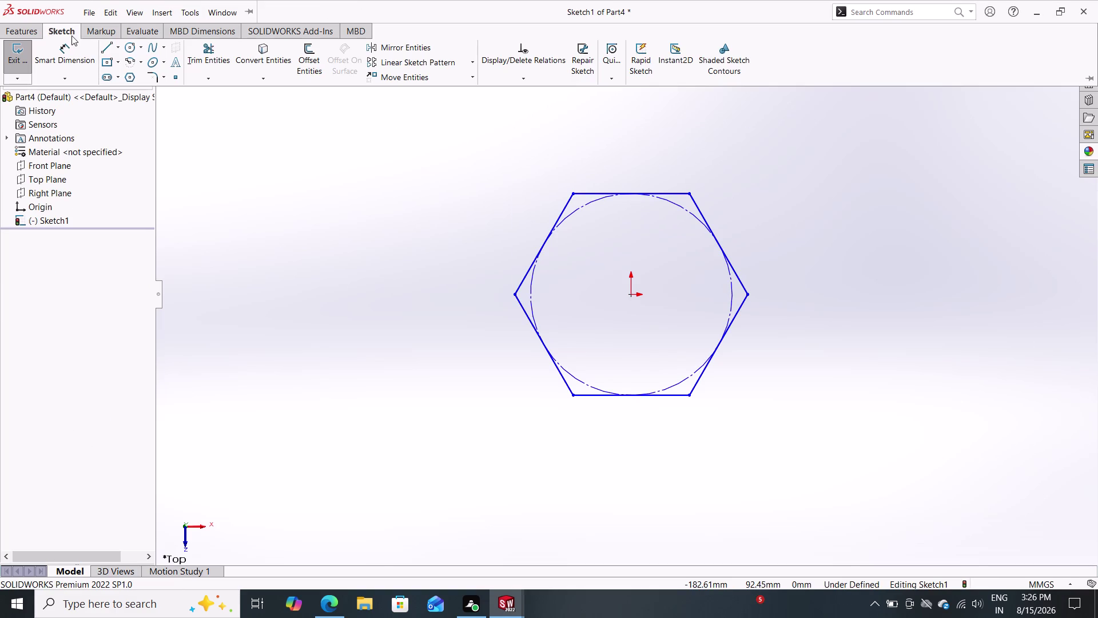
double_click(70, 53)
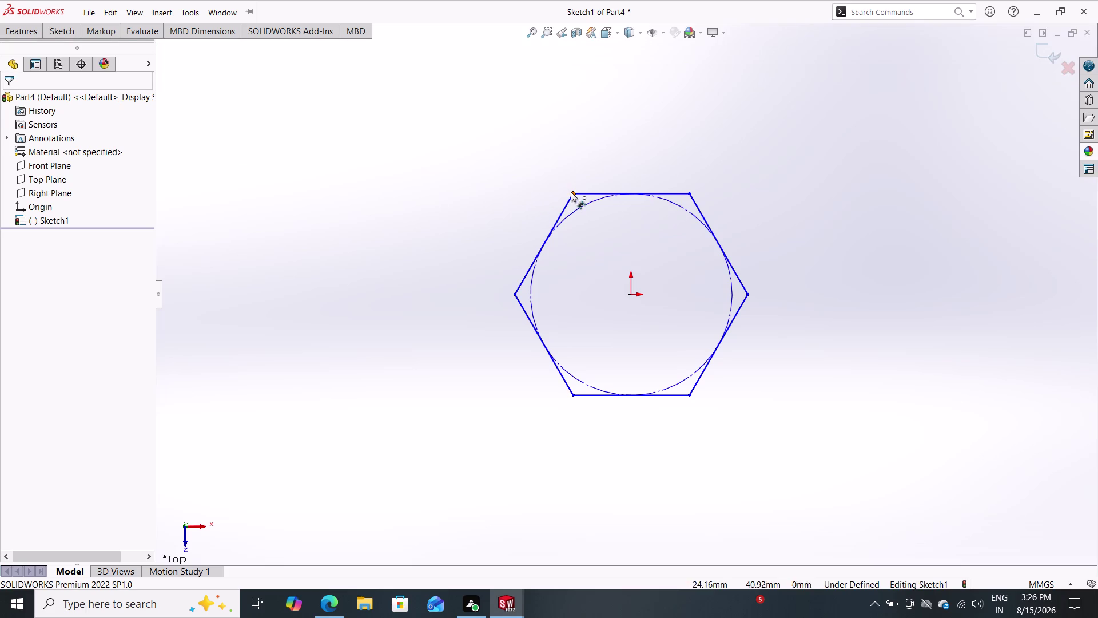
click(571, 192)
double_click(571, 395)
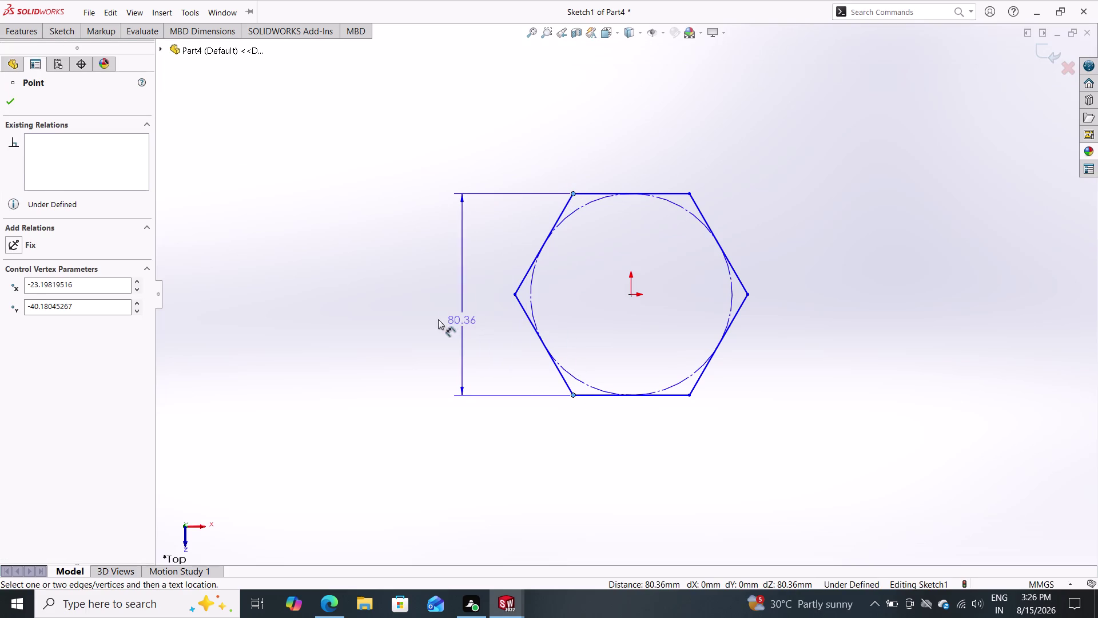
click(424, 319)
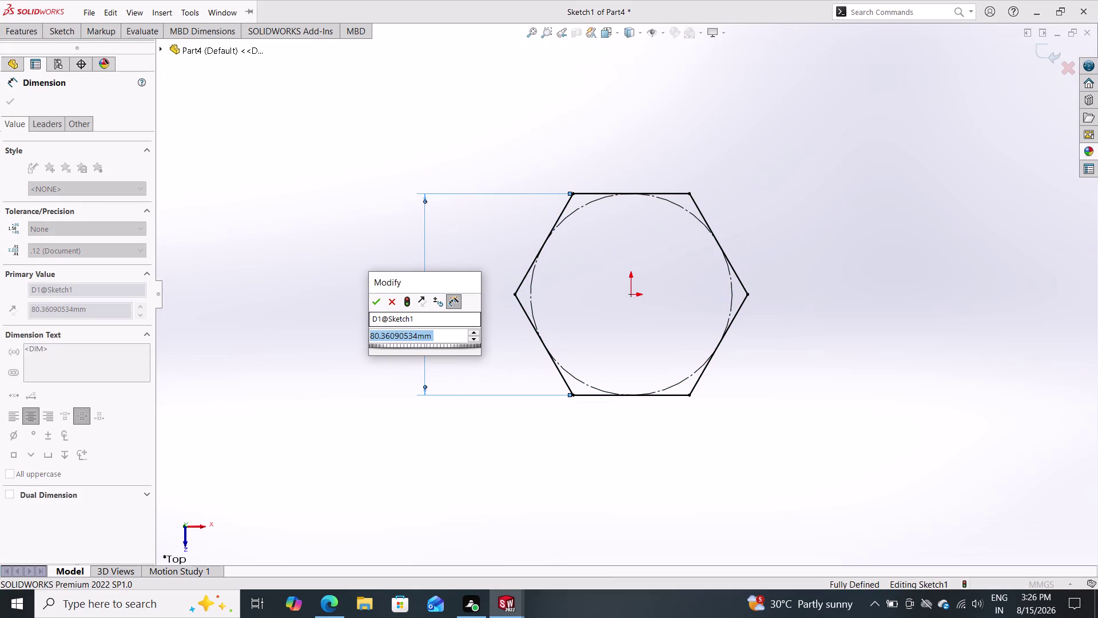
text(26)
key(Return)
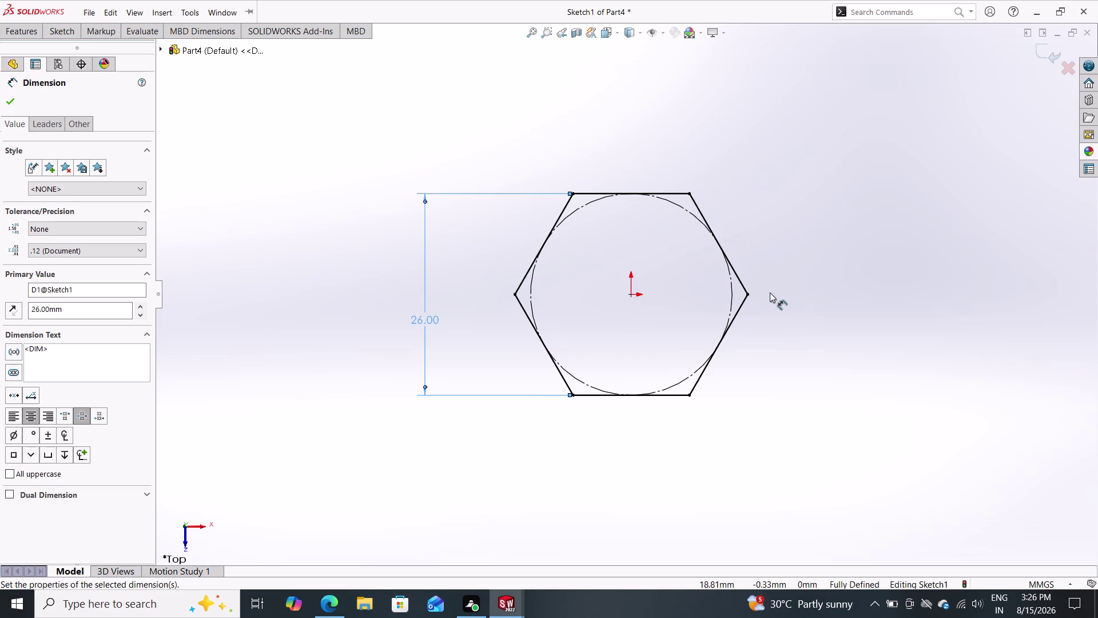
key(Escape)
click(50, 29)
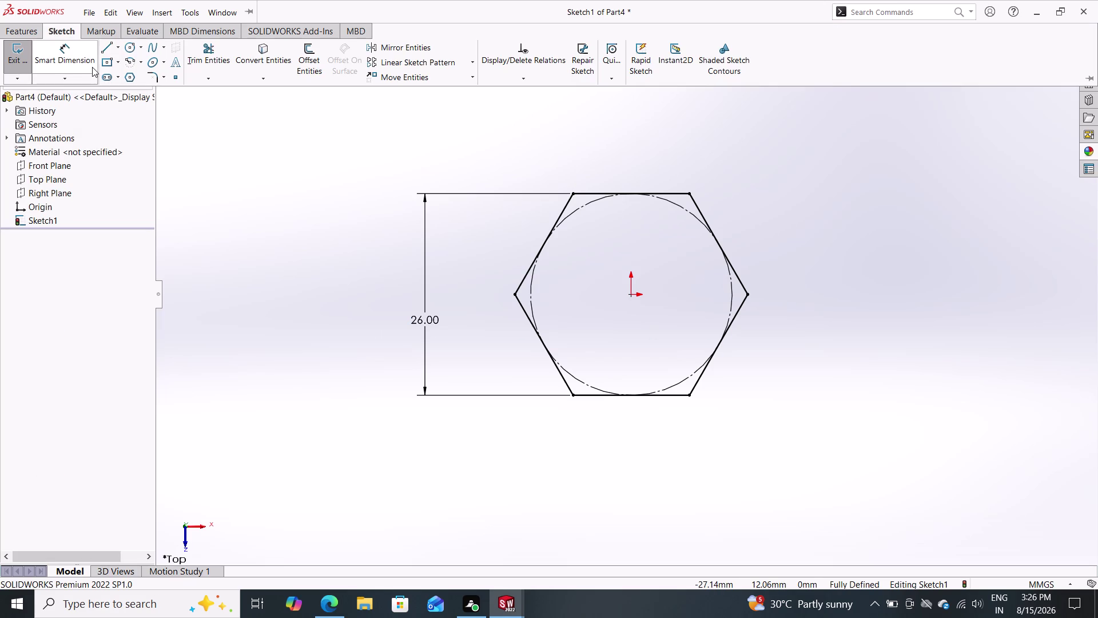
click(129, 47)
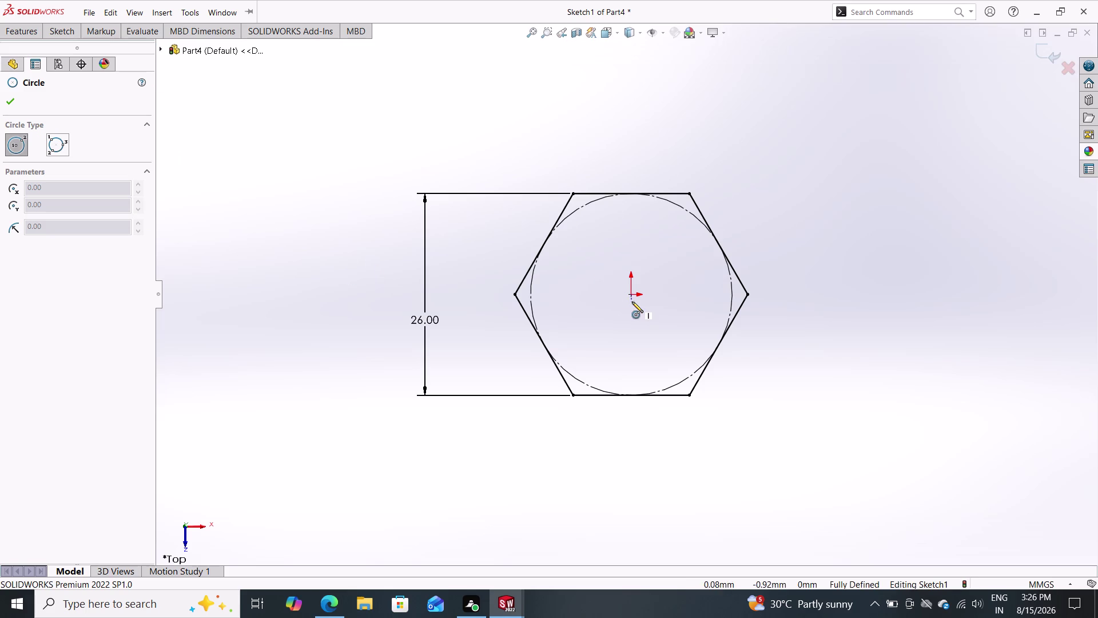
Draw a circle at the origin and set its diameter dimension to 12 mm.
click(631, 295)
double_click(665, 322)
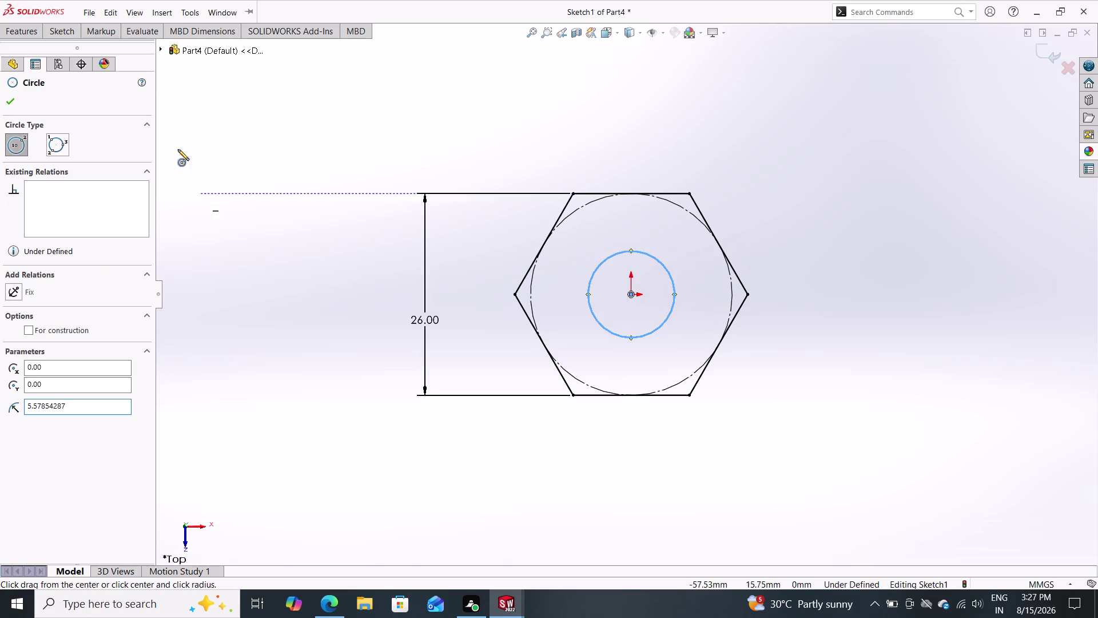
click(64, 32)
click(66, 42)
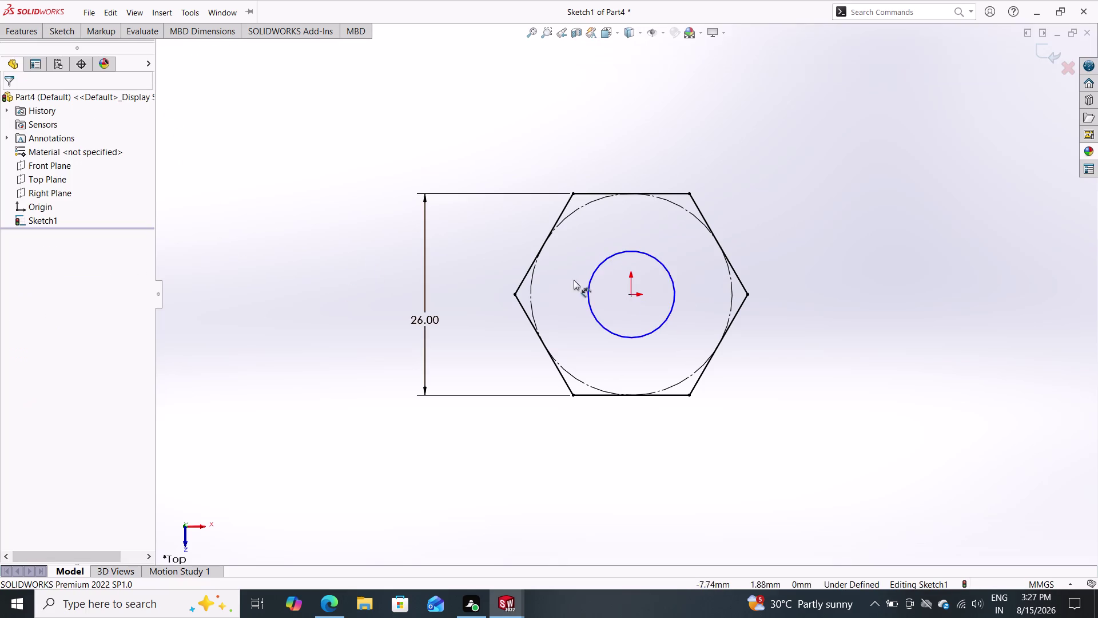
click(671, 275)
click(775, 217)
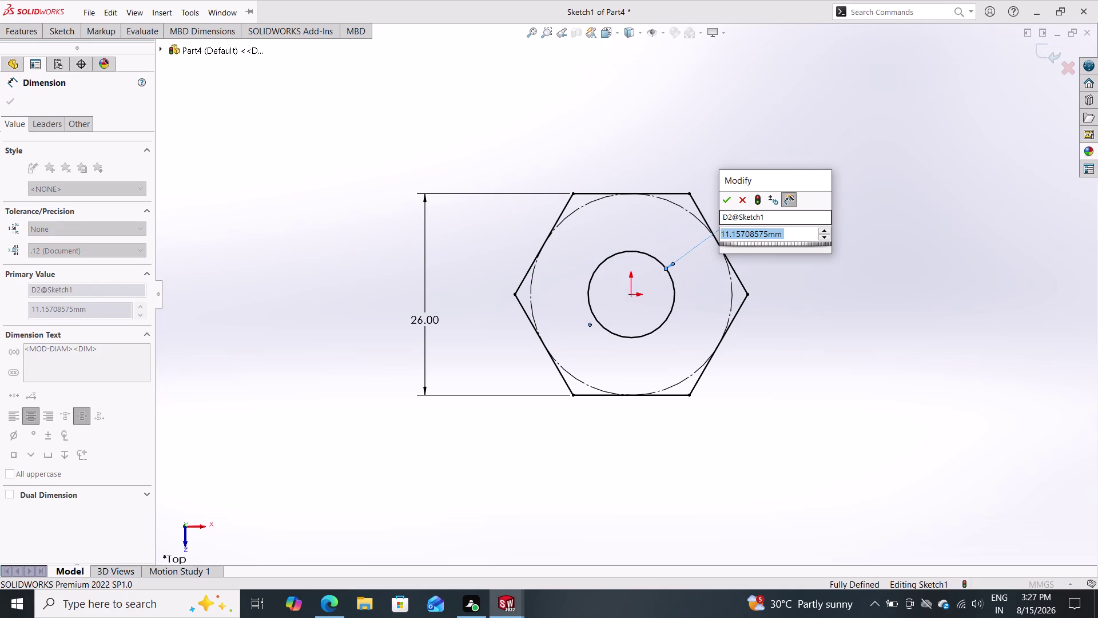
text(12)
key(Return)
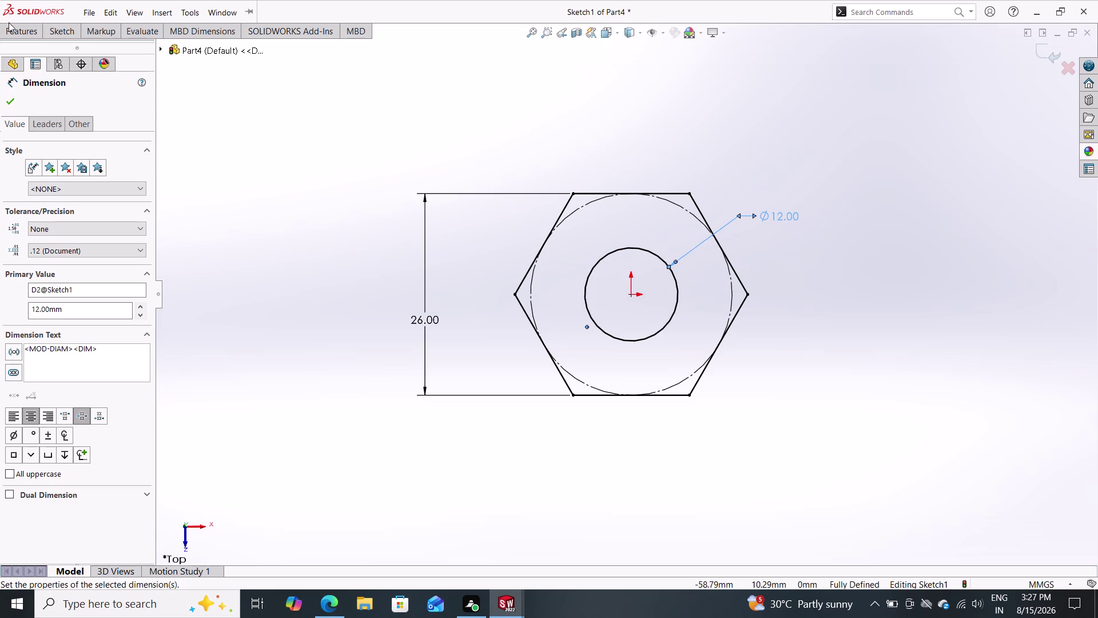
click(6, 96)
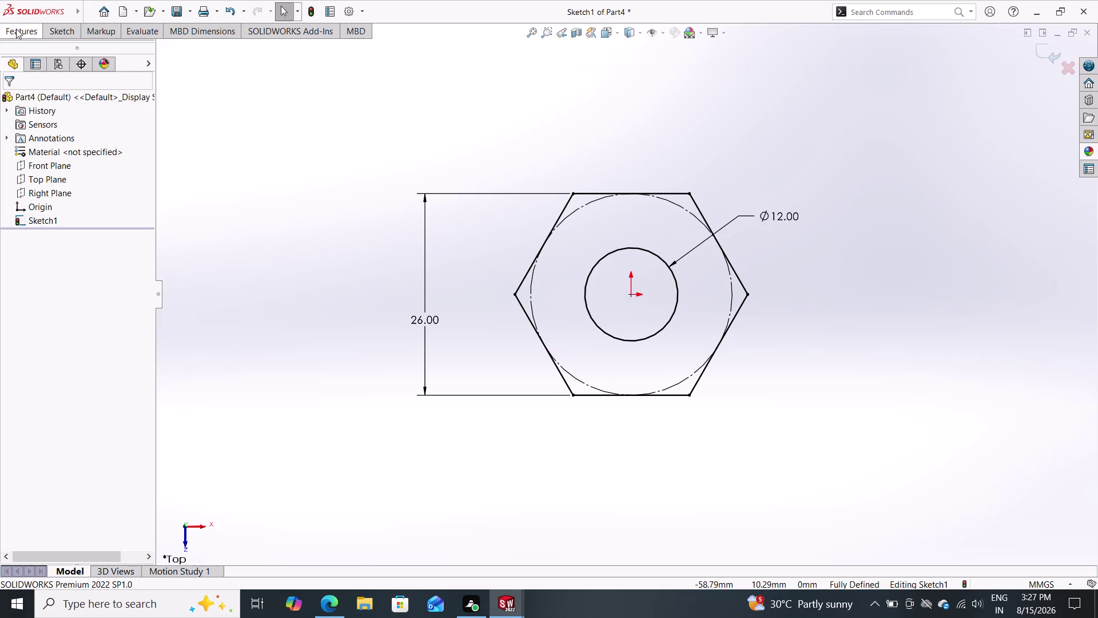
Extrude the hex sketch 12 mm Mid Plane into Boss-Extrude1 with its through hole.
click(16, 29)
click(26, 52)
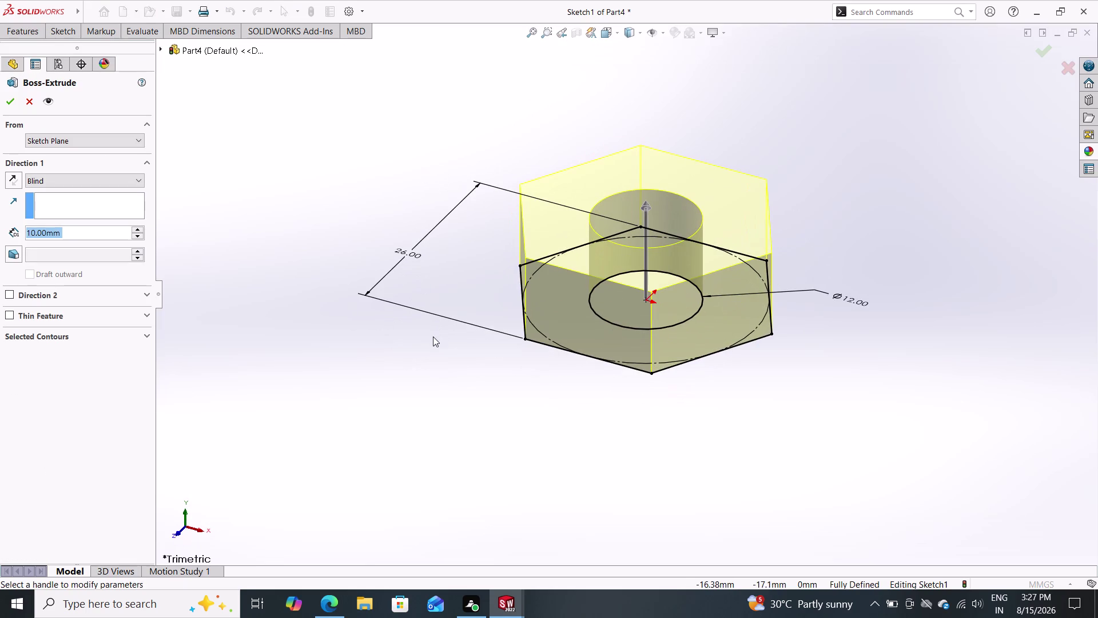
triple_click(114, 176)
click(67, 244)
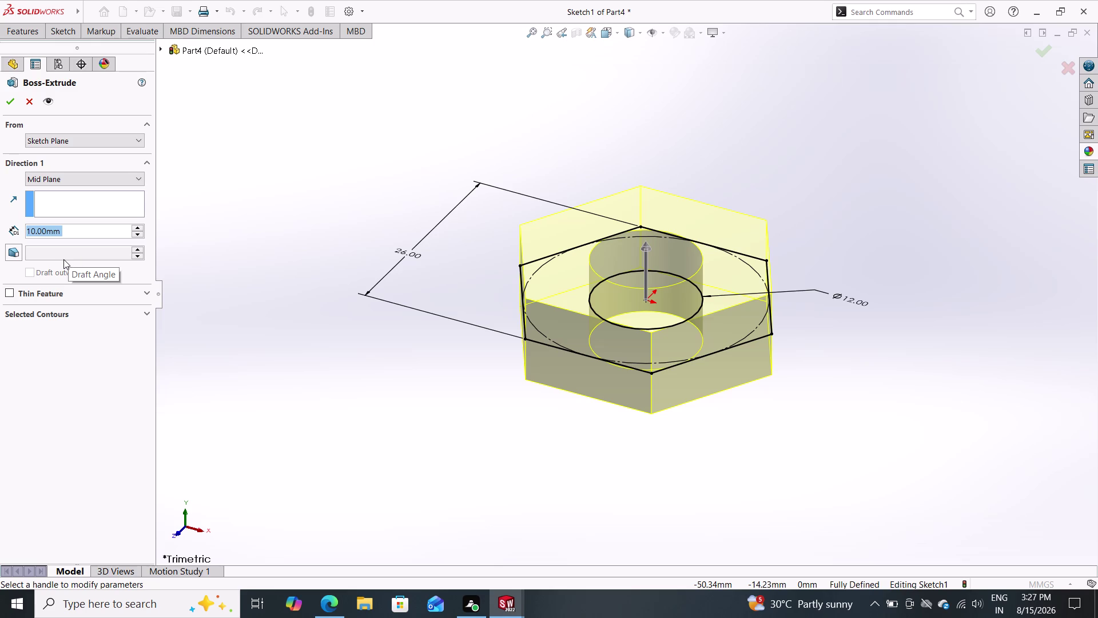
text(12)
key(Return)
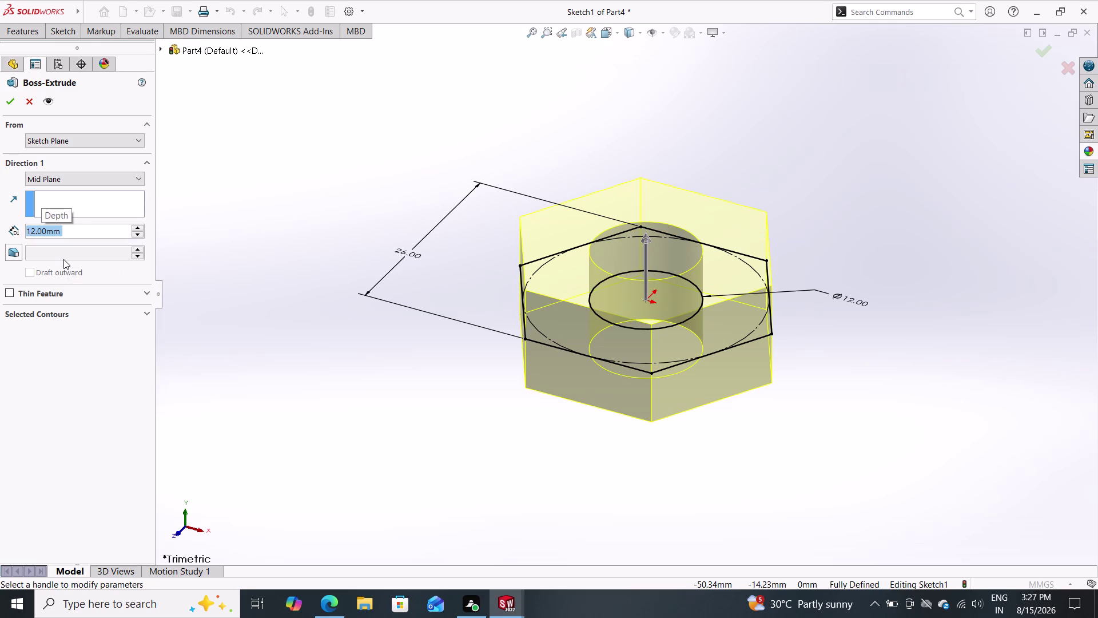
click(12, 101)
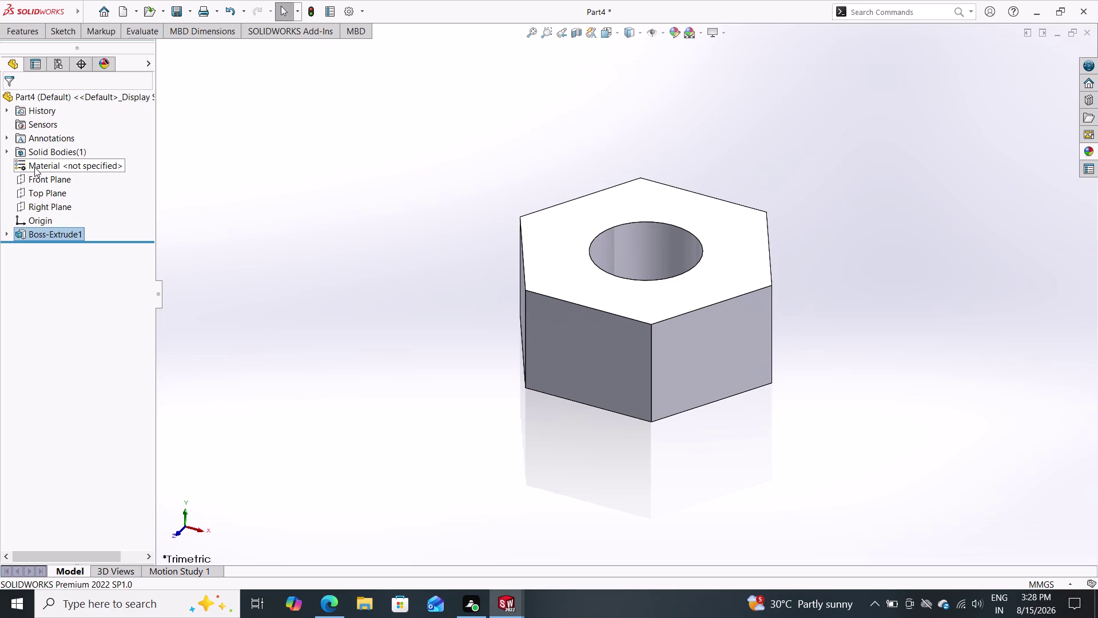
double_click(20, 30)
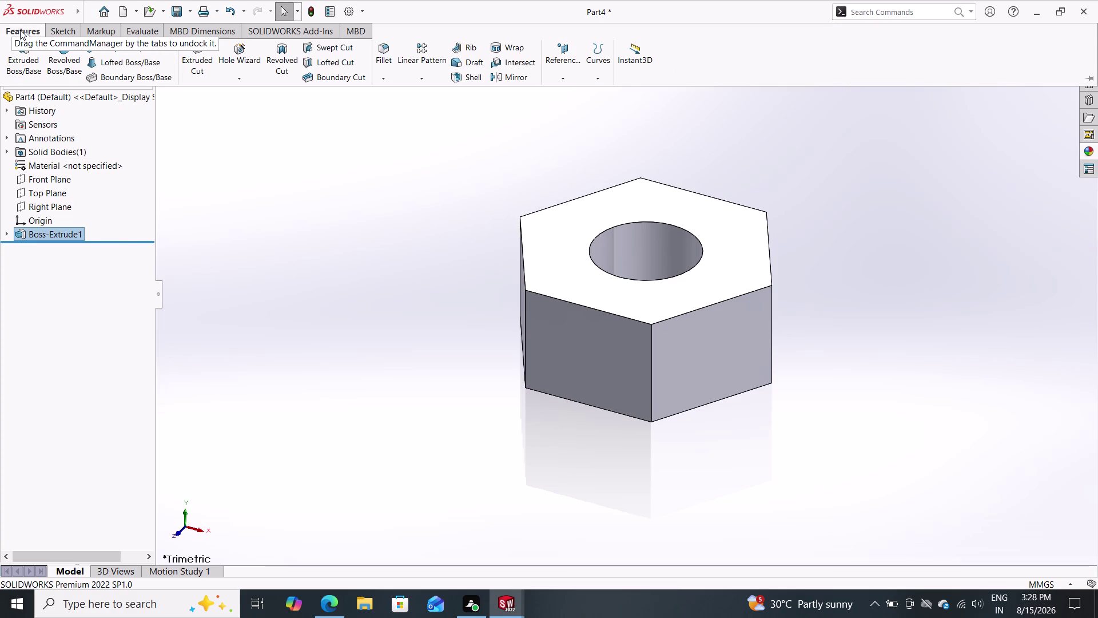
Bevel the hole's top edge with a 0.5 mm, 45° Chamfer1.
click(385, 80)
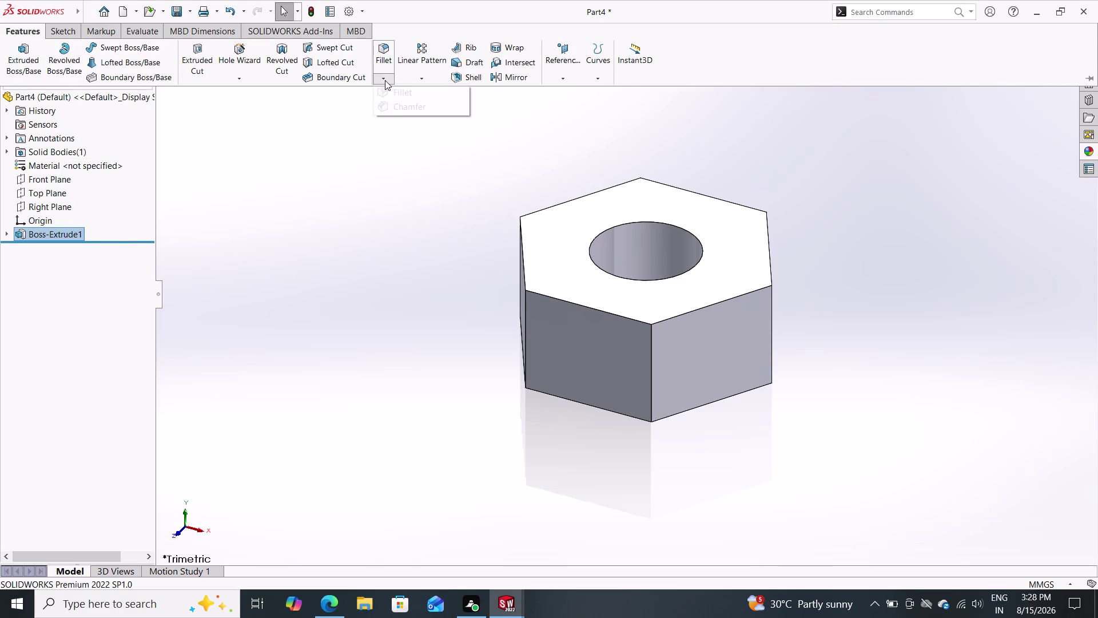
click(391, 107)
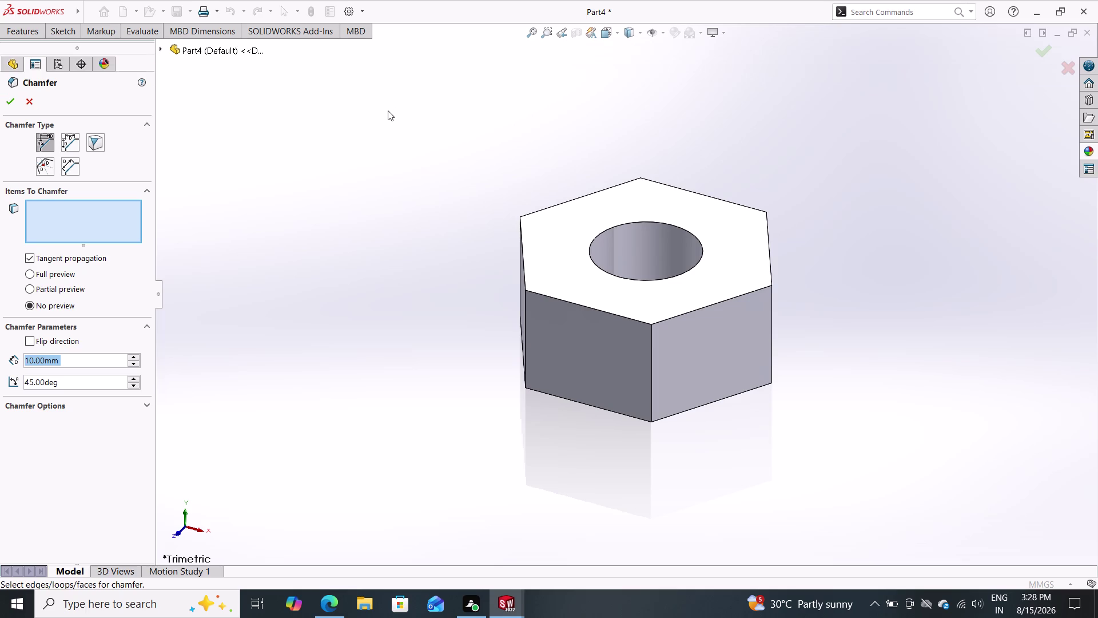
text(0.5)
key(Return)
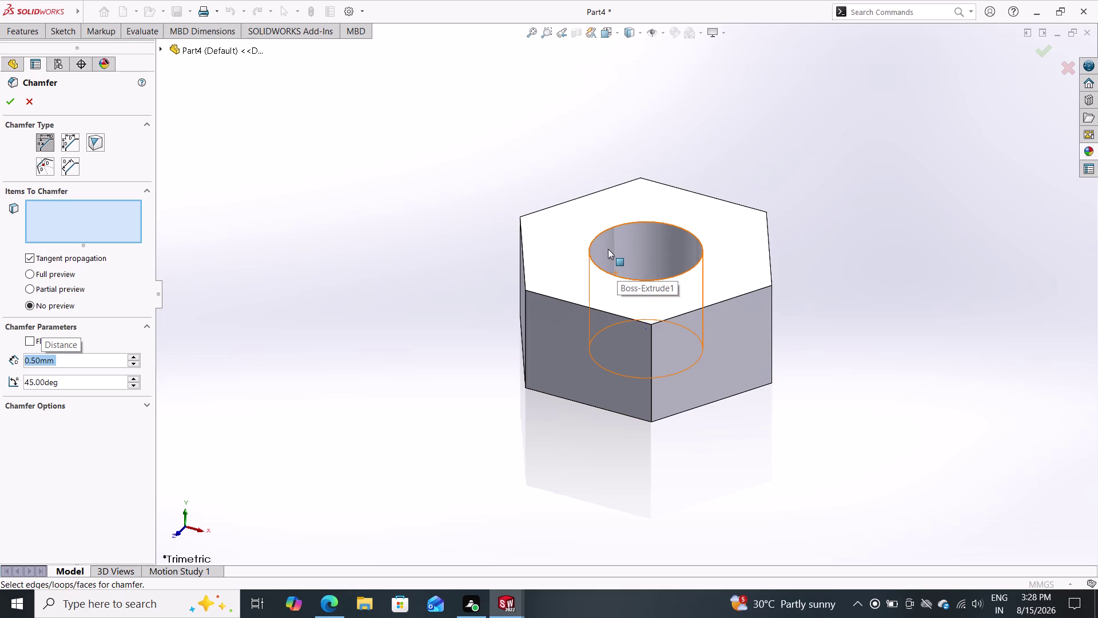
click(597, 263)
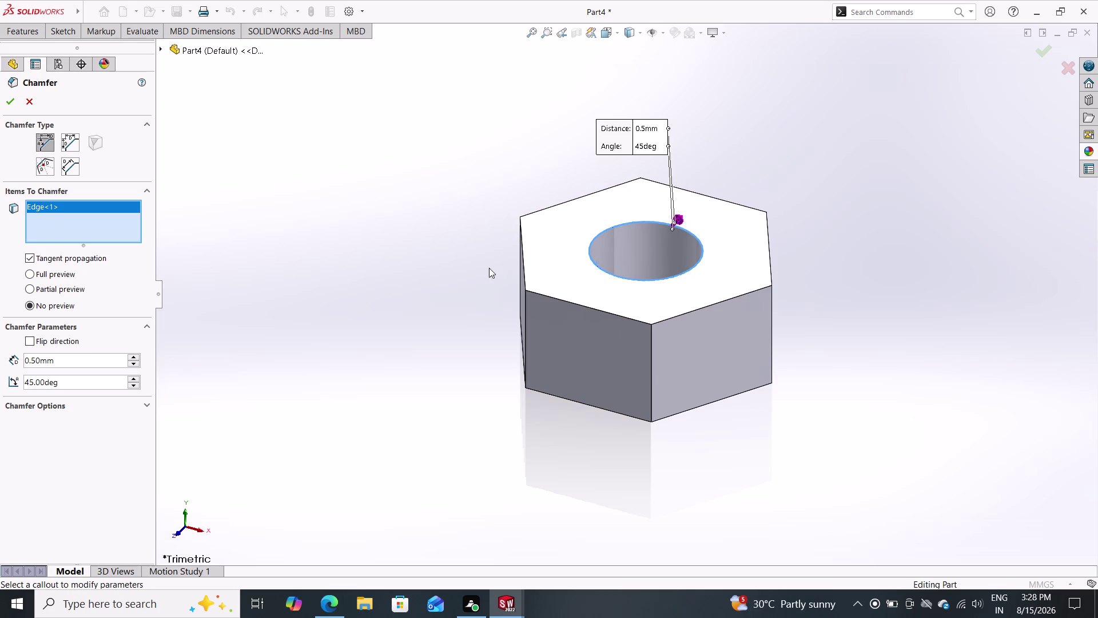
double_click(6, 103)
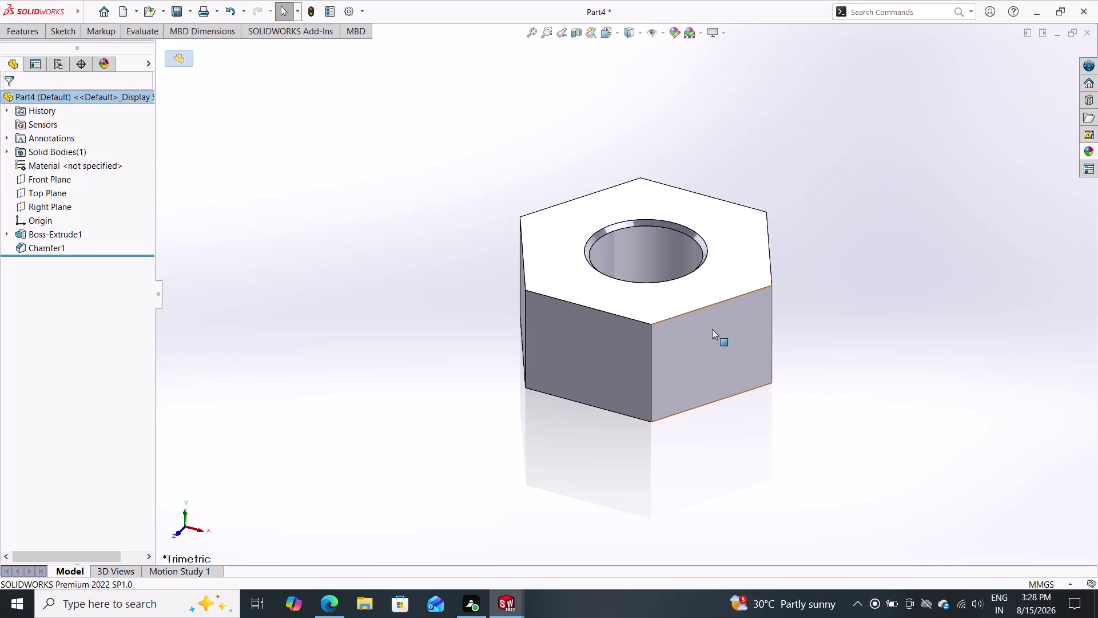
click(569, 269)
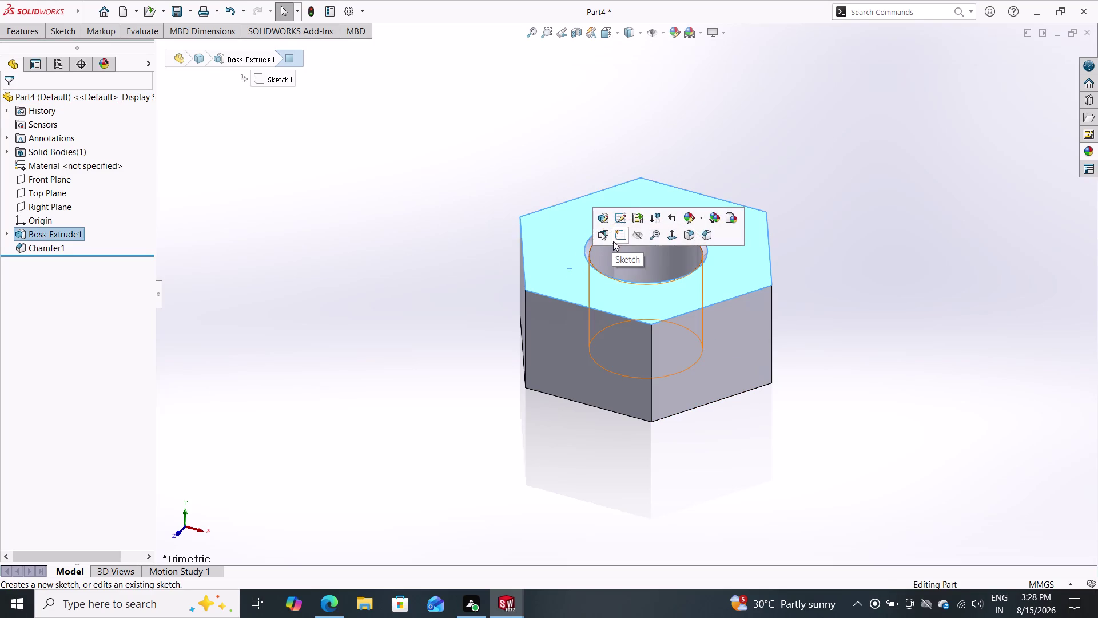
Start a new sketch on the nut's top face.
double_click(615, 237)
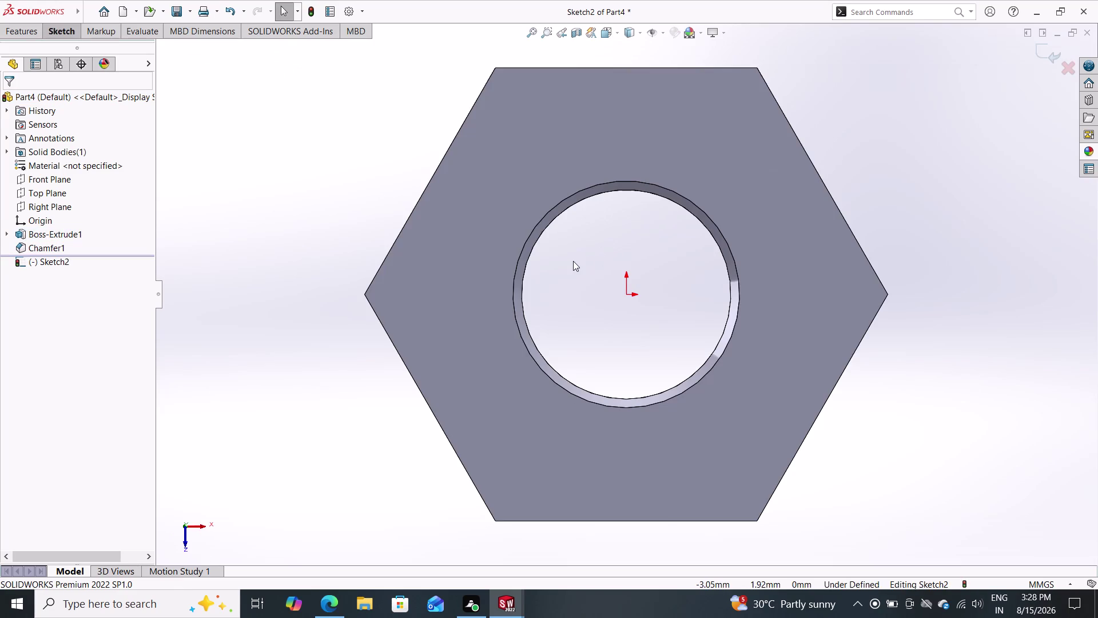
double_click(60, 31)
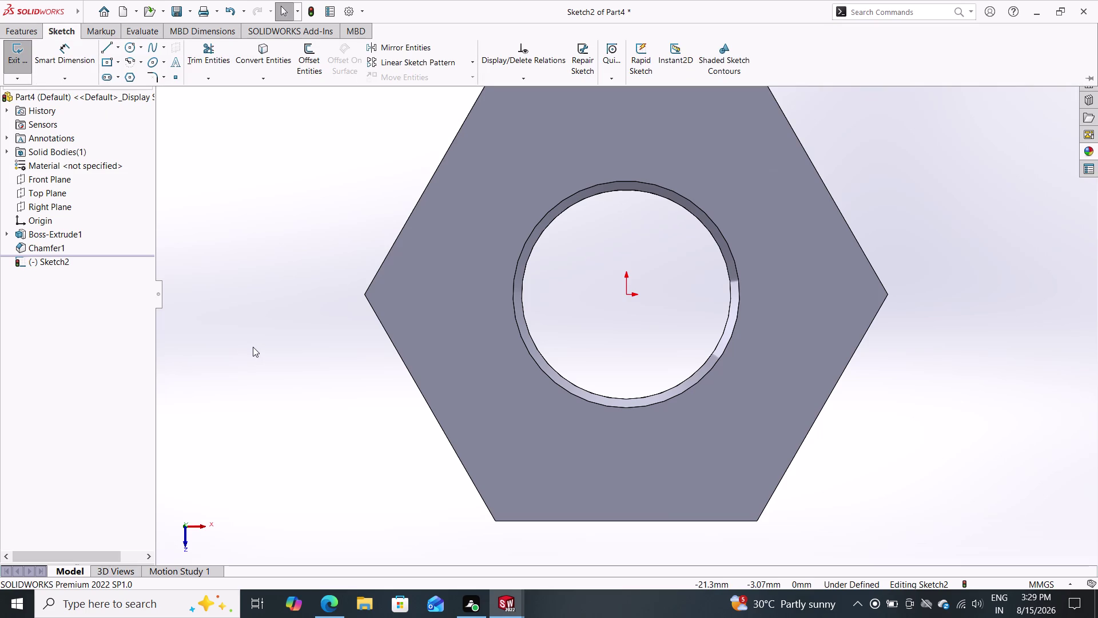
triple_click(127, 52)
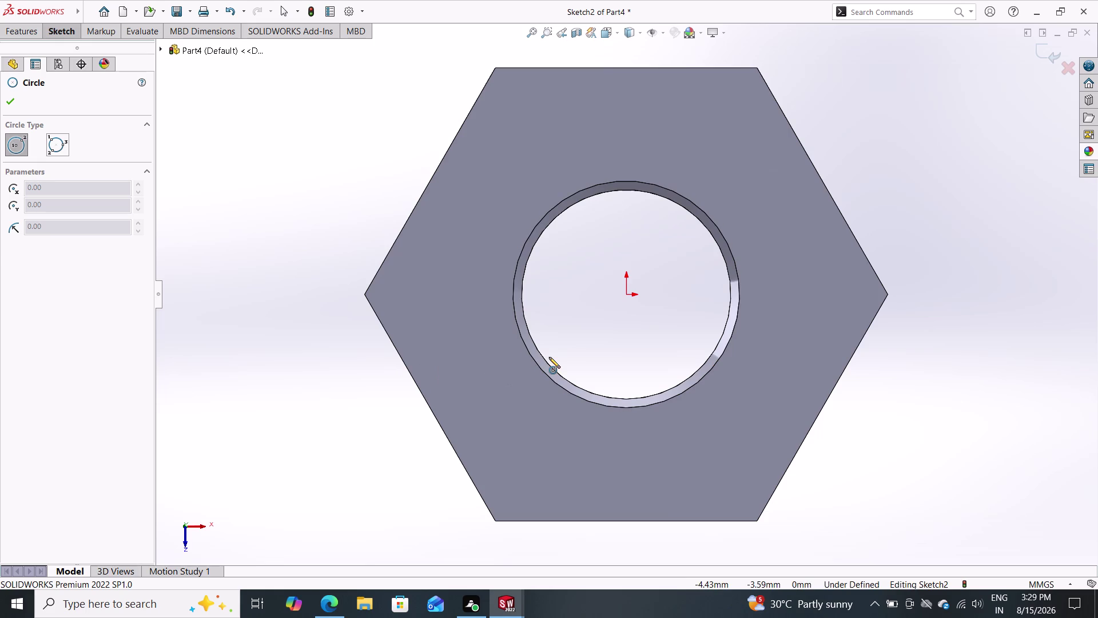
Draw a 13 mm-radius circle centred on the origin, reaching the hexagon flats.
click(627, 293)
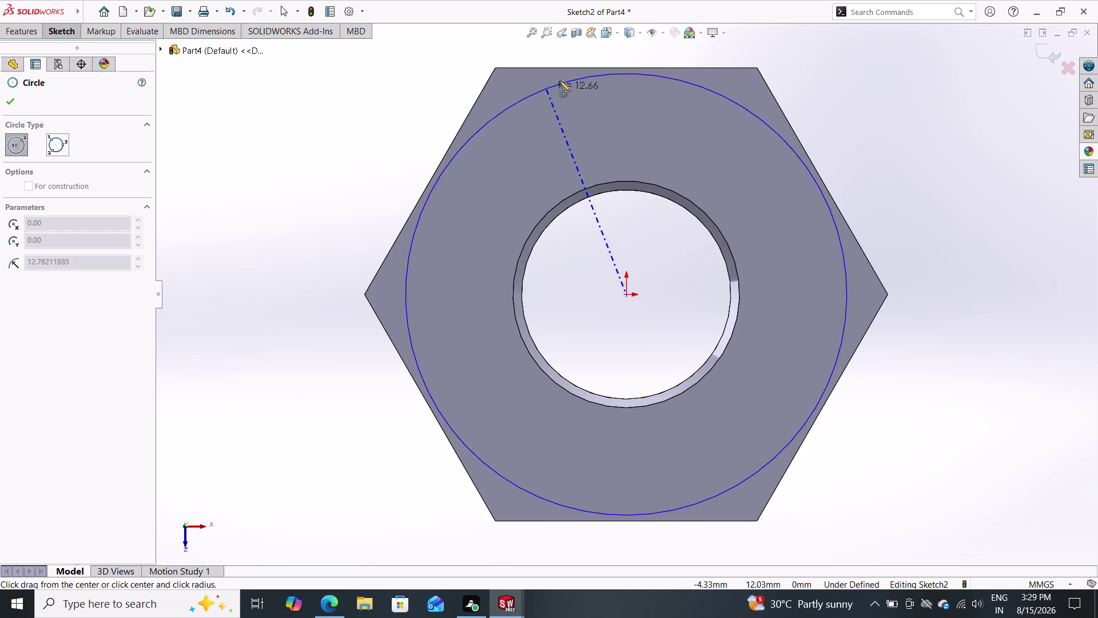
click(628, 66)
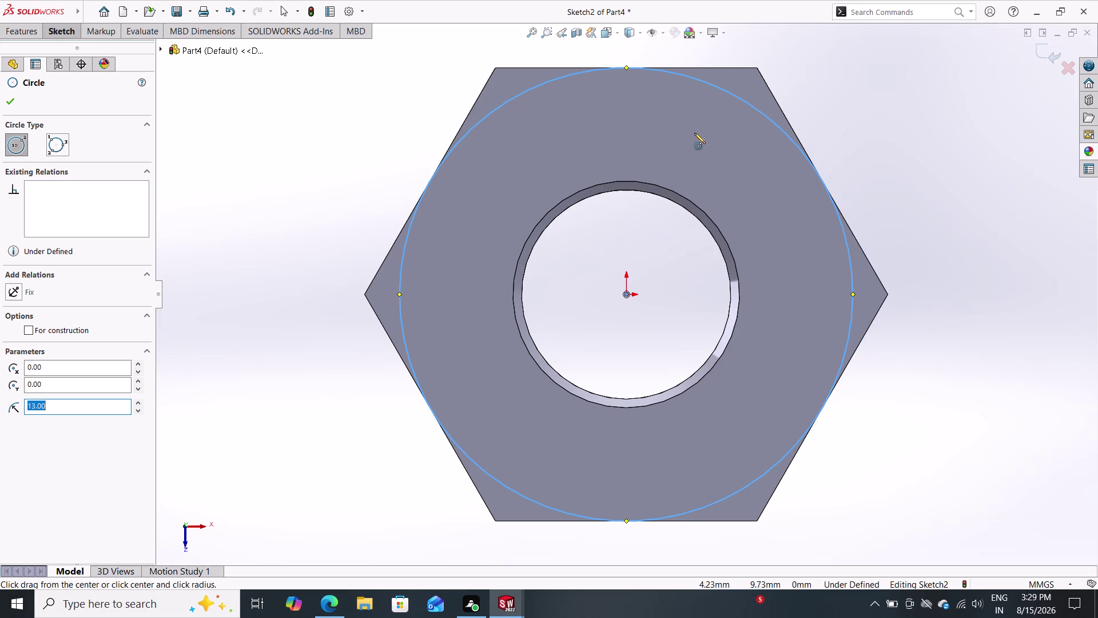
click(9, 102)
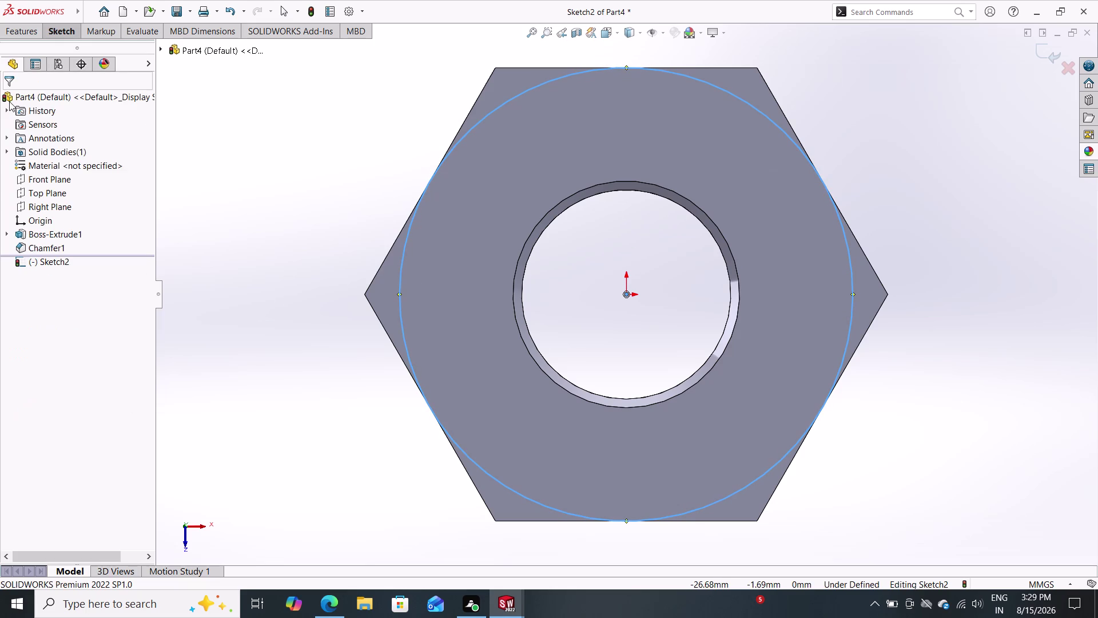
click(64, 31)
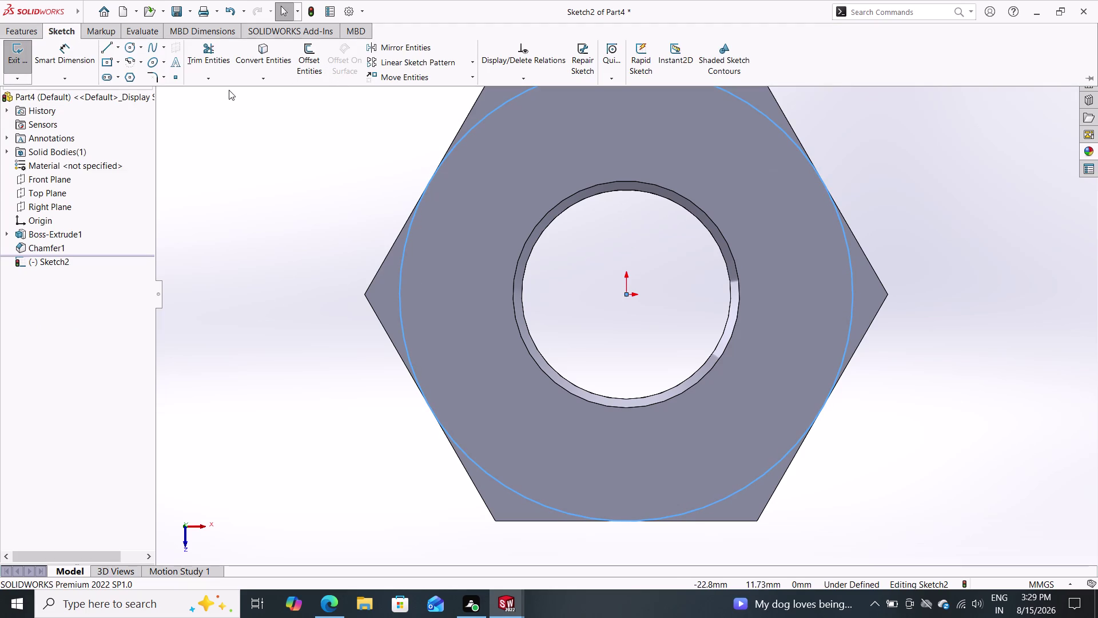
click(32, 28)
Cut-extrude outside the circle, 12 mm Mid Plane, with a 50° draft, as Cut-Extrude1.
click(189, 63)
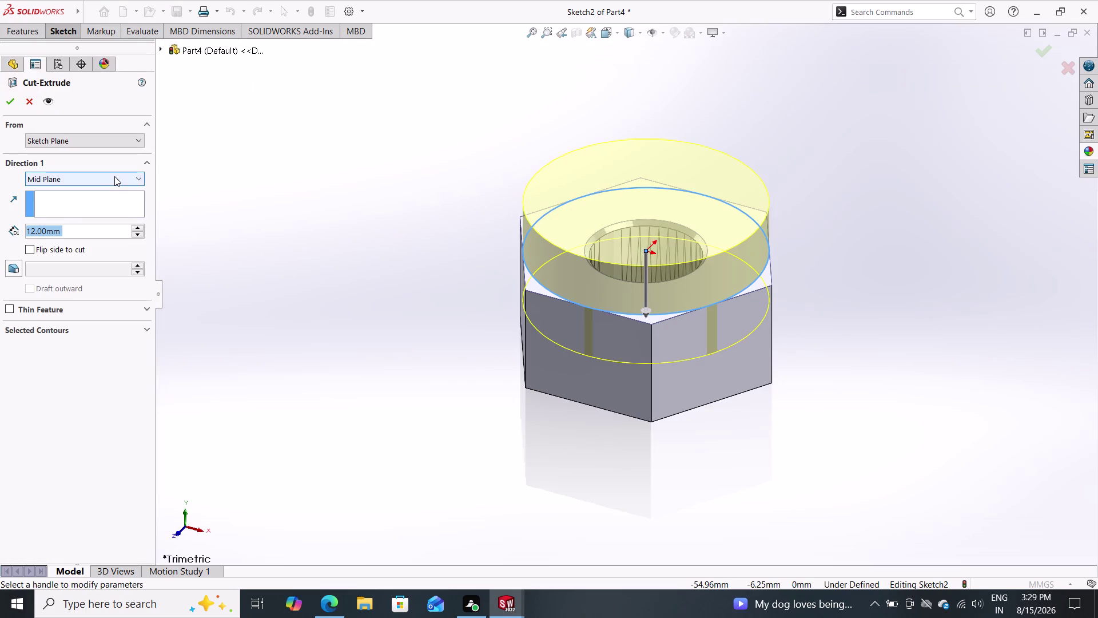
click(25, 252)
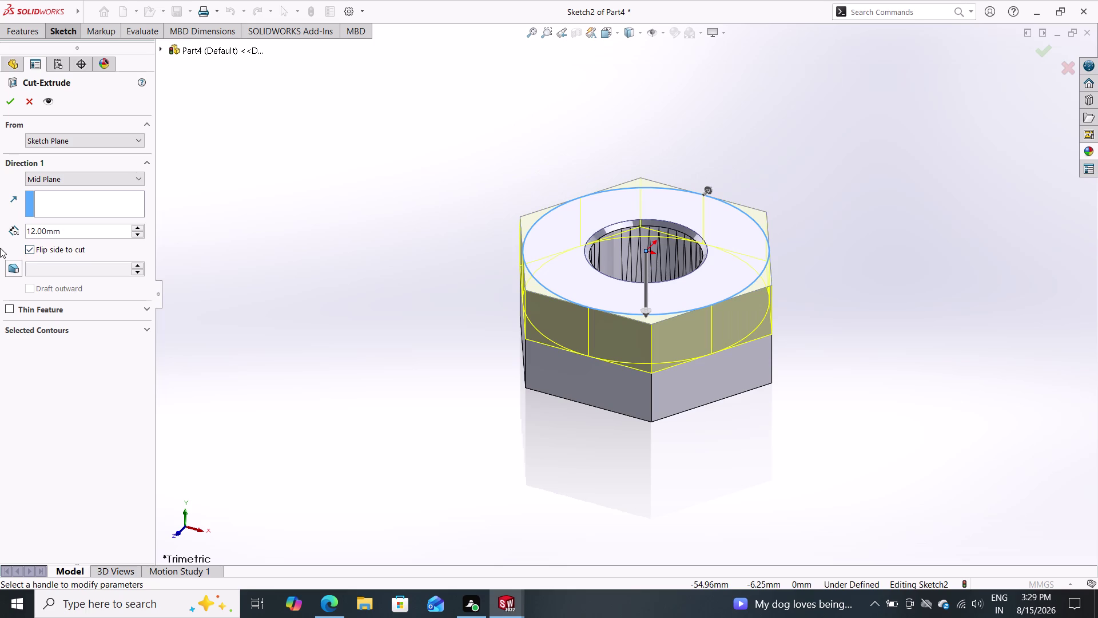
click(11, 270)
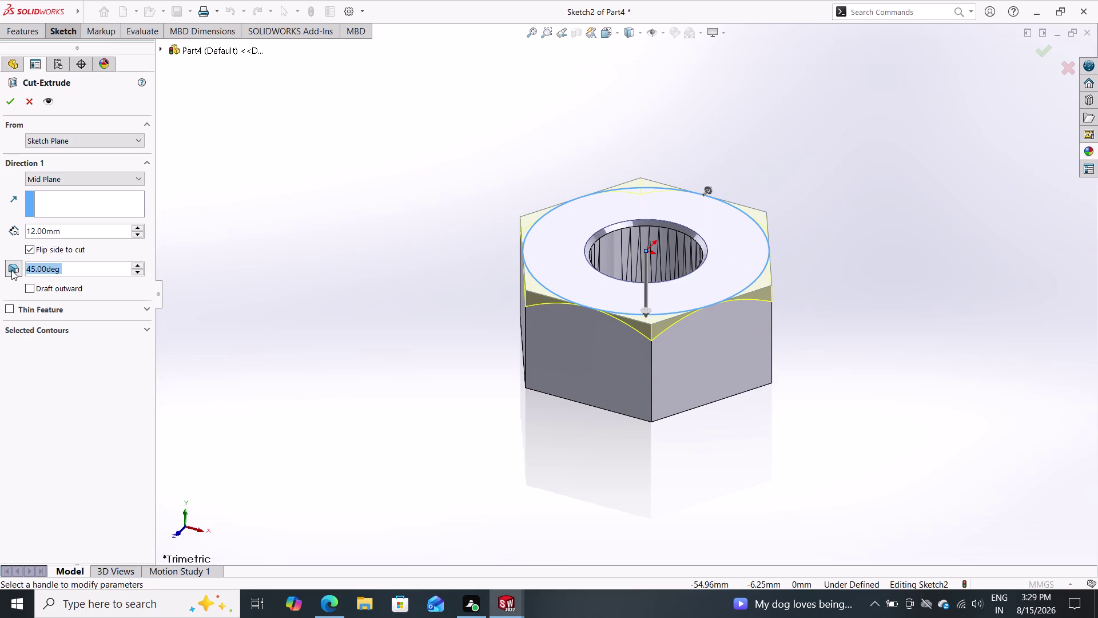
text(60)
key(Return)
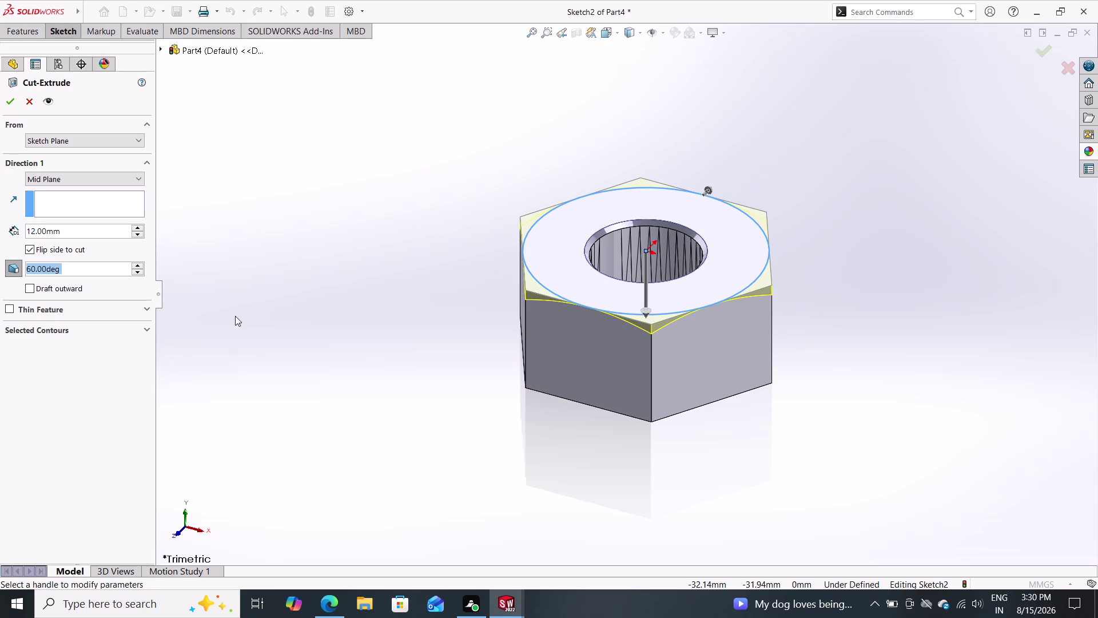
text(50)
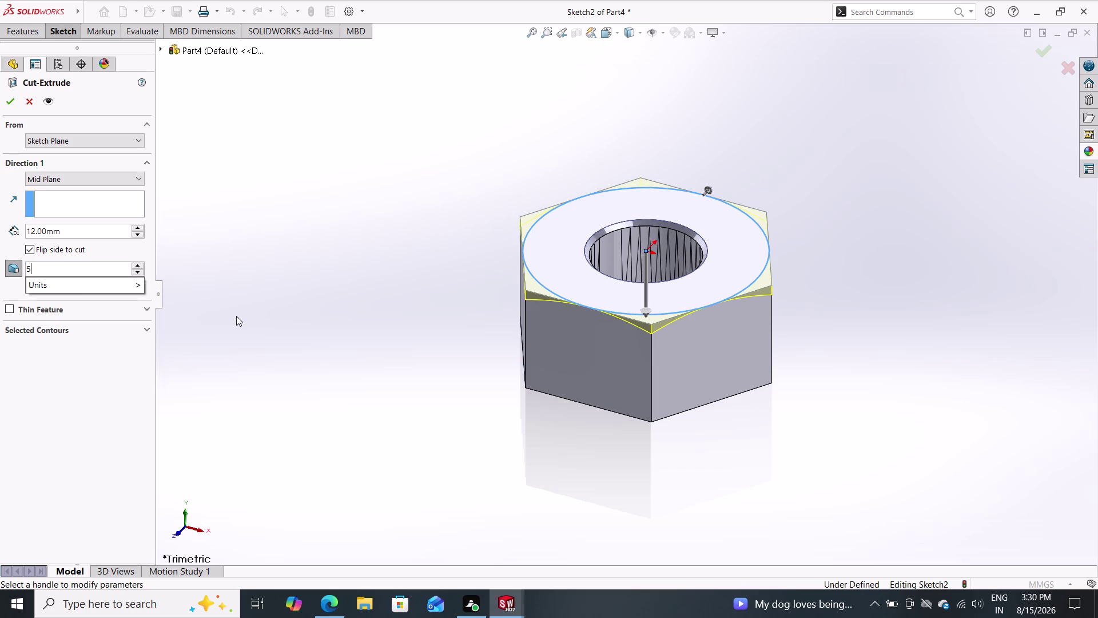
key(Return)
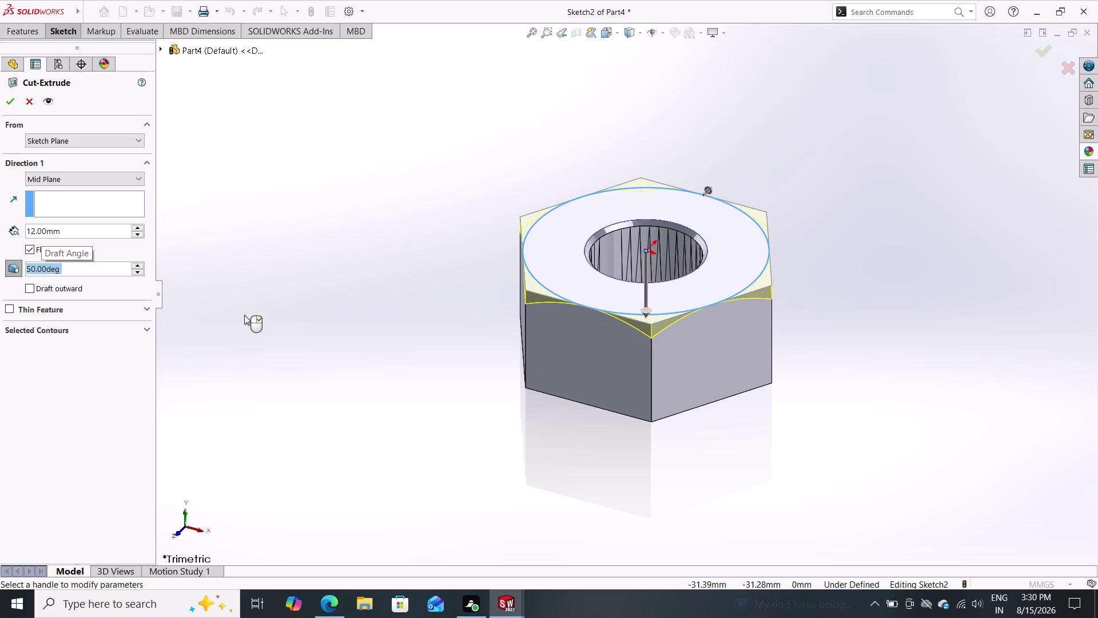
double_click(16, 97)
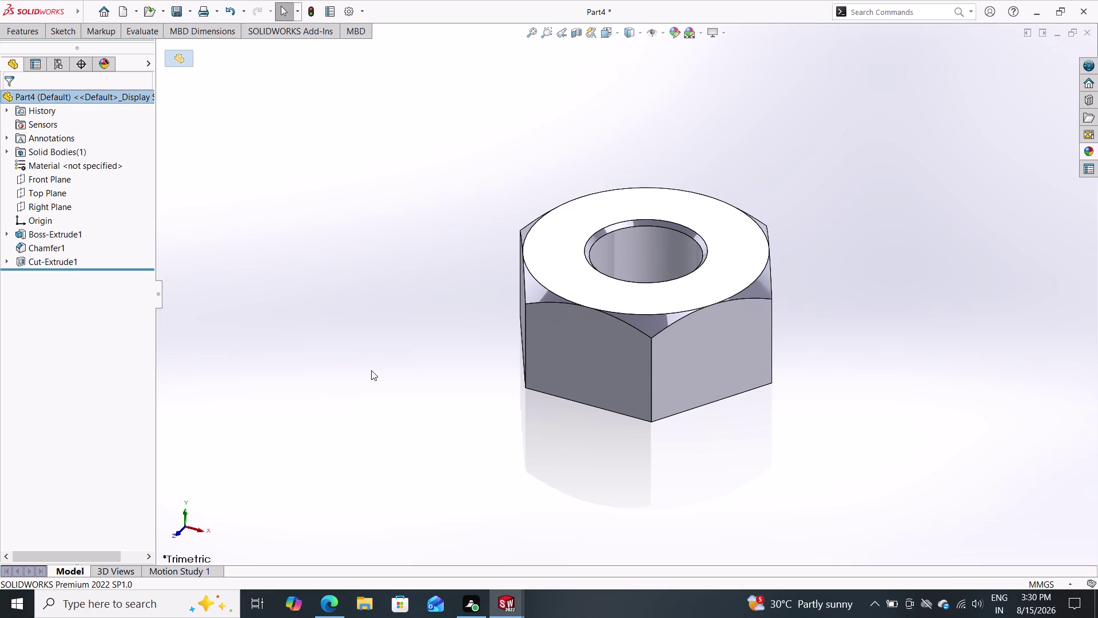
click(60, 194)
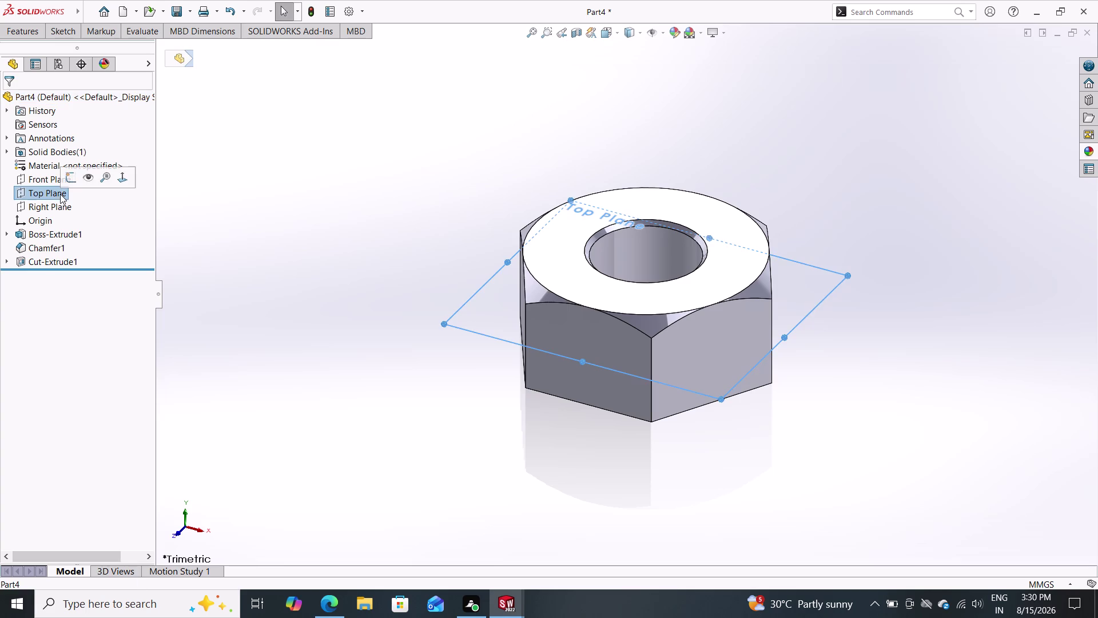
Open a sketch (Sketch3) on the Top Plane.
triple_click(74, 179)
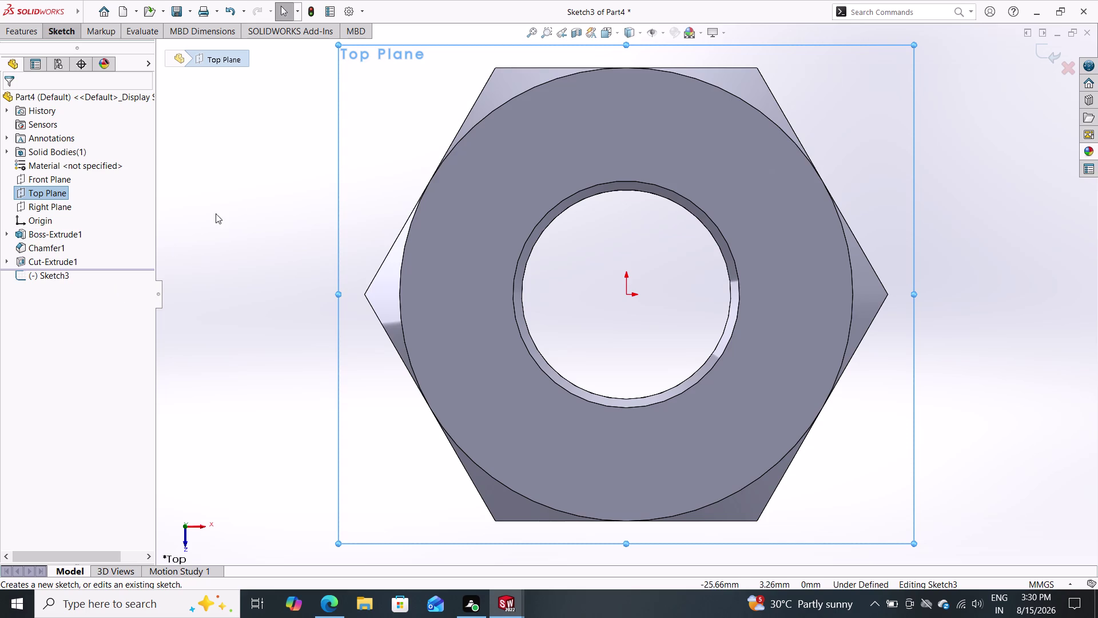
scroll(down, 3)
scroll(up, 3)
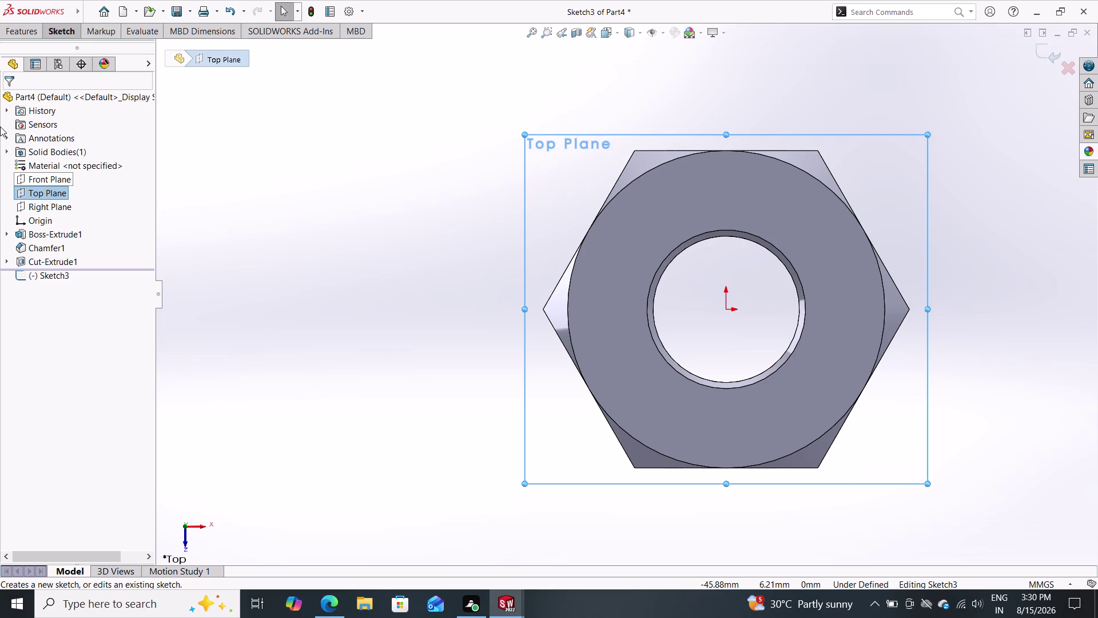
click(34, 30)
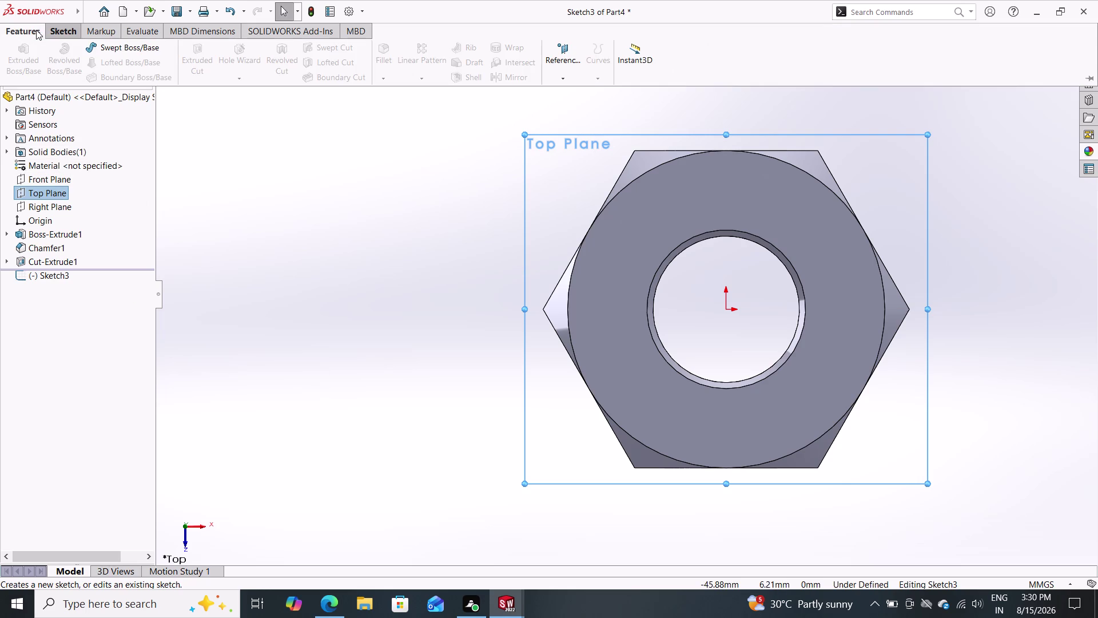
double_click(53, 27)
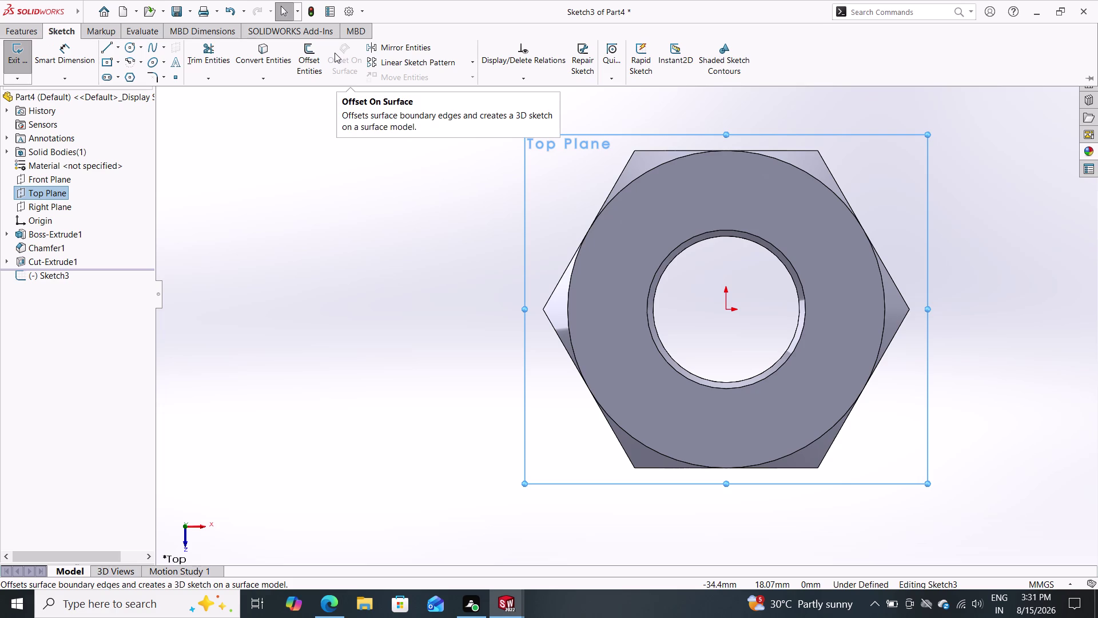
double_click(26, 30)
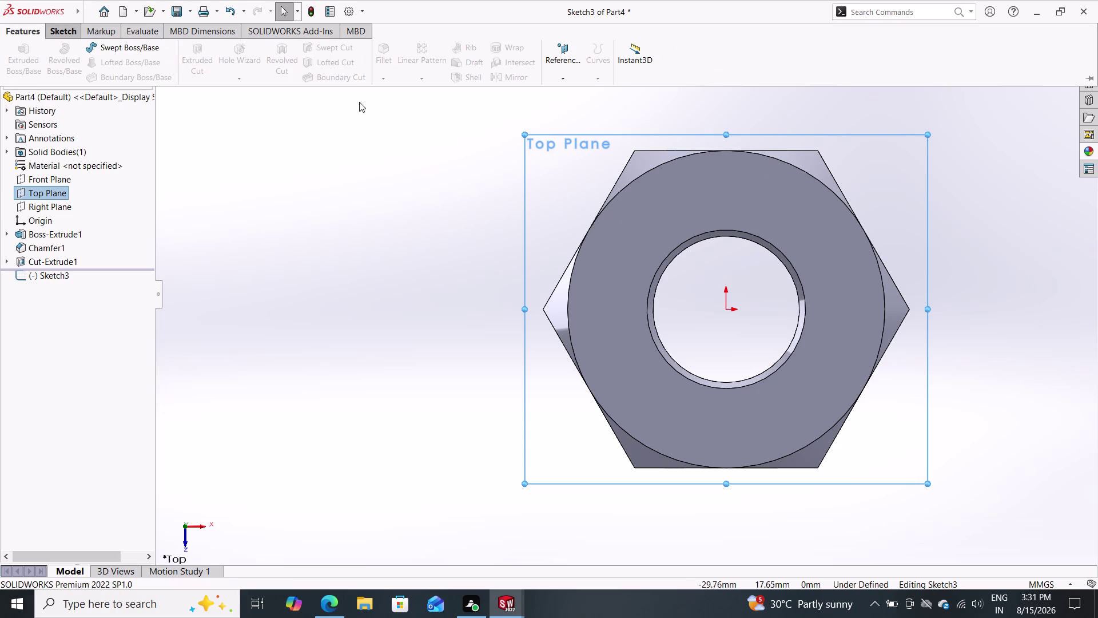
click(561, 320)
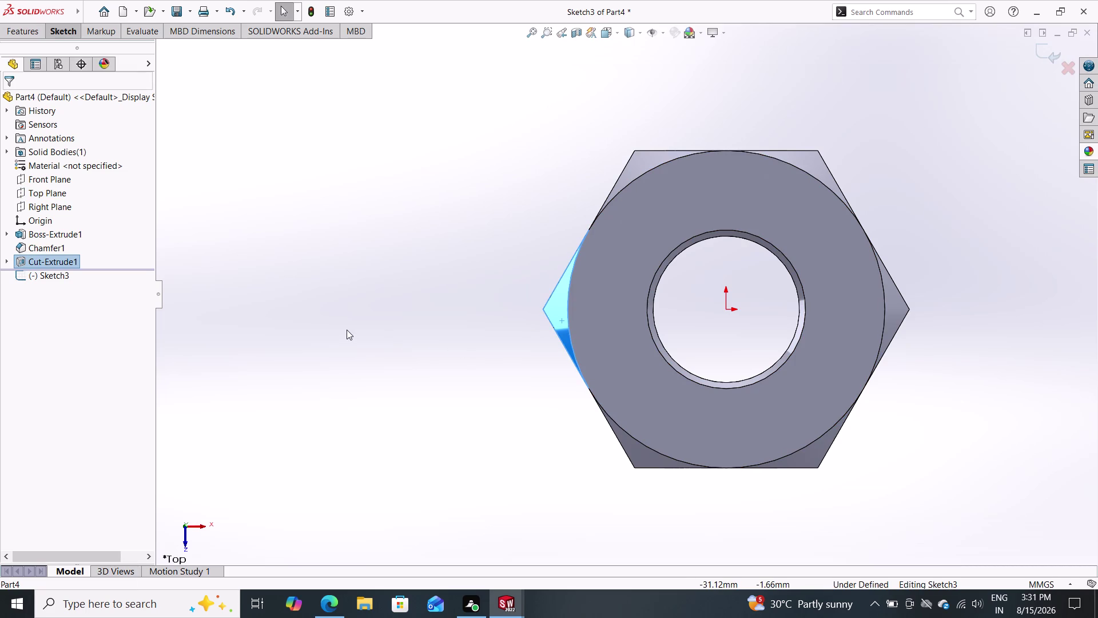
click(636, 349)
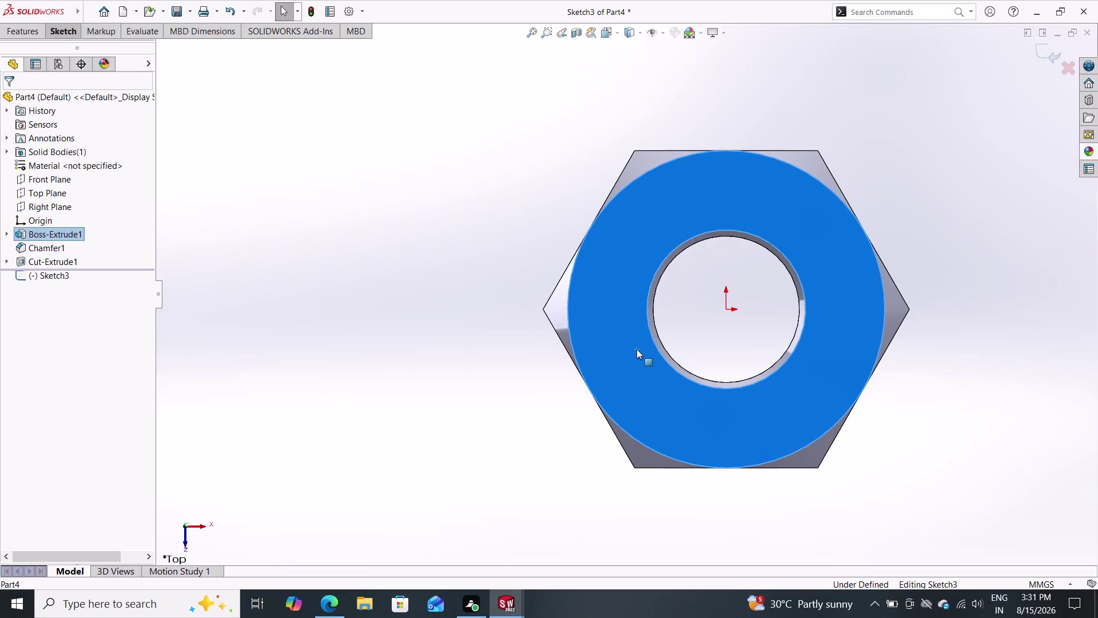
Select the nut's top face, briefly showing the body's dimensions along the way.
double_click(34, 34)
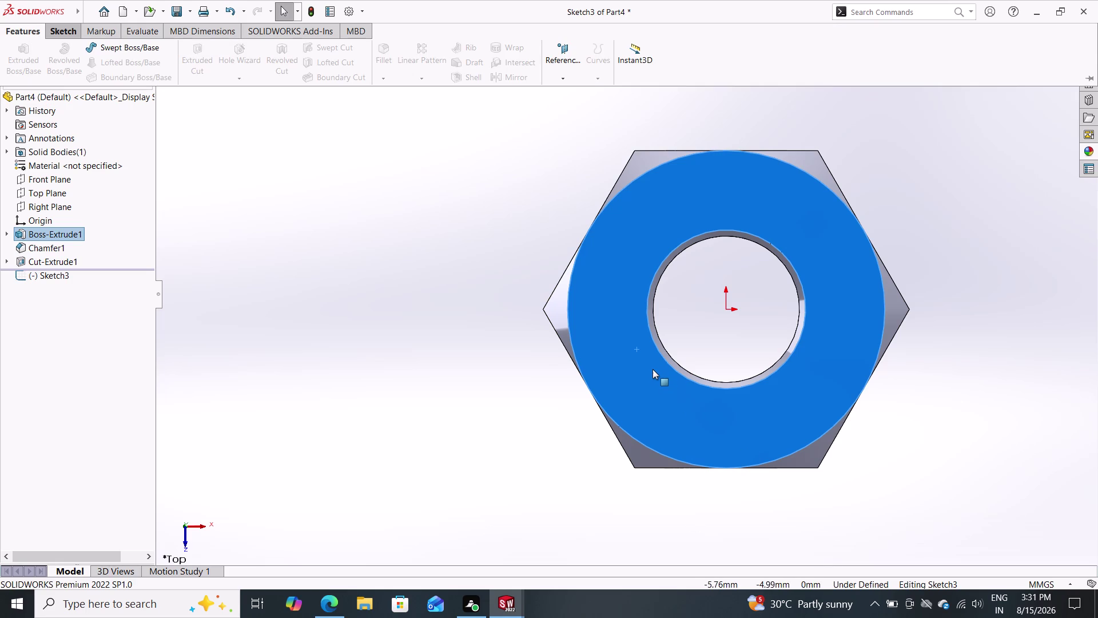
click(648, 368)
double_click(622, 342)
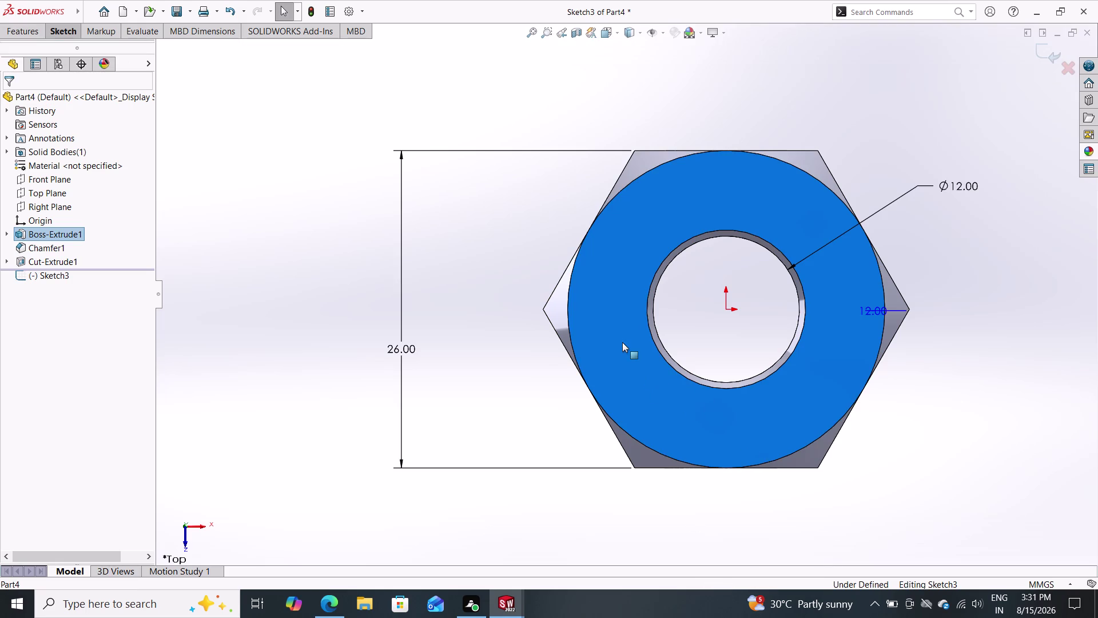
key(Escape)
key(Escape)
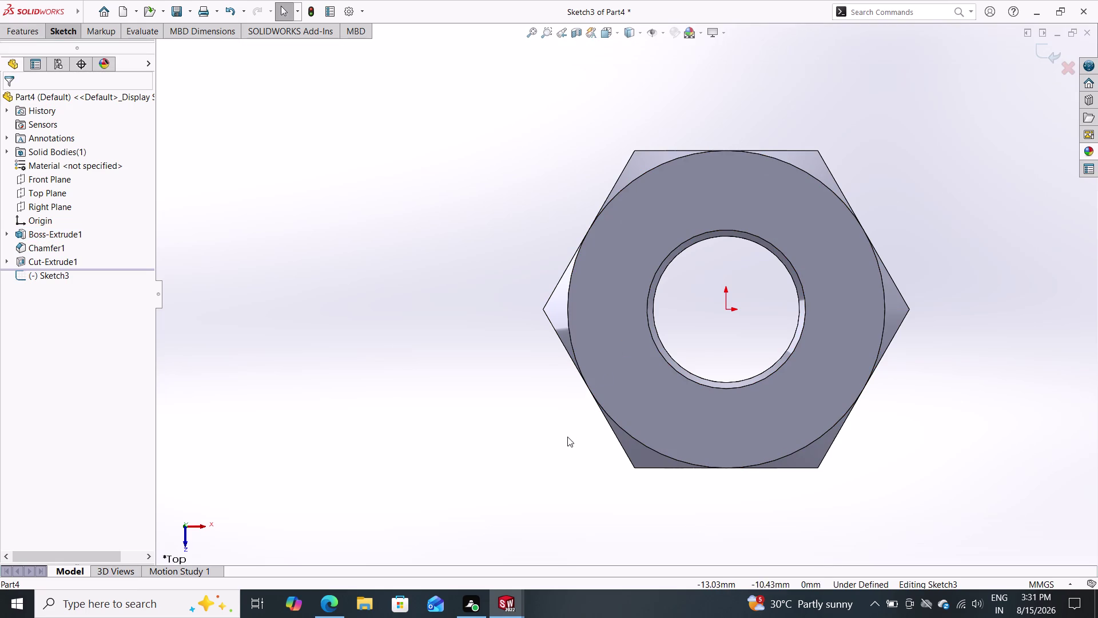
click(618, 333)
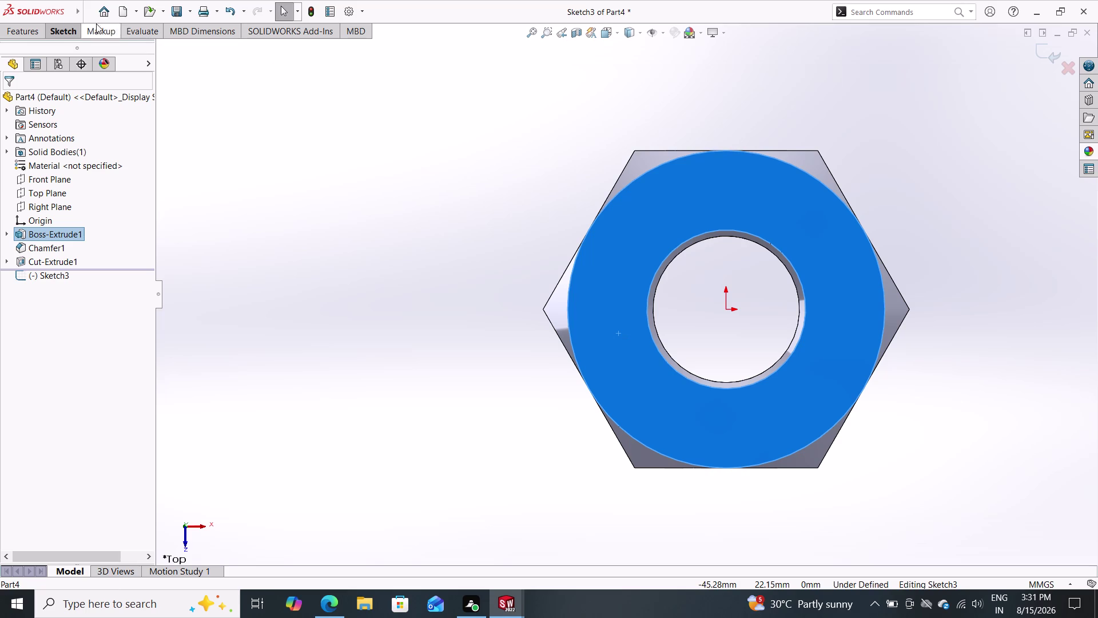
Exit the empty Sketch3 and open Sketch4 on the nut's top face.
click(57, 20)
click(56, 24)
double_click(22, 58)
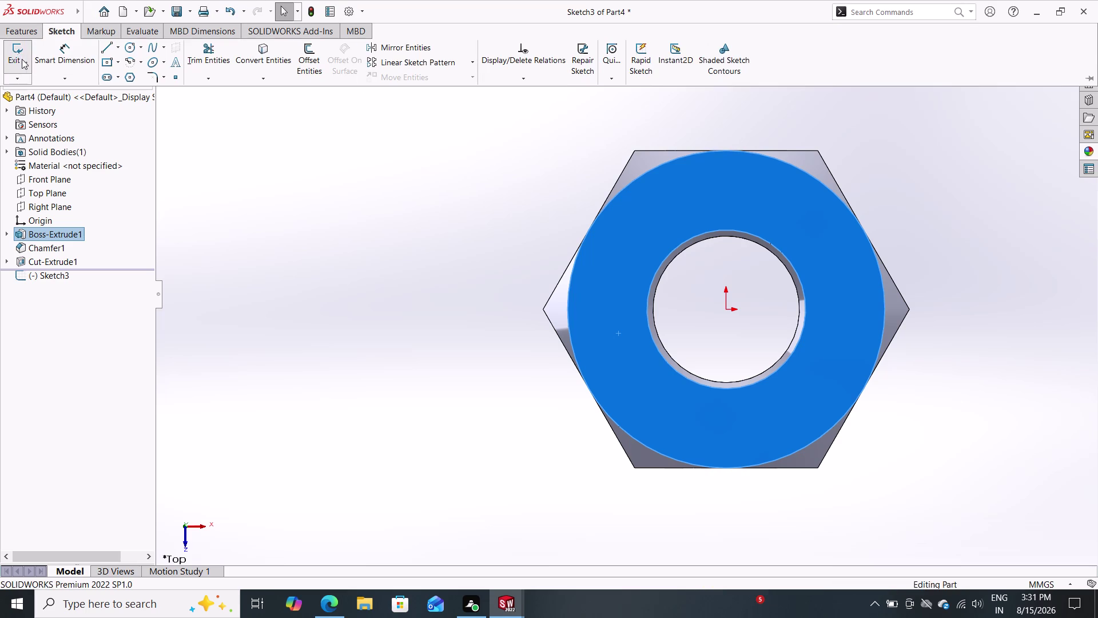
click(65, 33)
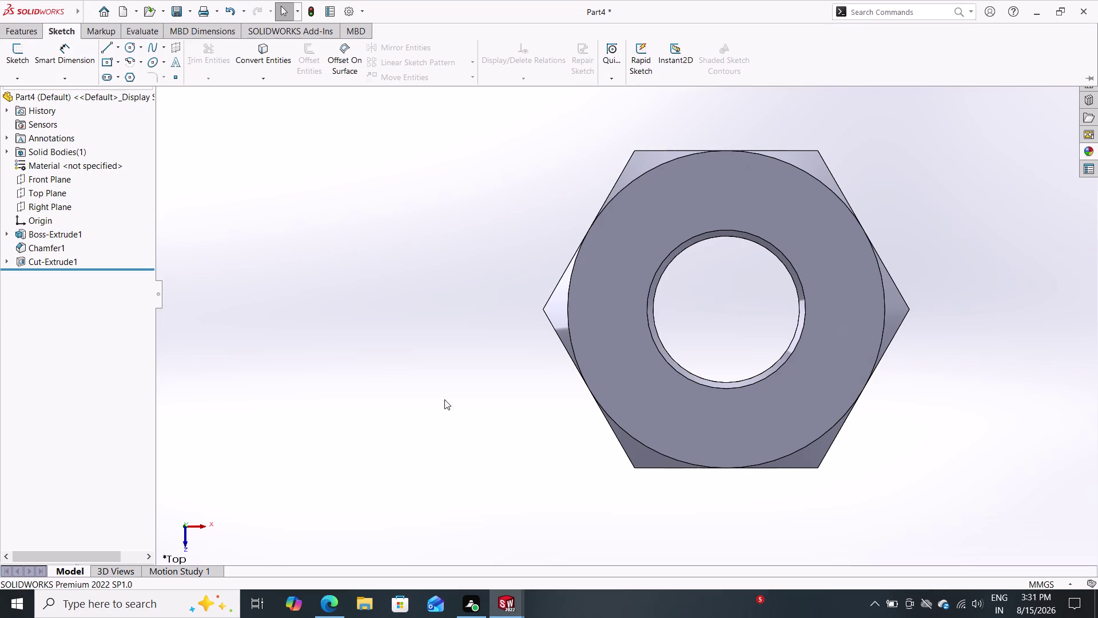
click(633, 399)
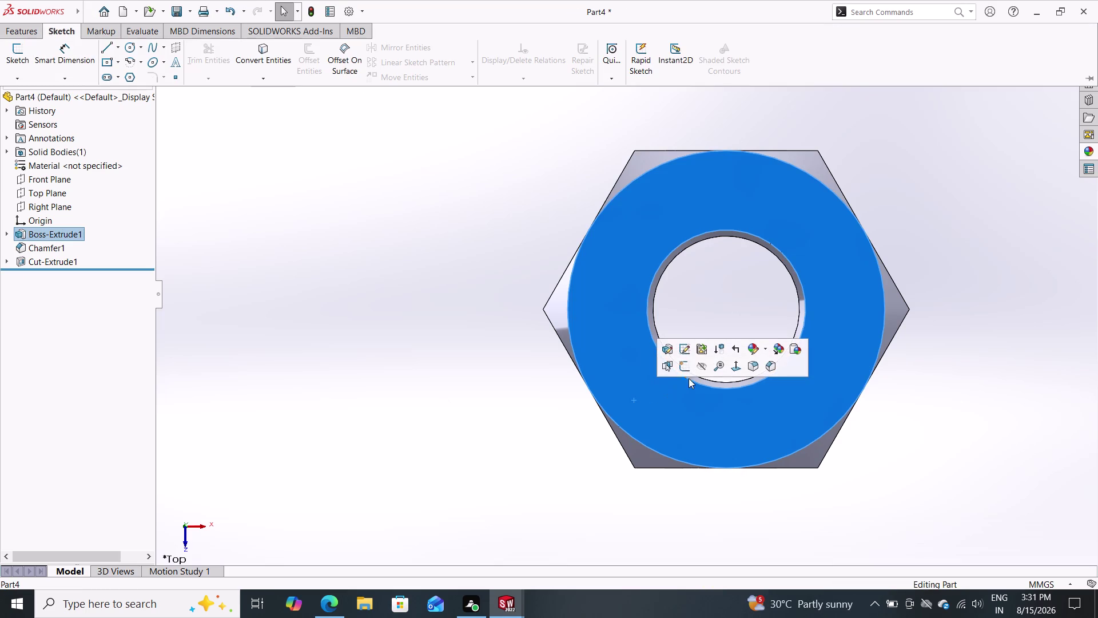
double_click(684, 370)
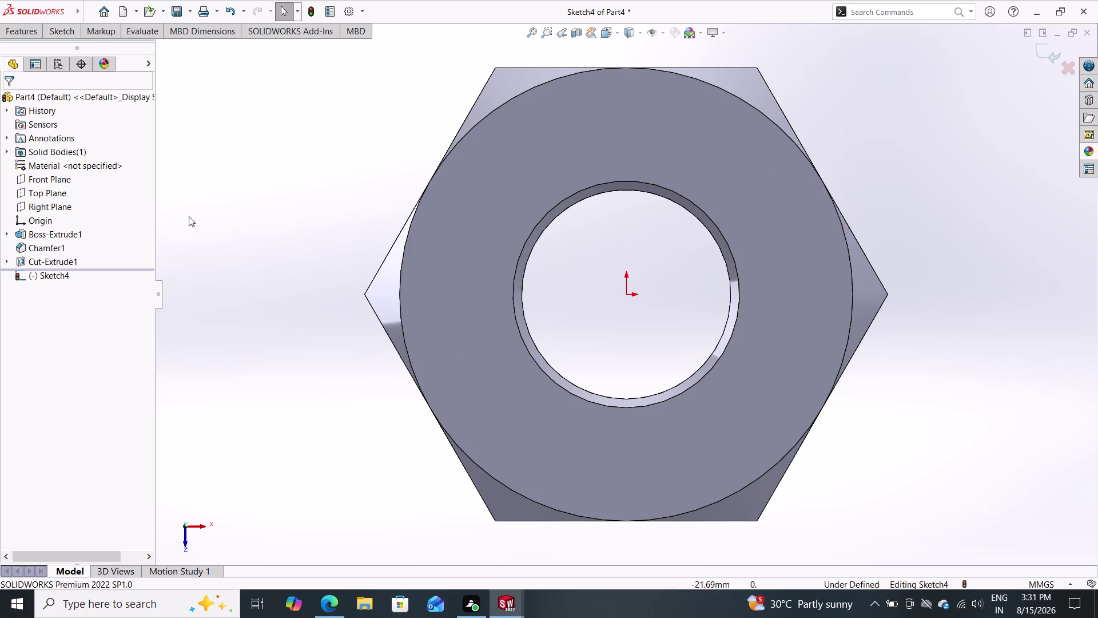
click(48, 191)
double_click(27, 26)
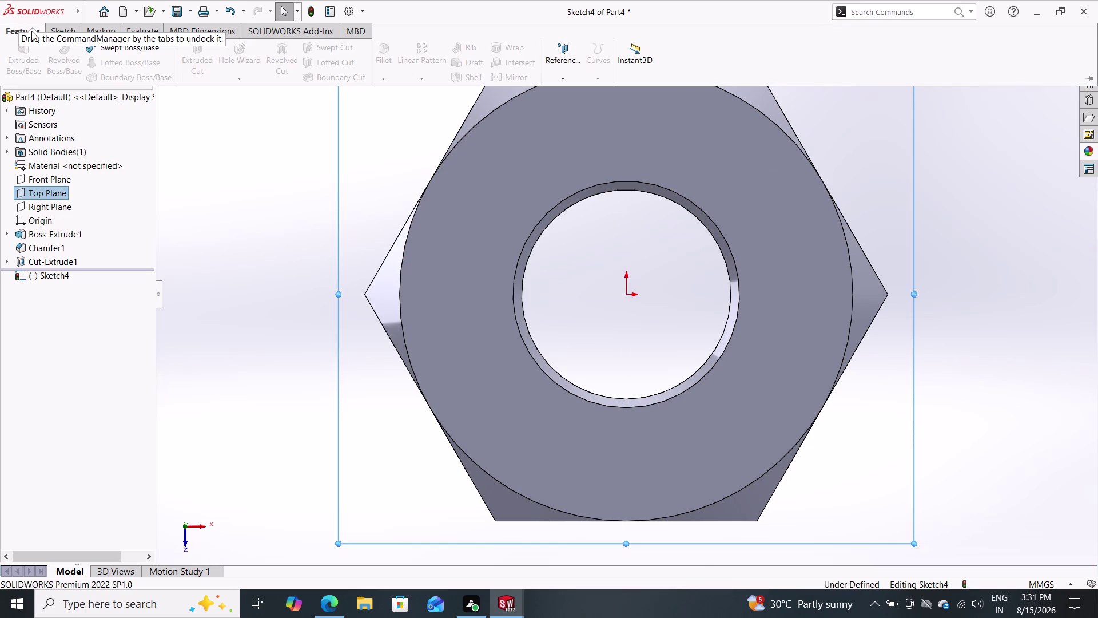
double_click(56, 32)
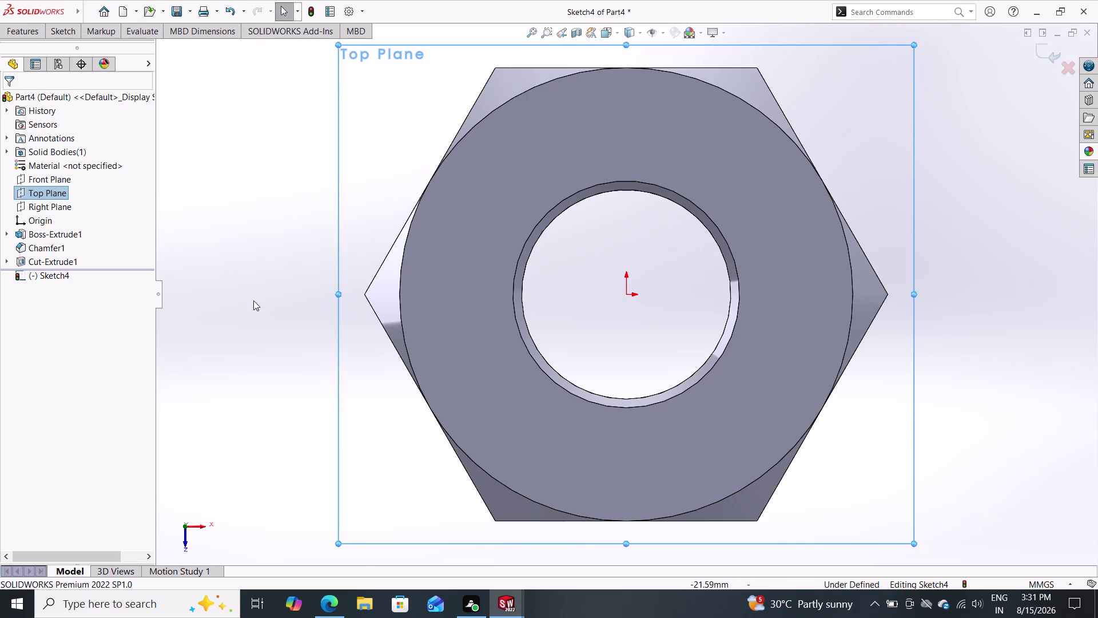
middle_drag(270, 317, 295, 216)
triple_click(480, 210)
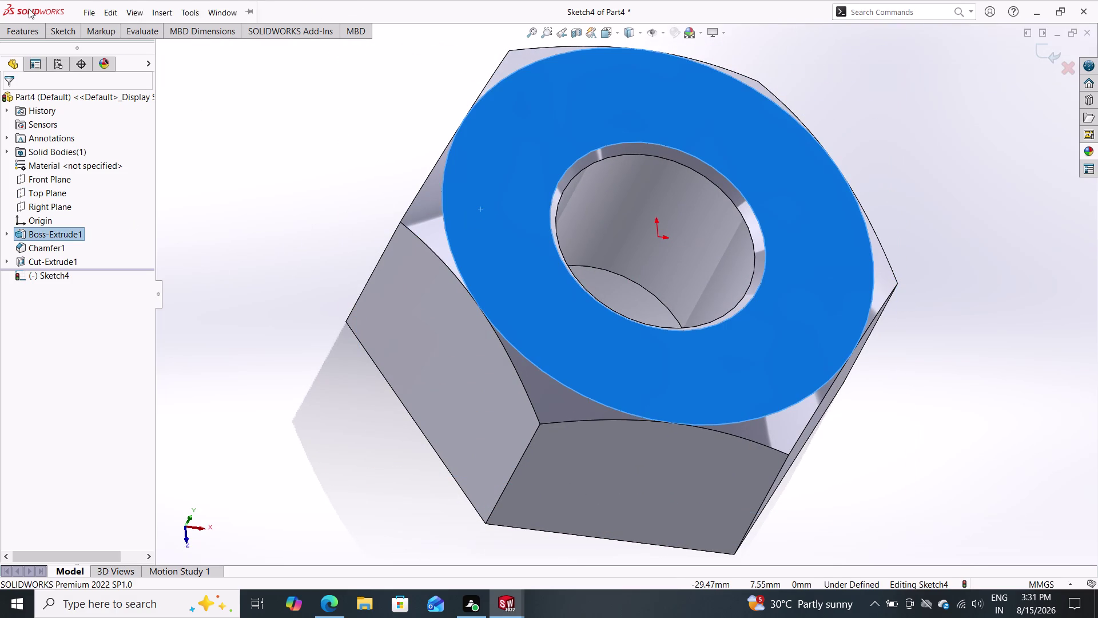
click(23, 32)
click(63, 35)
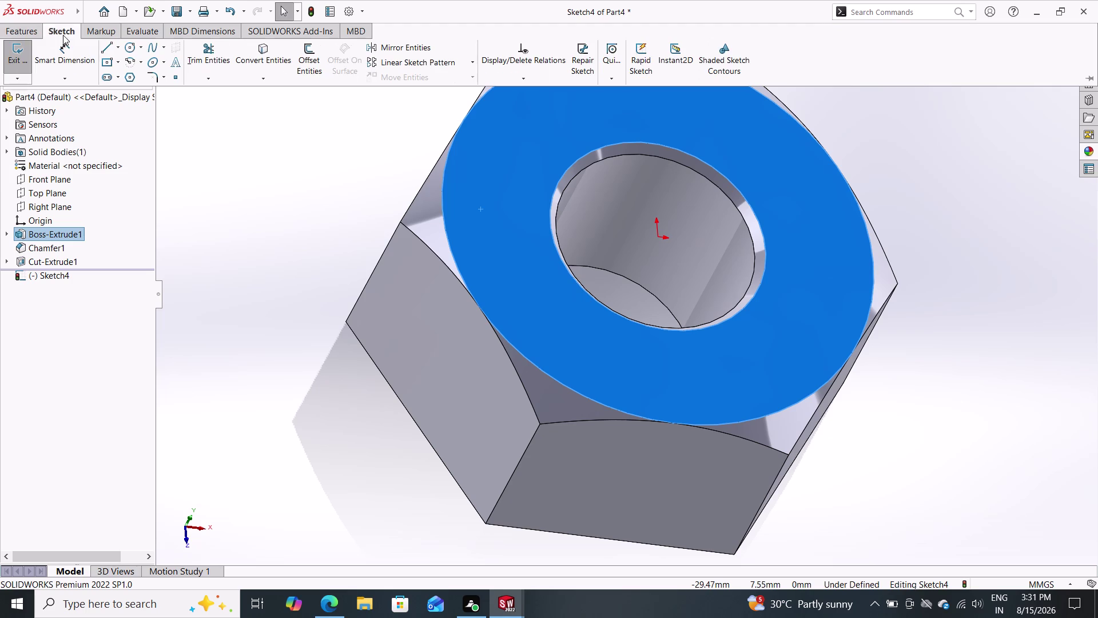
double_click(21, 55)
double_click(17, 32)
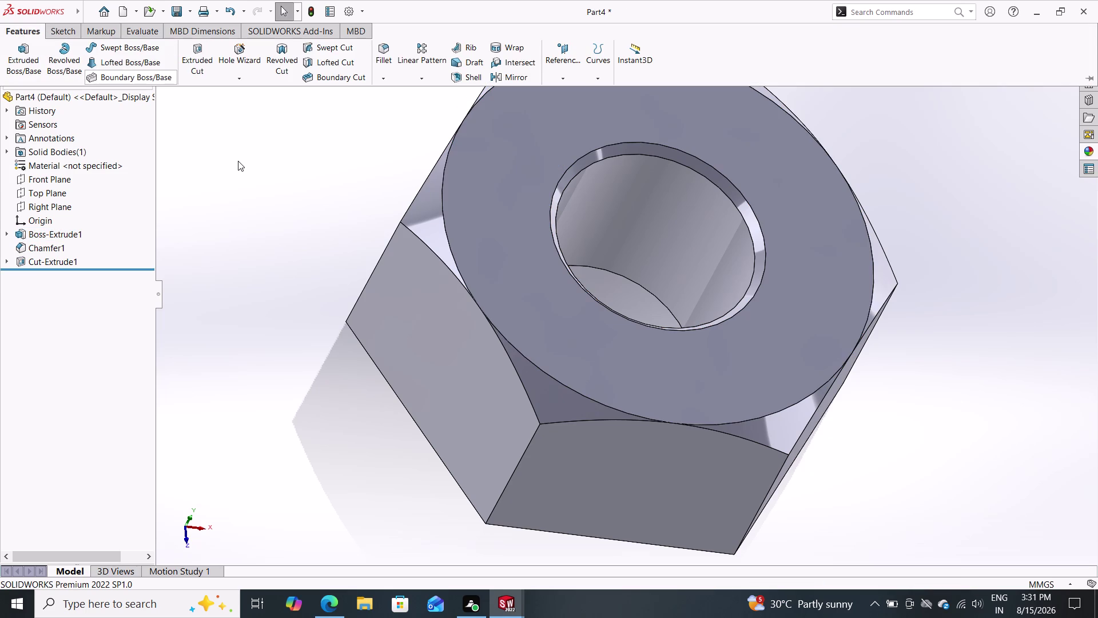
click(501, 76)
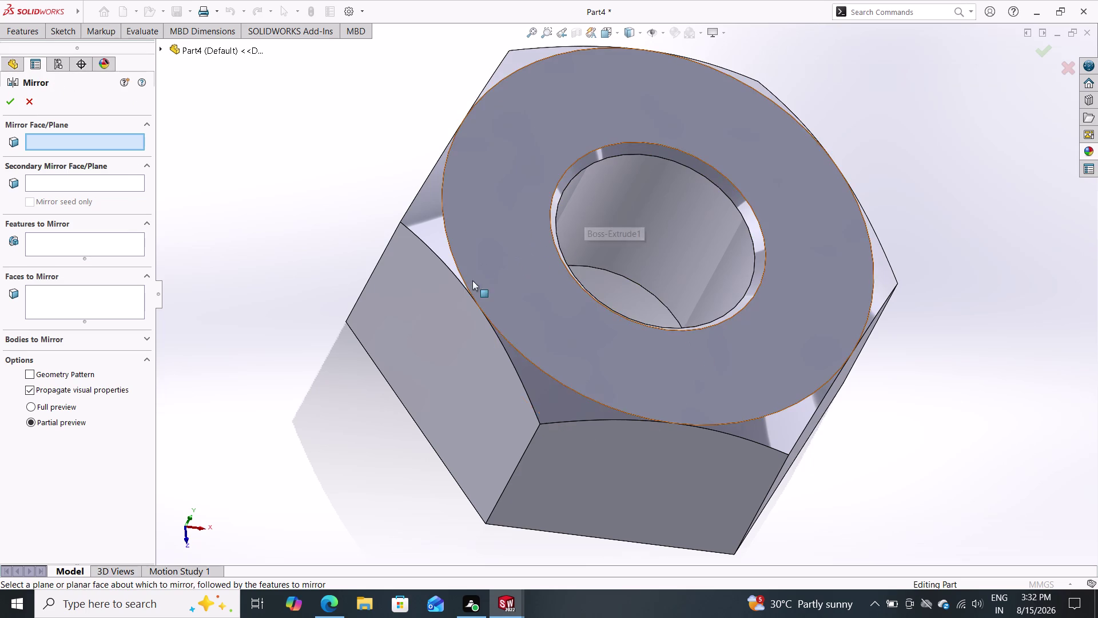
Expand the flyout feature tree and set Top Plane as the mirror plane.
double_click(161, 49)
double_click(159, 46)
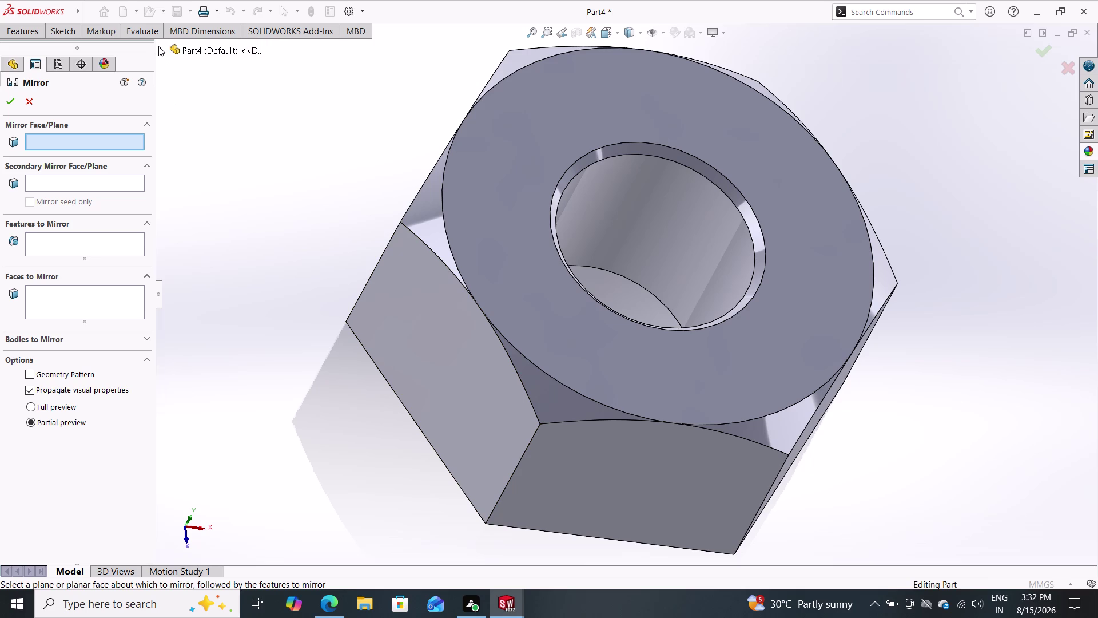
double_click(162, 49)
double_click(161, 49)
double_click(159, 47)
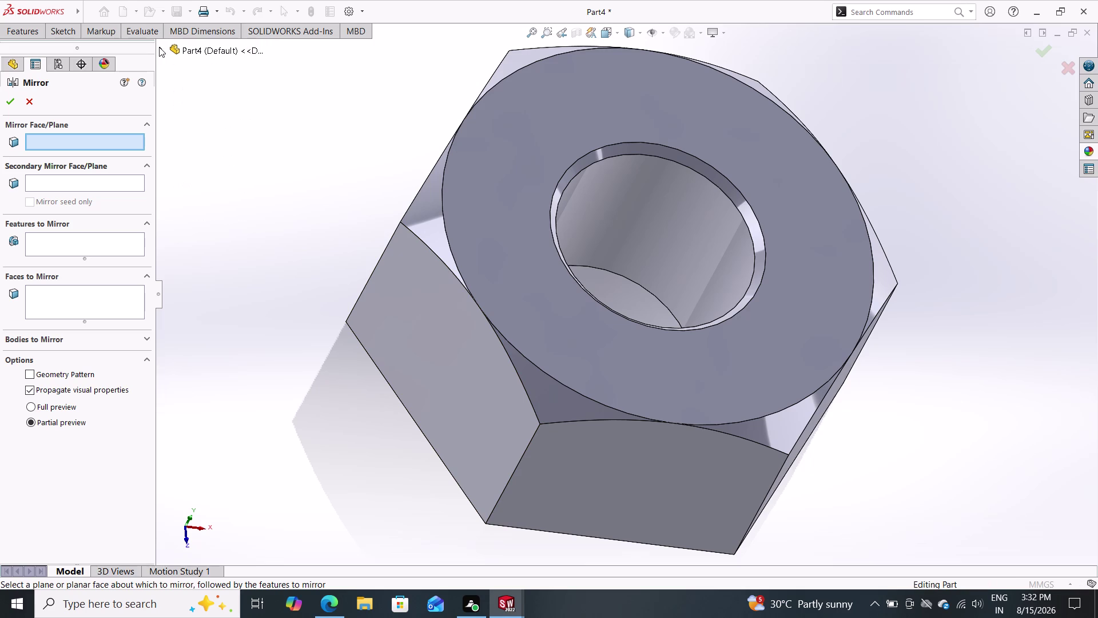
click(159, 47)
double_click(163, 47)
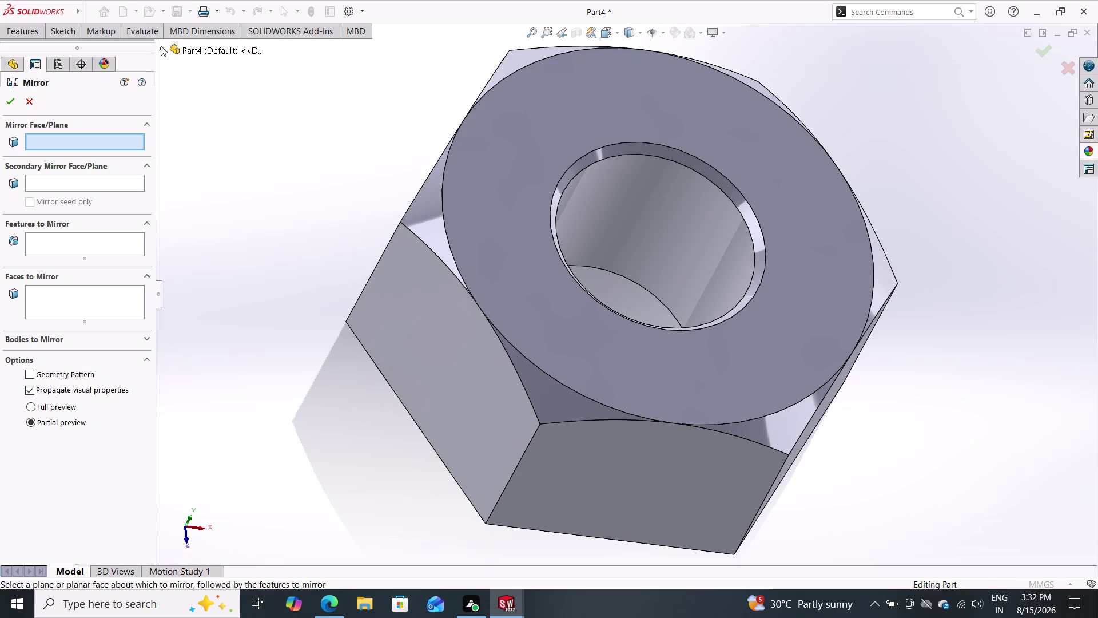
click(160, 45)
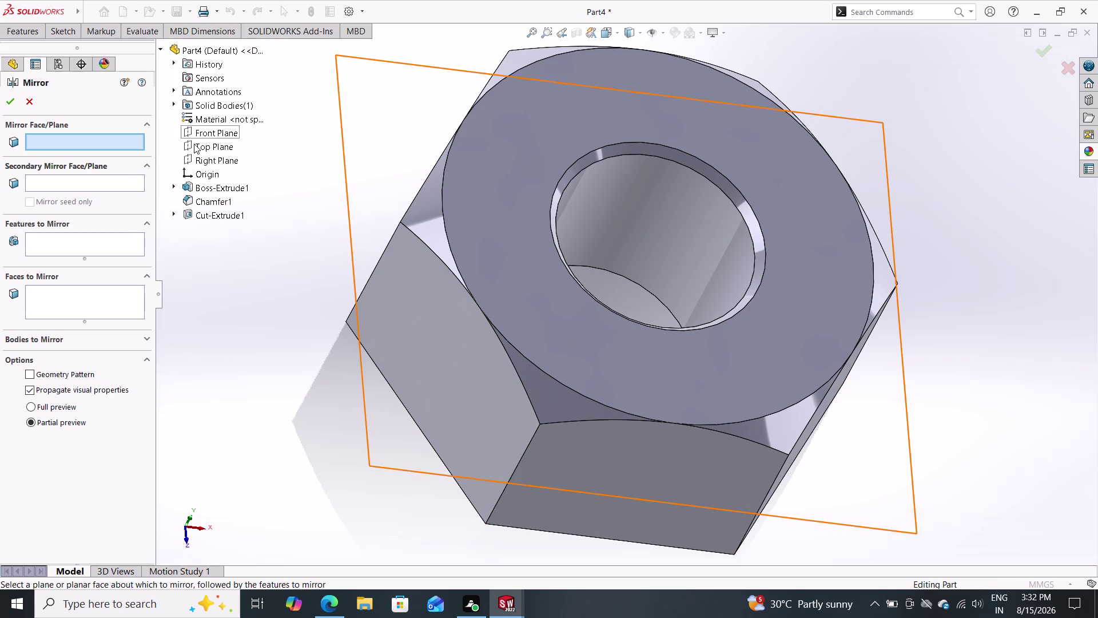
click(194, 143)
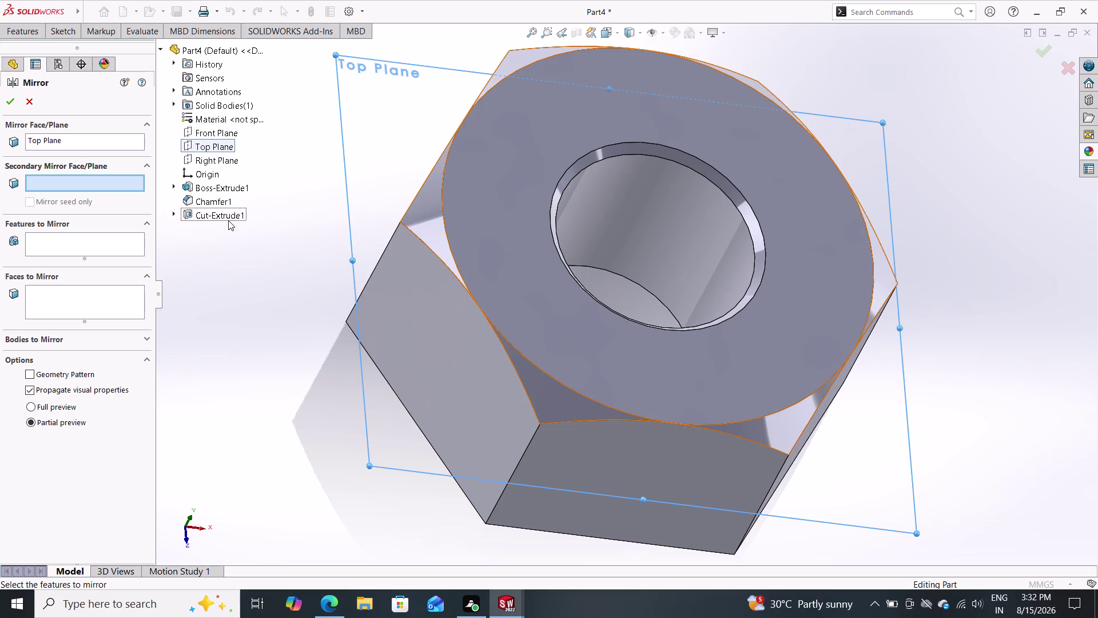
Add Cut-Extrude1 as the feature to mirror and create Mirror1.
double_click(227, 215)
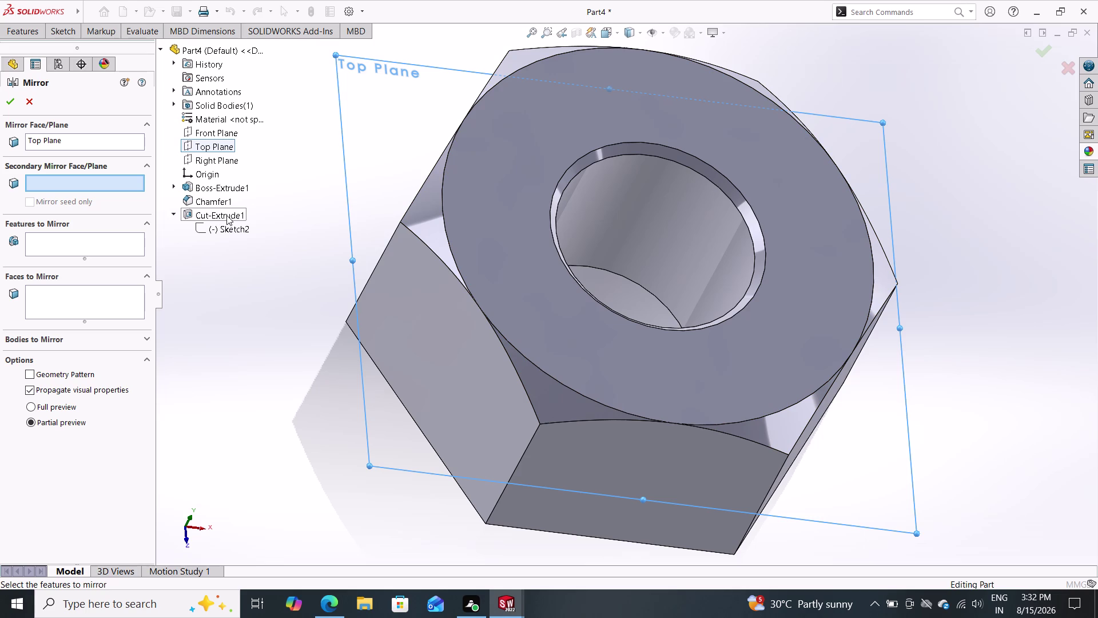
double_click(215, 208)
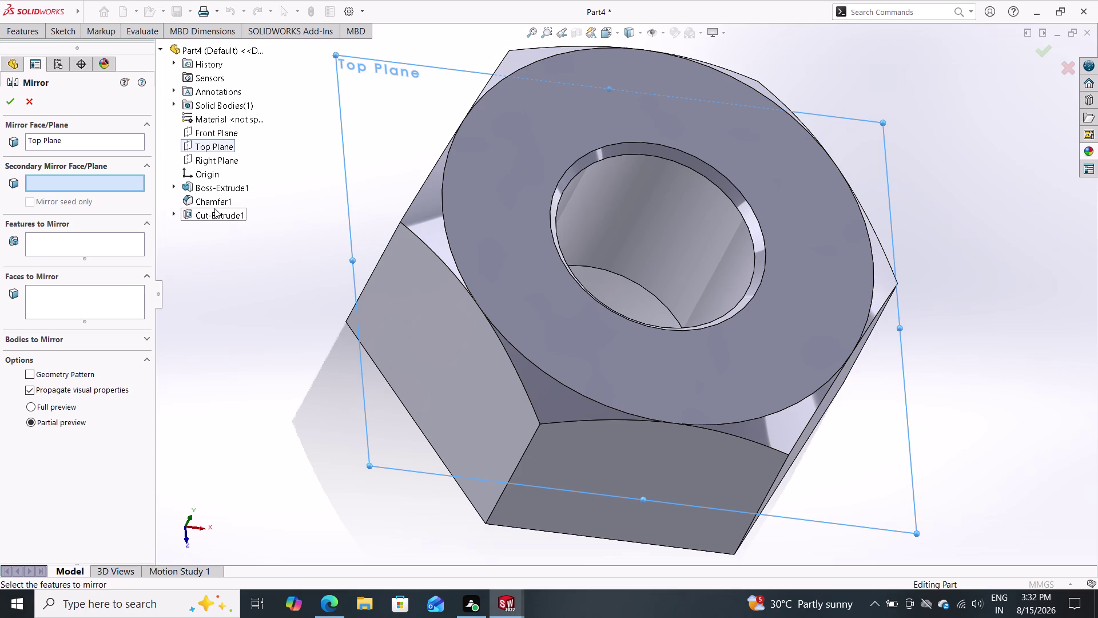
click(55, 241)
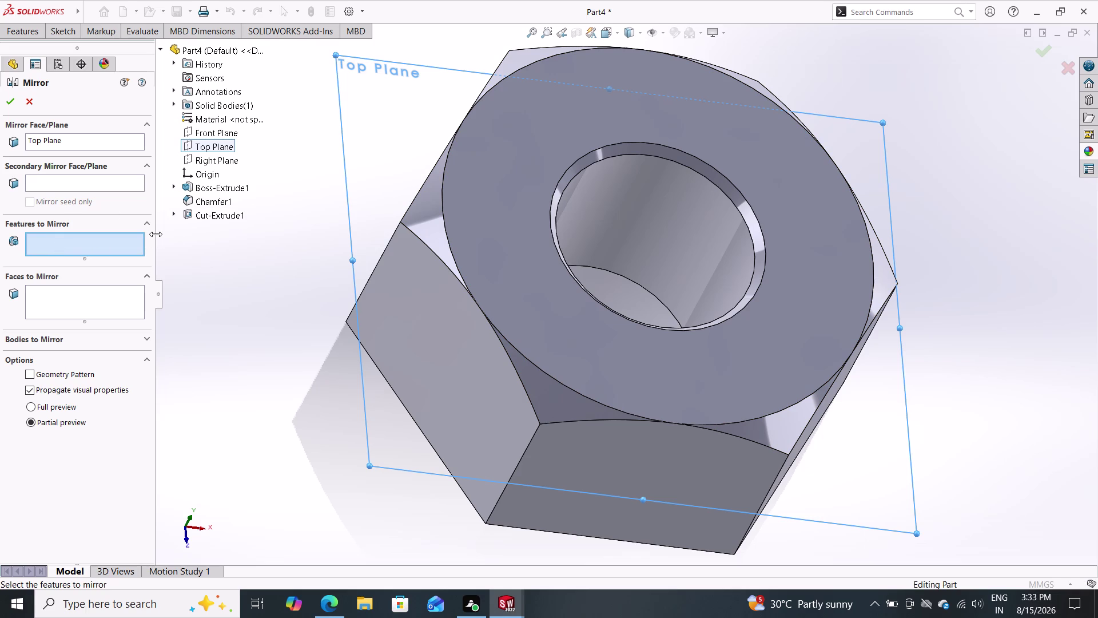
double_click(224, 221)
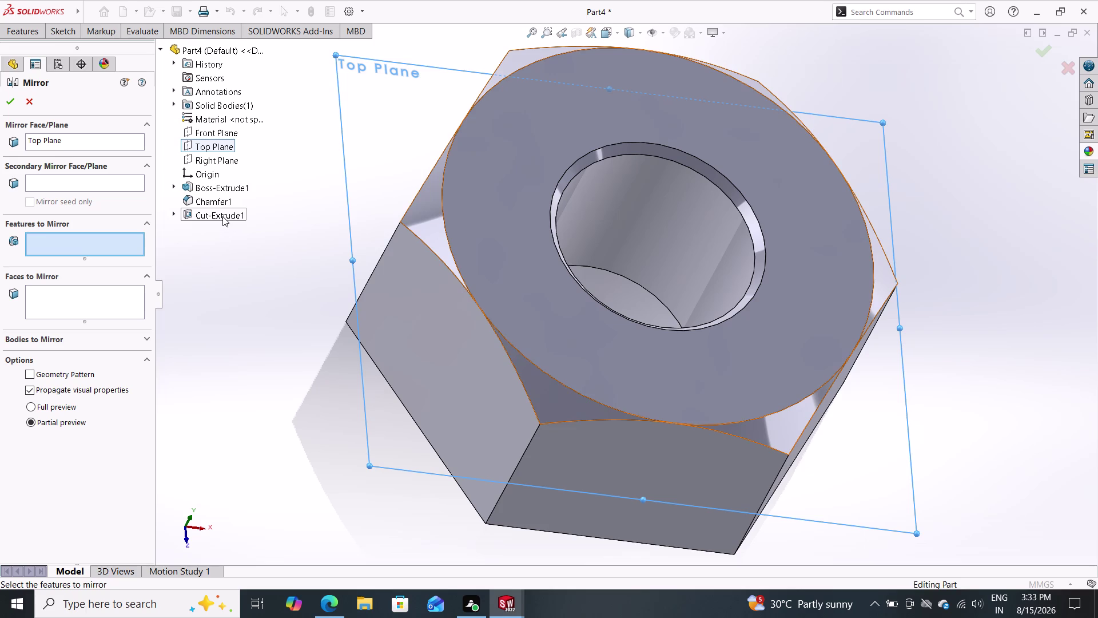
click(222, 216)
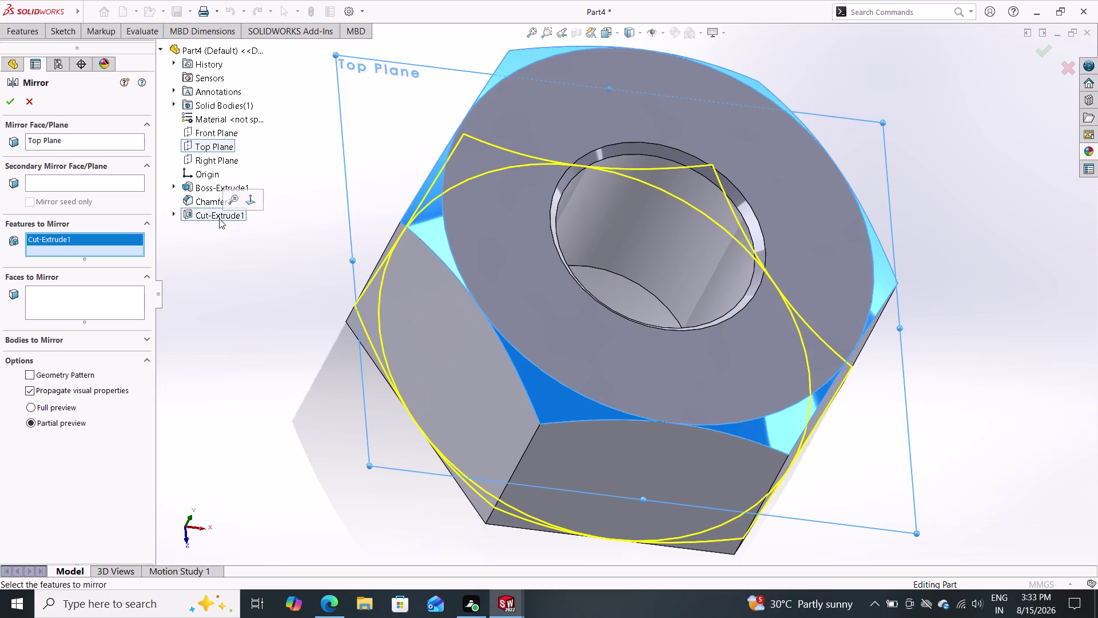
double_click(6, 108)
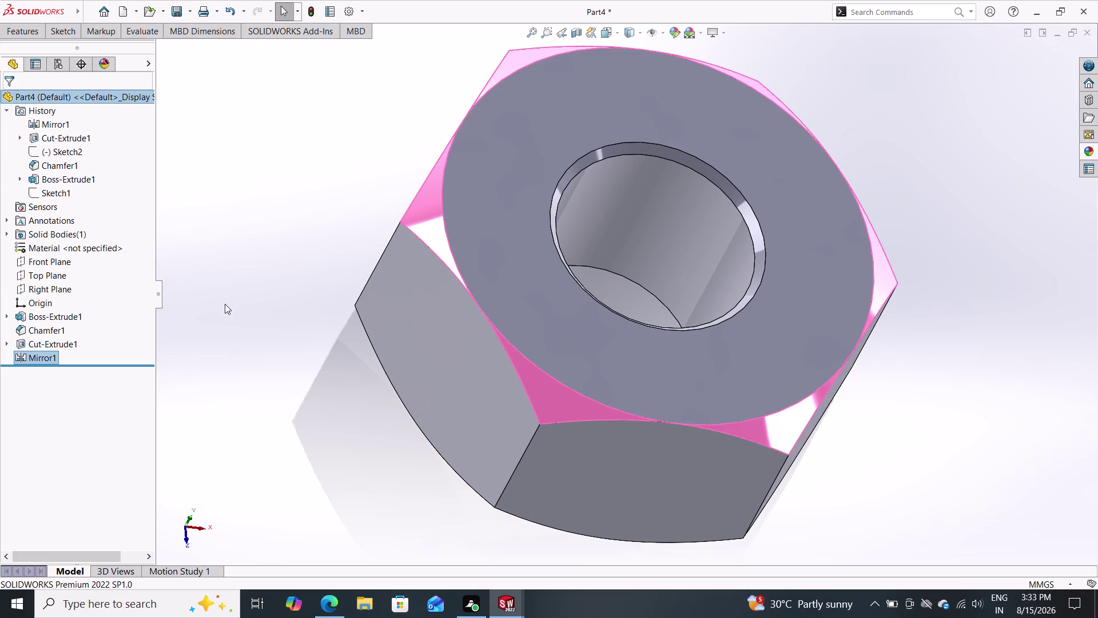
middle_drag(271, 334, 314, 296)
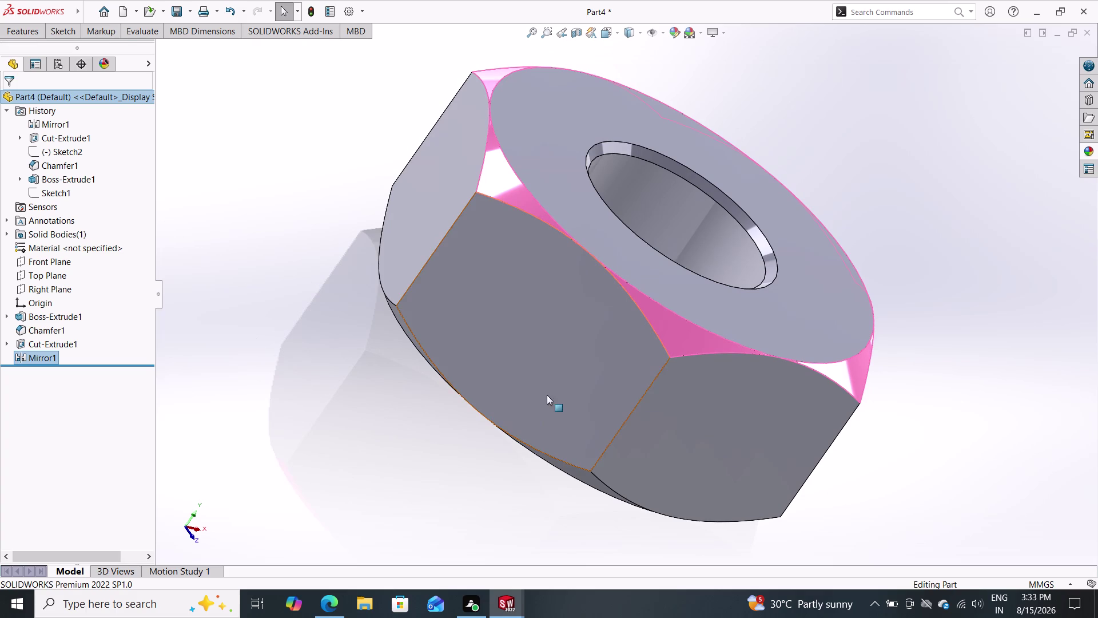
middle_drag(863, 179, 777, 107)
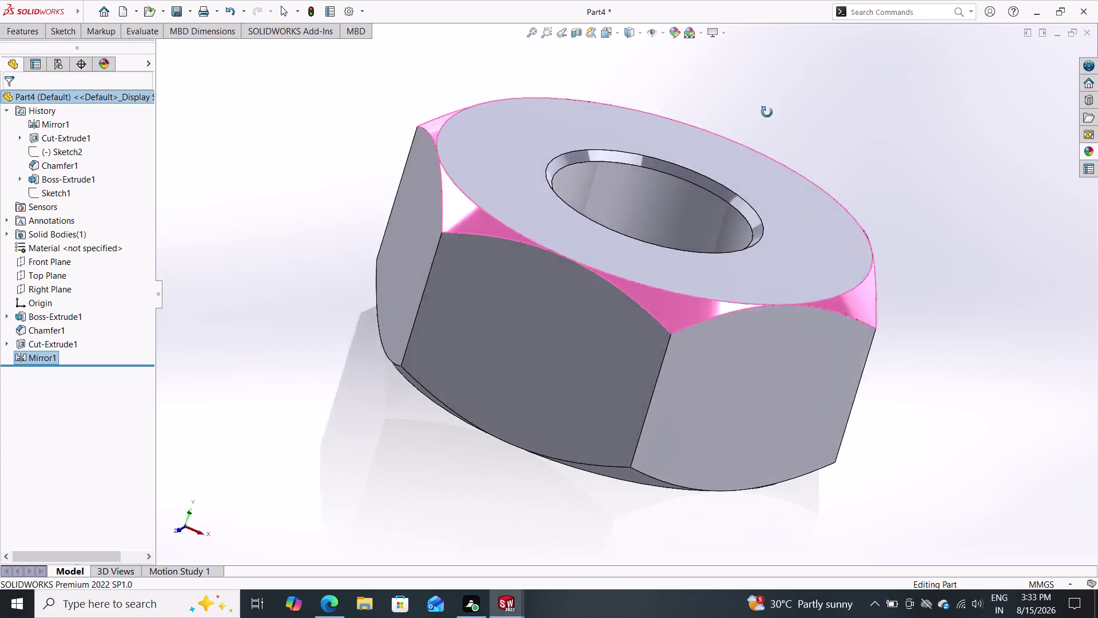
middle_drag(777, 108, 642, 192)
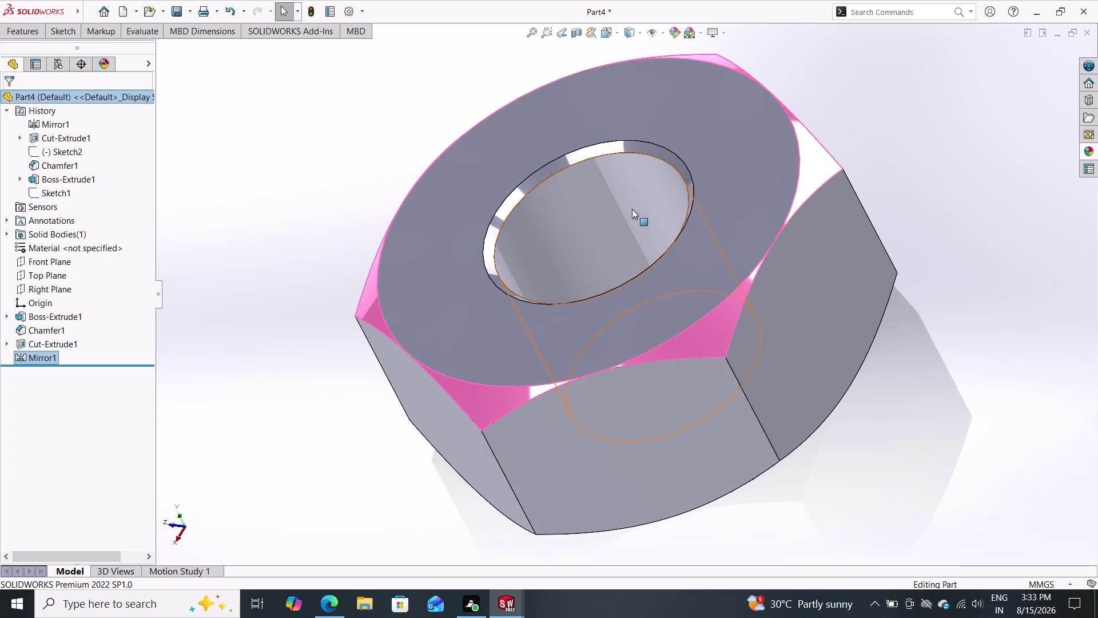
key(Escape)
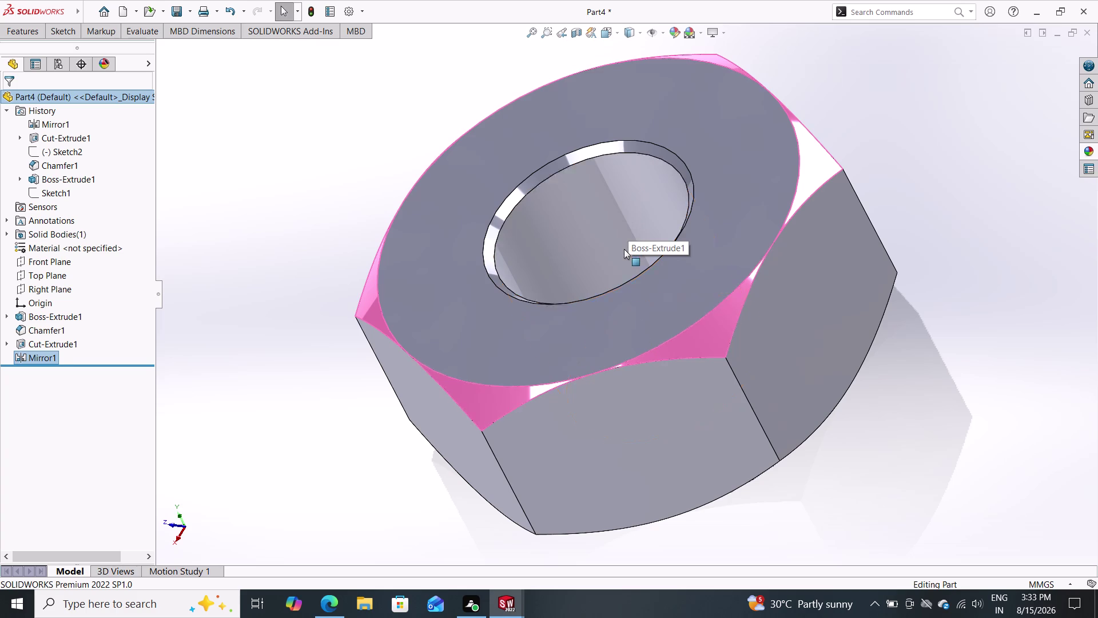
key(Escape)
middle_drag(911, 401, 830, 223)
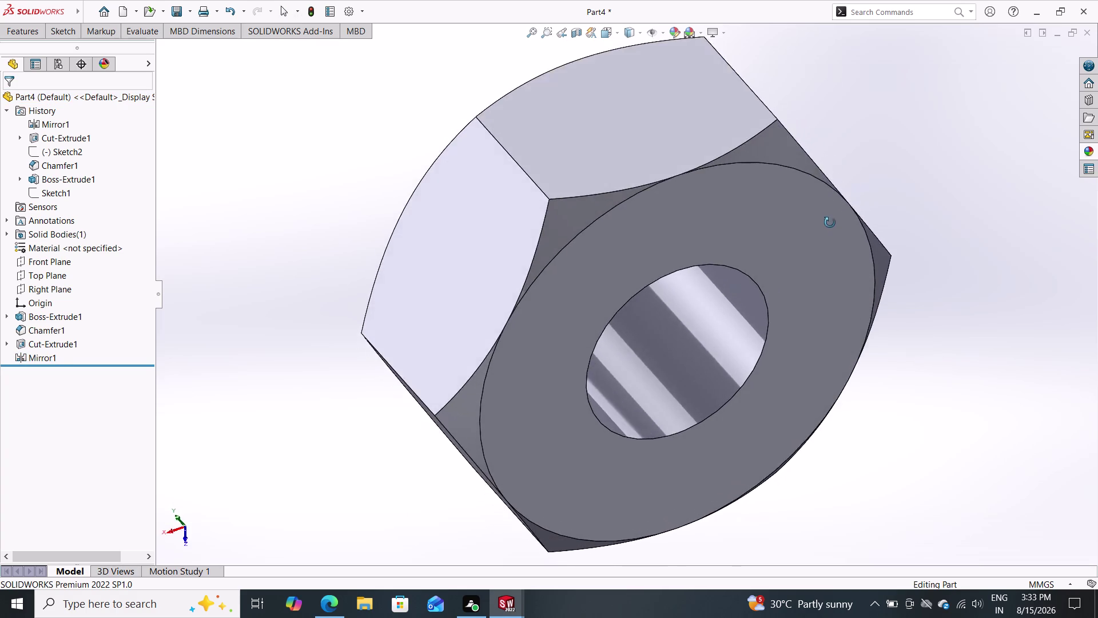
middle_drag(830, 223, 955, 319)
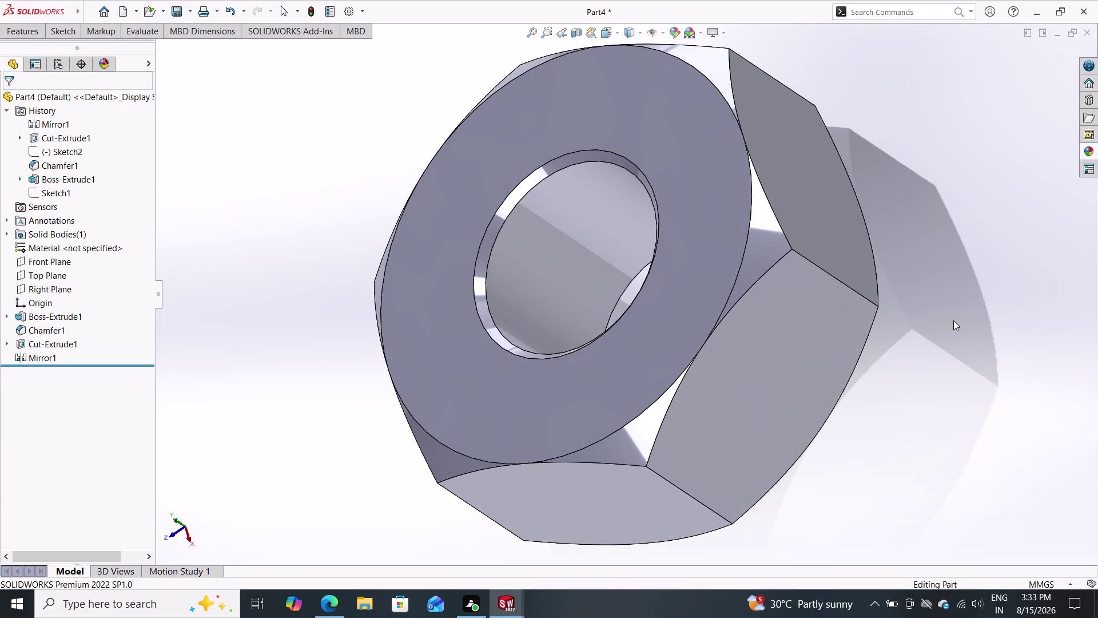
scroll(down, 3)
scroll(up, 3)
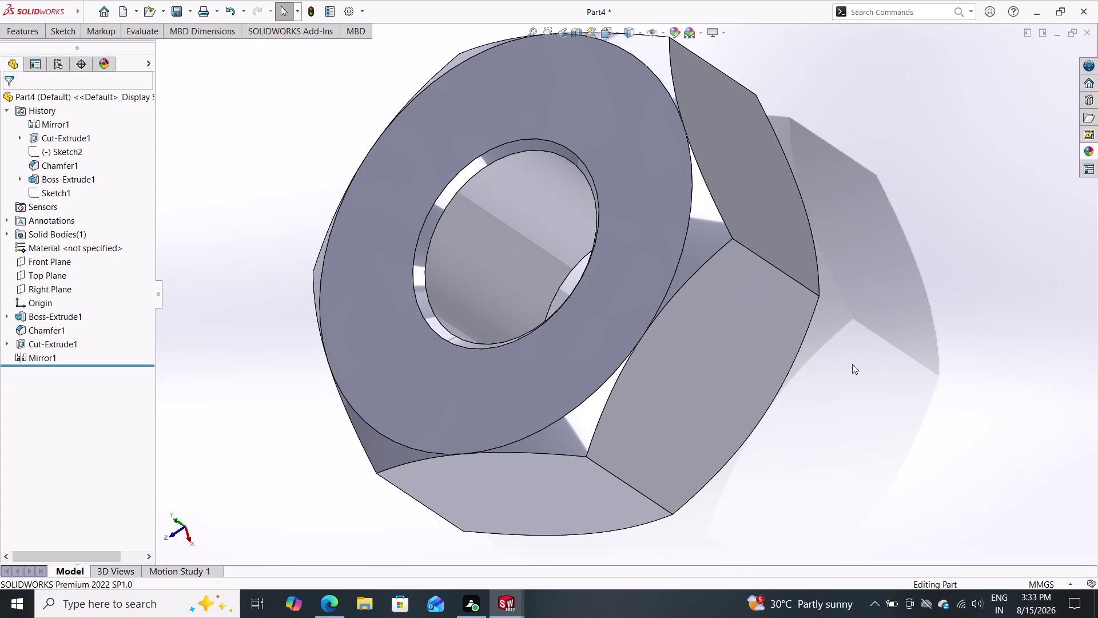
middle_drag(861, 357, 950, 237)
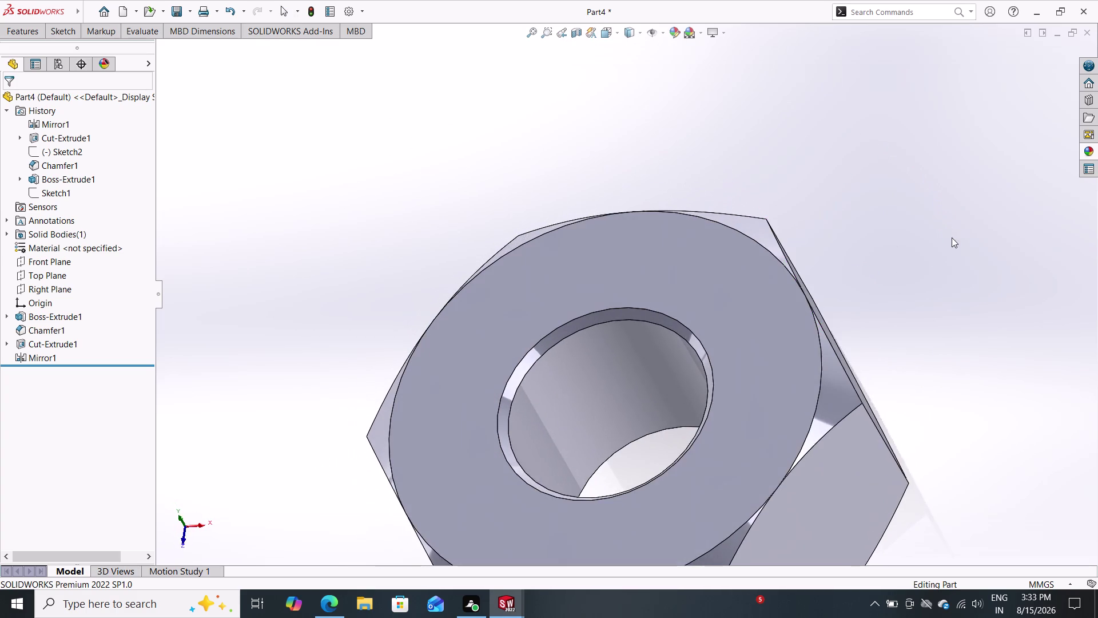
scroll(down, 3)
scroll(up, 3)
scroll(up, 3)
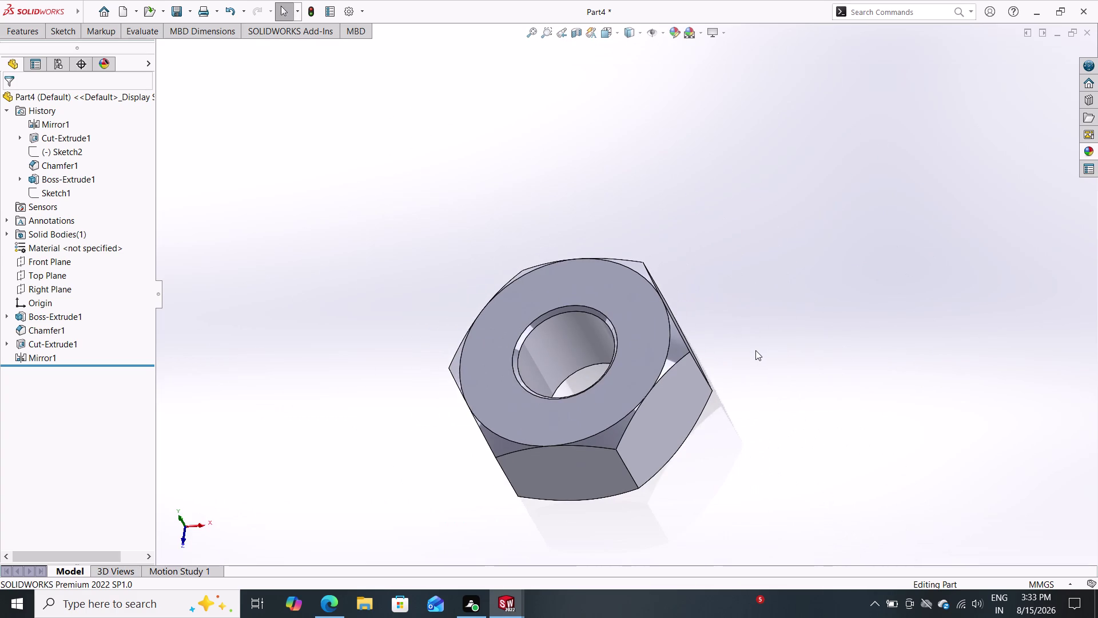